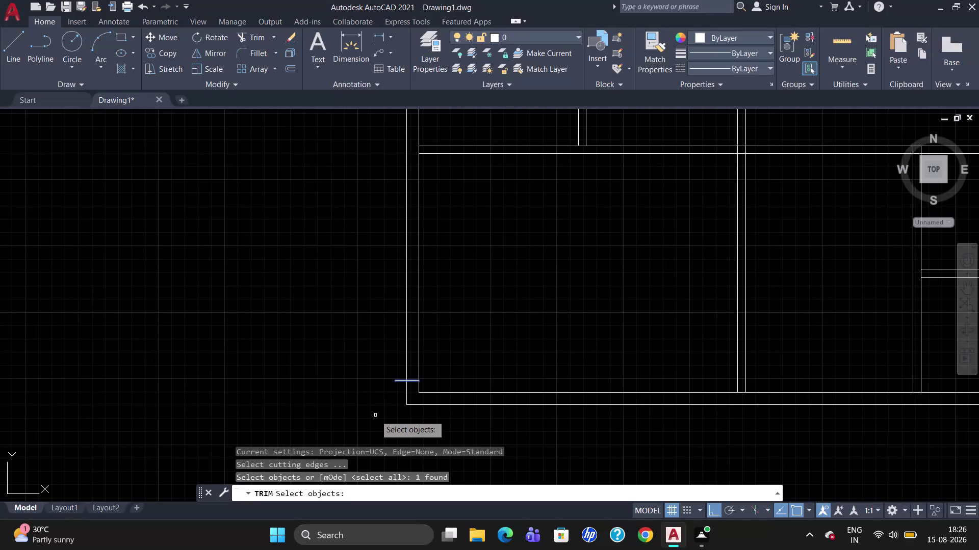
Trim the wall line at the floor plan's bottom-left corner for the window opening.
key(Escape)
text(tr)
key(Return)
key(Return)
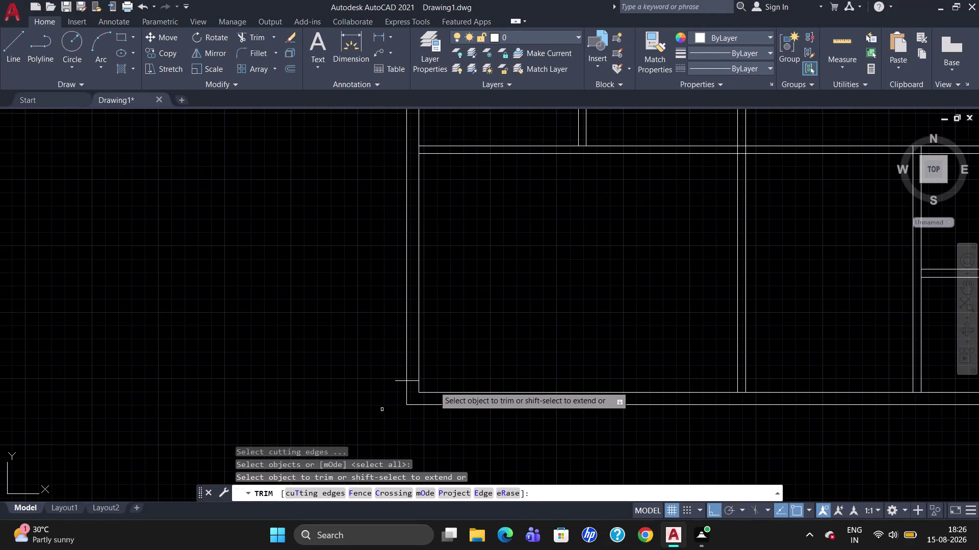
scroll(down, 3)
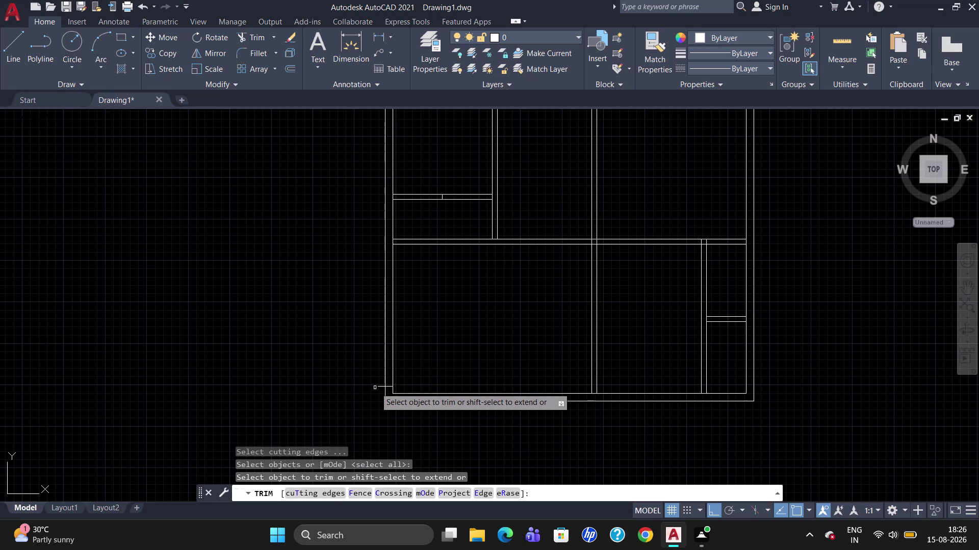
click(377, 387)
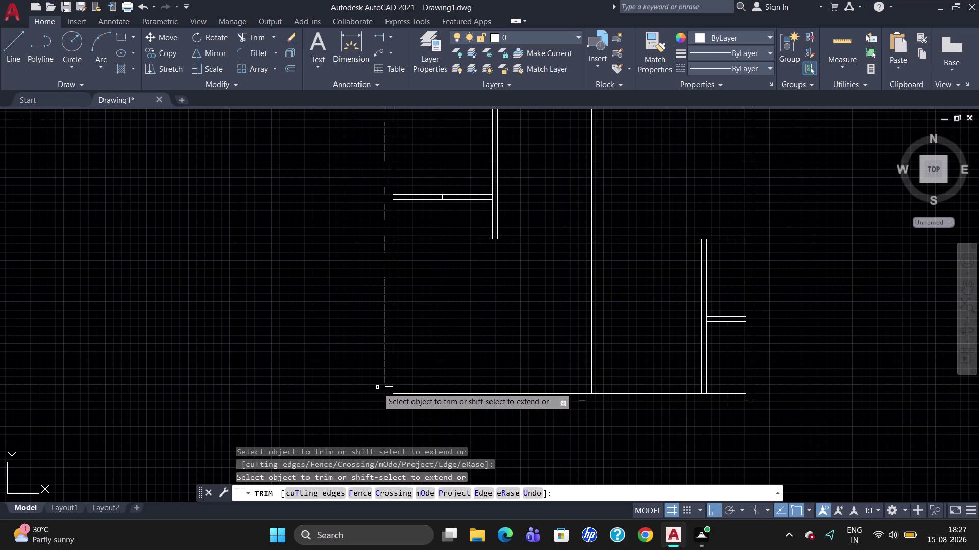
key(Escape)
key(o)
key(Return)
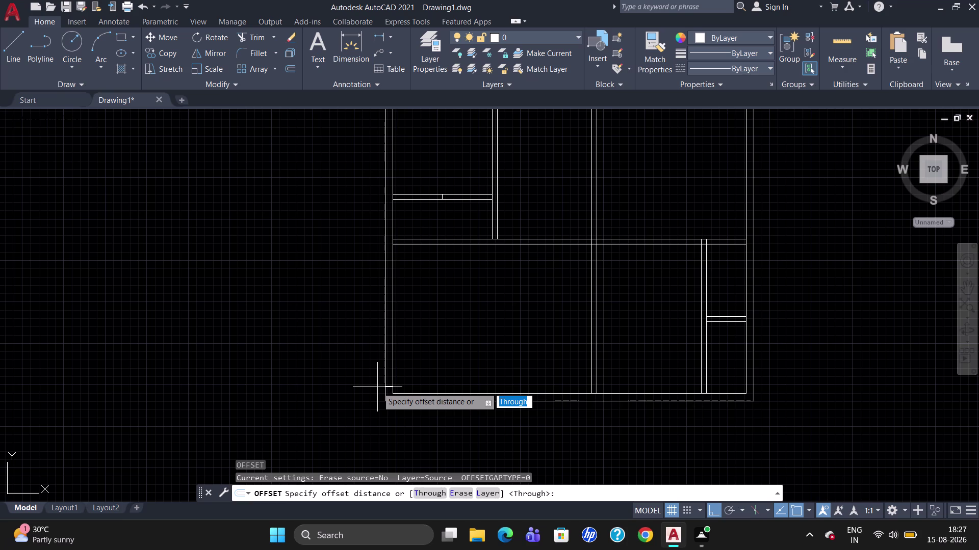
Offset the short bottom-left wall line 3' up the left wall.
text(3')
key(Return)
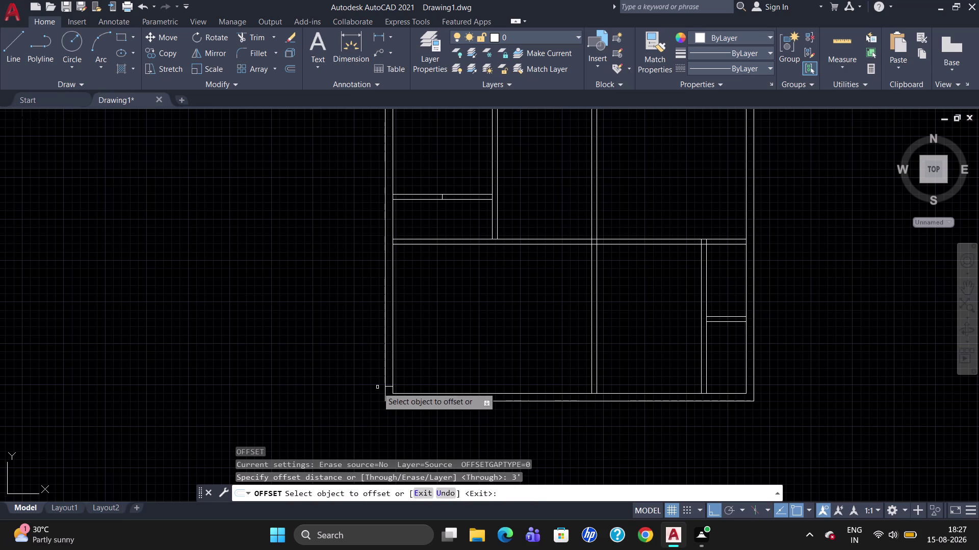
click(390, 386)
click(390, 348)
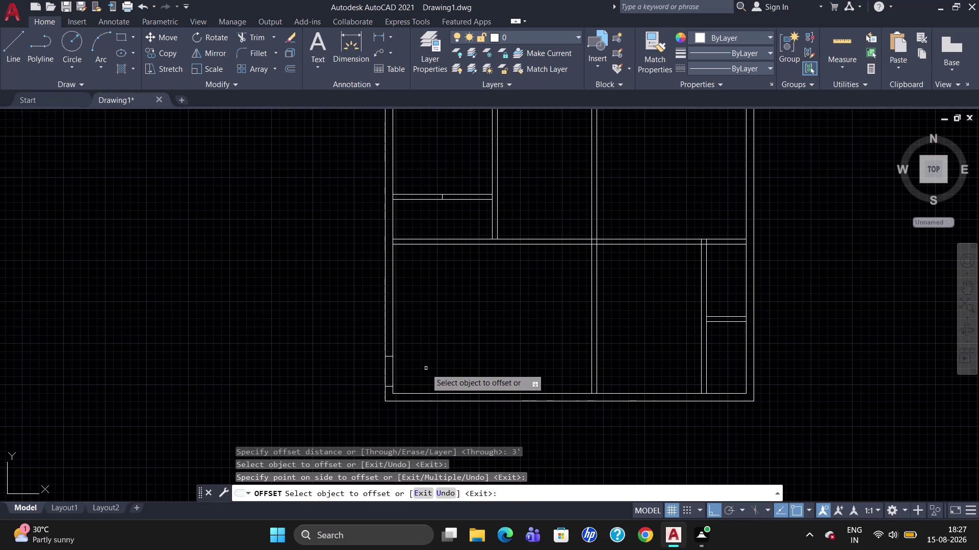
text(tr)
key(Escape)
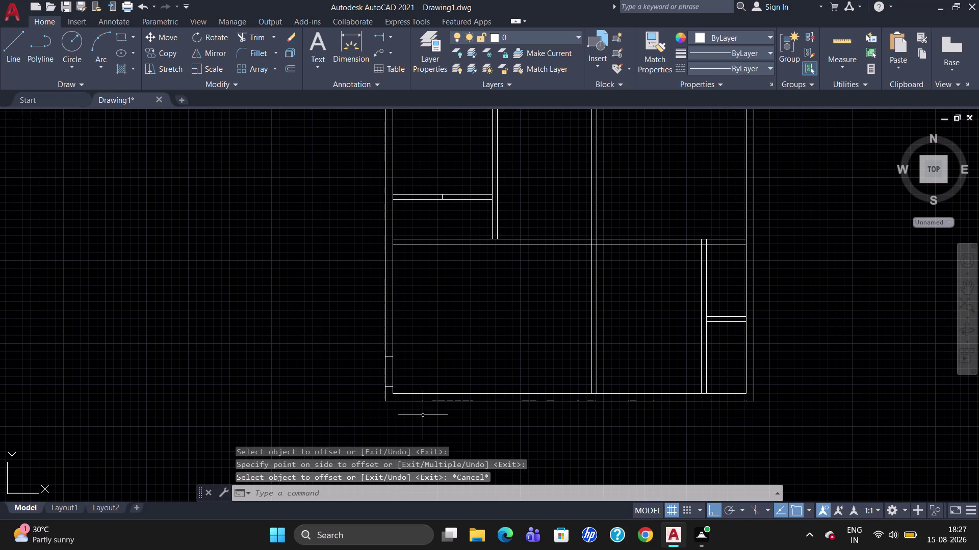
scroll(up, 3)
scroll(down, 3)
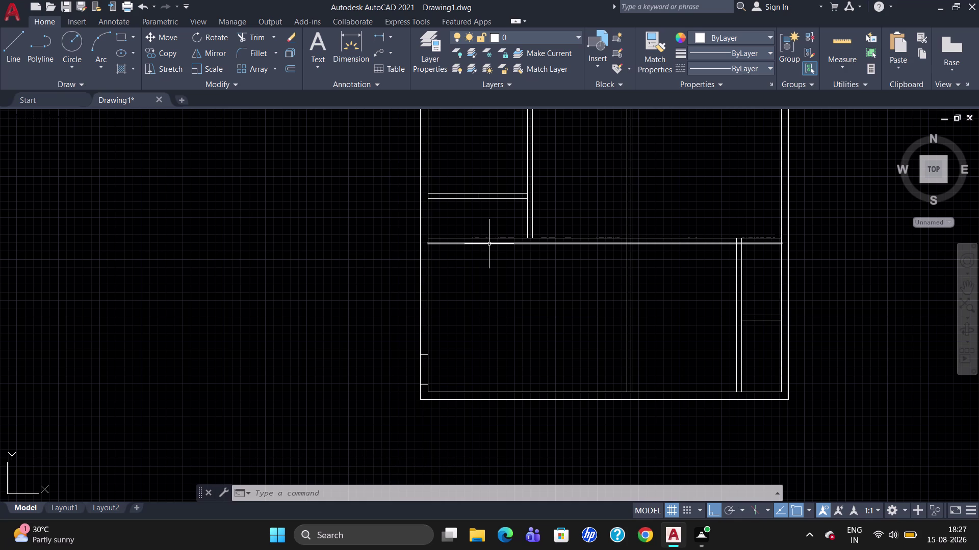
scroll(up, 3)
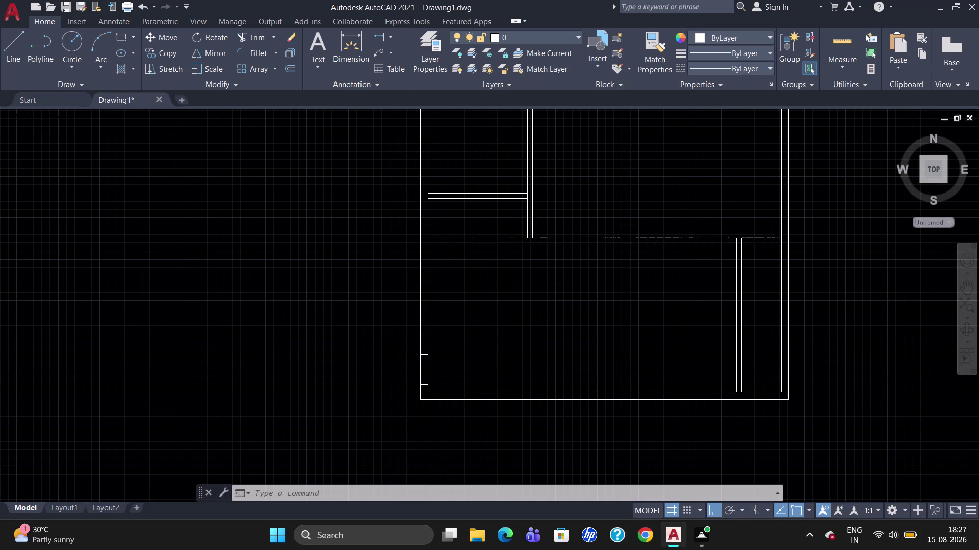
scroll(down, 3)
scroll(up, 3)
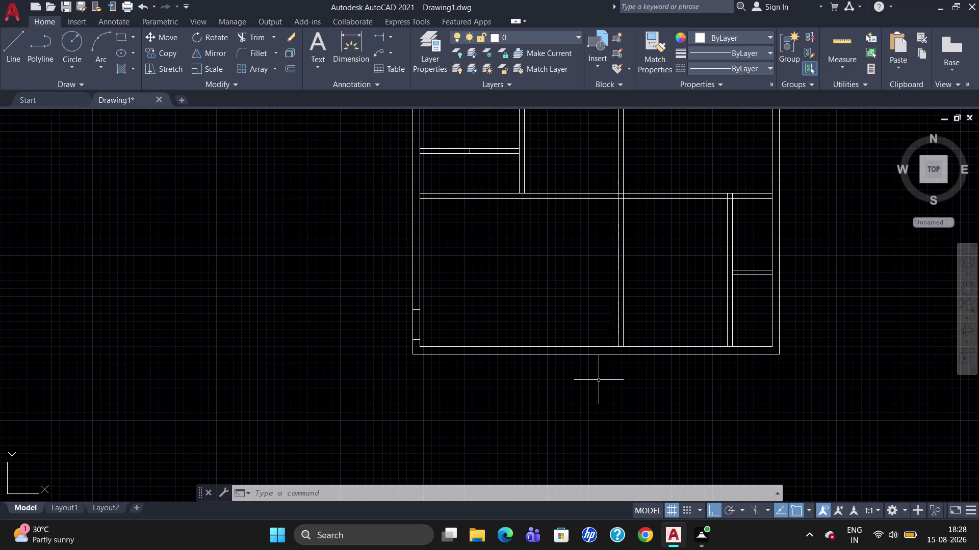
Draw a short line by the bottom wall, tracked 9" from the interior wall corner.
key(l)
key(Return)
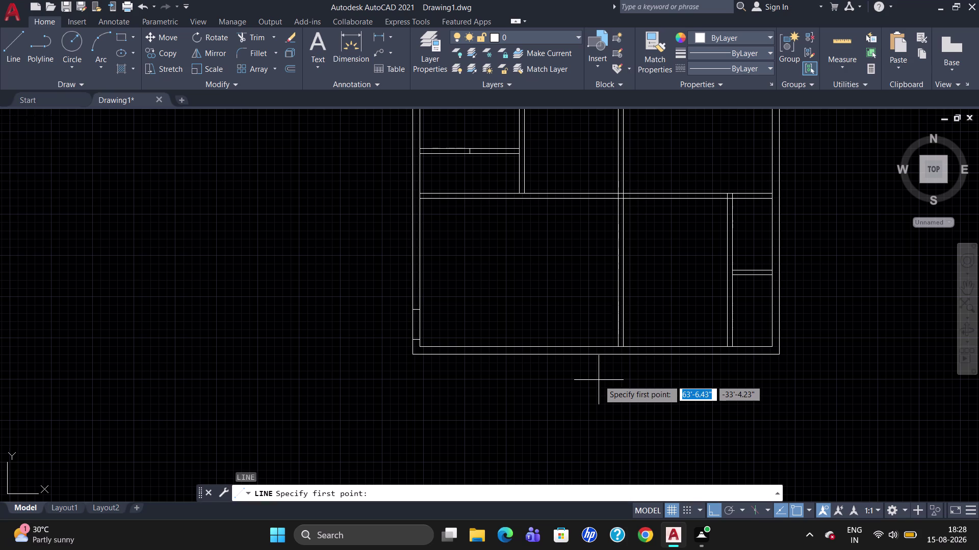
text(t)
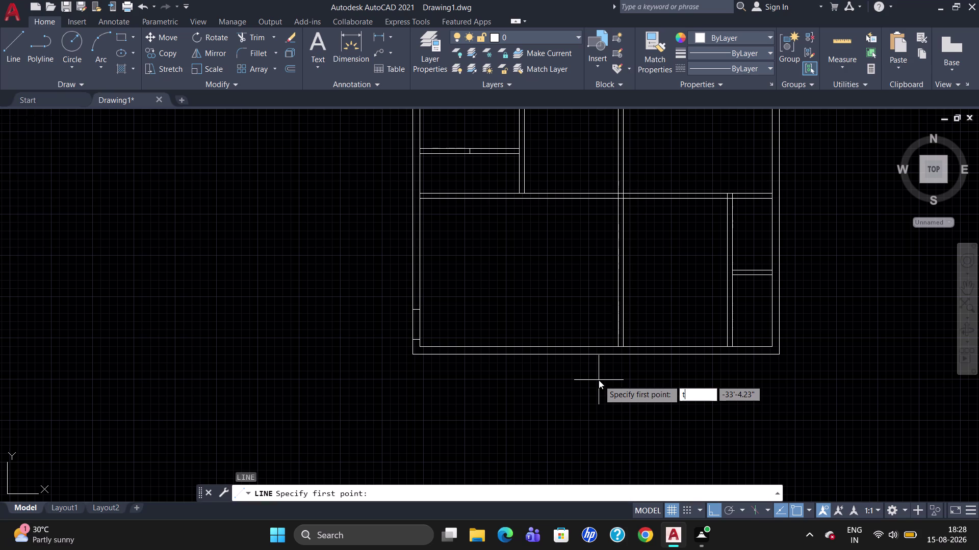
text(k)
key(Return)
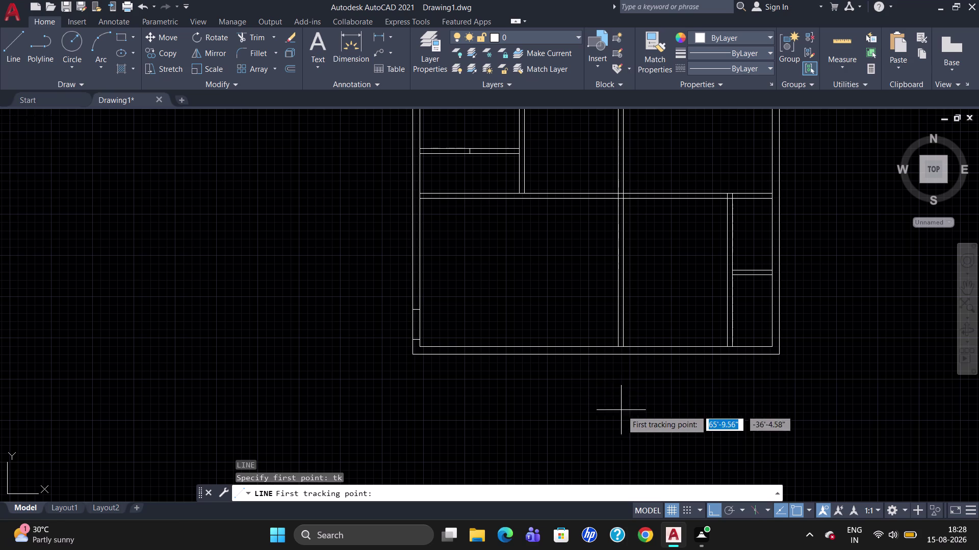
click(616, 351)
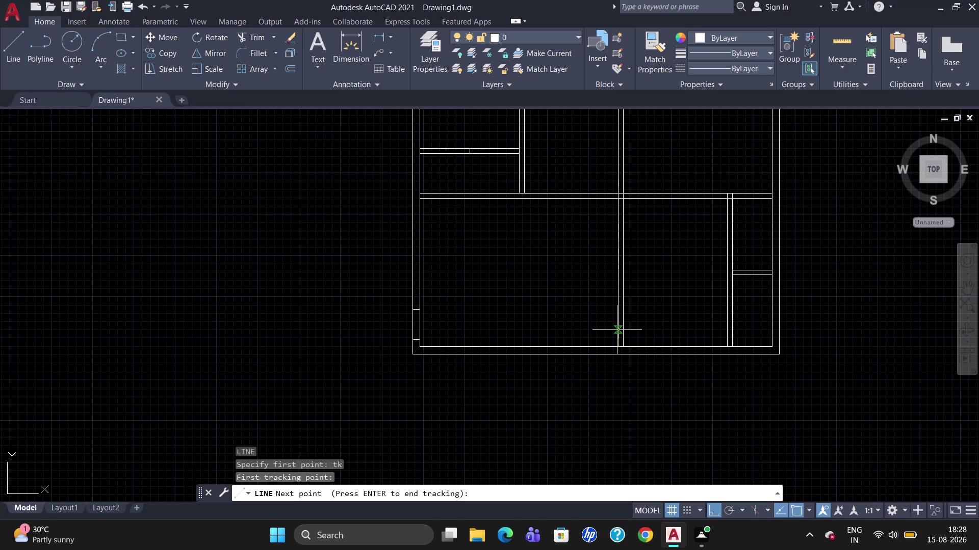
text(9")
key(Return)
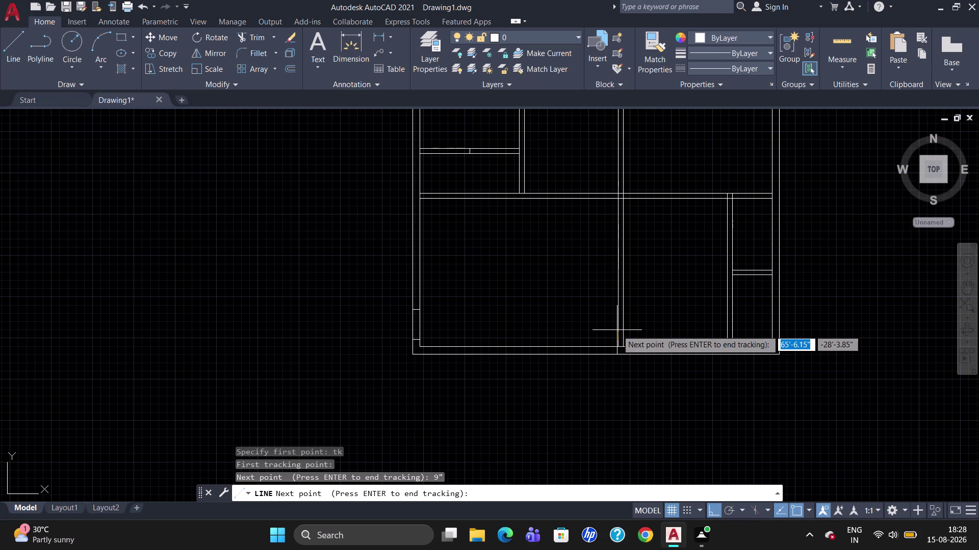
key(Return)
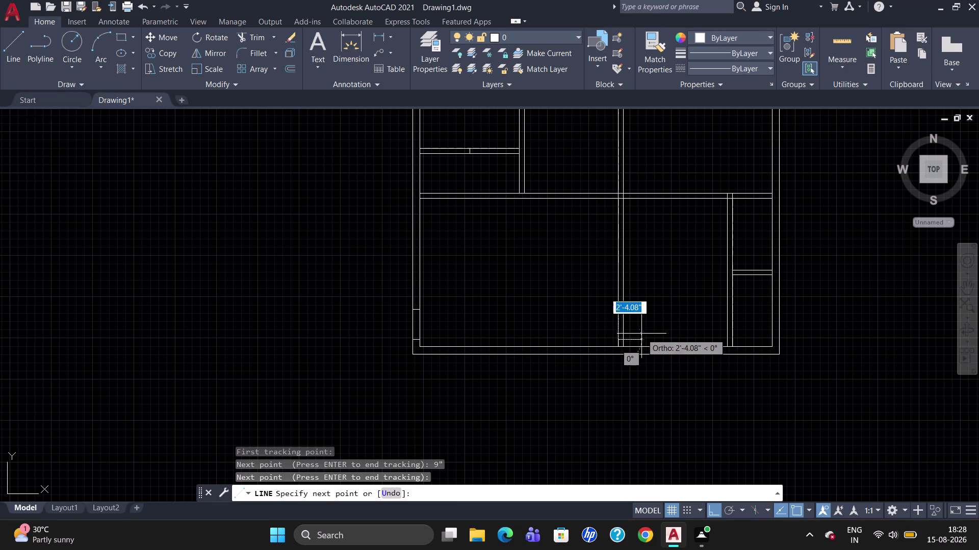
click(641, 333)
key(Escape)
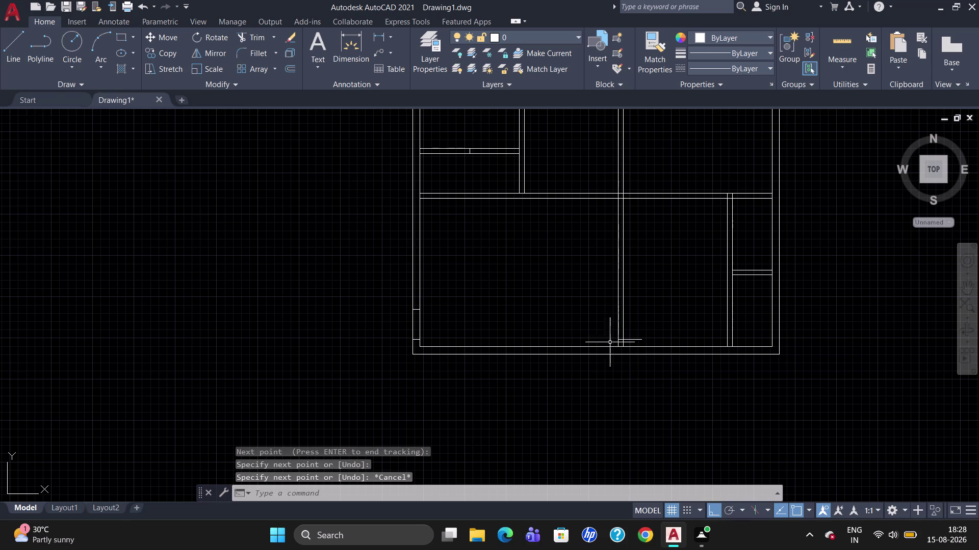
text(tr)
key(Return)
key(Return)
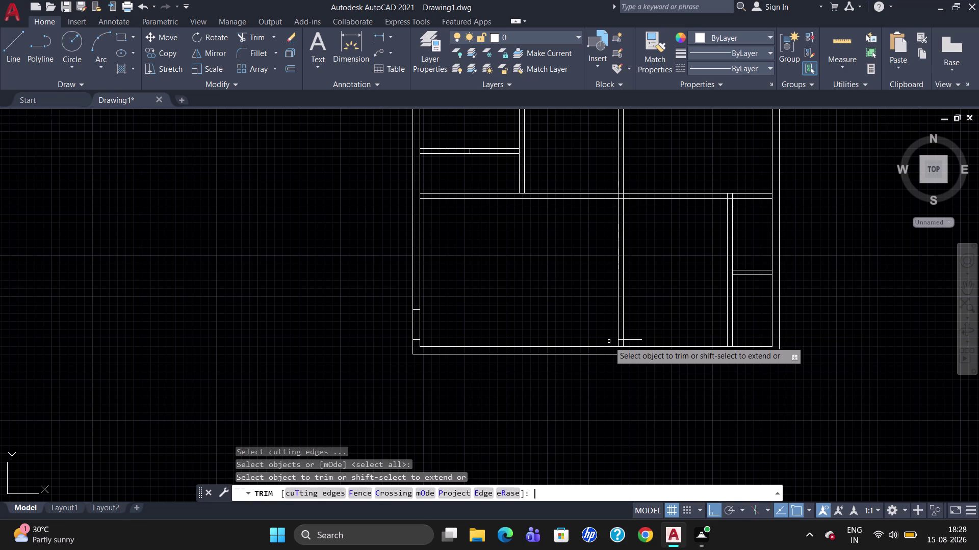
Trim the middle interior wall's end at the bottom-wall opening.
click(632, 340)
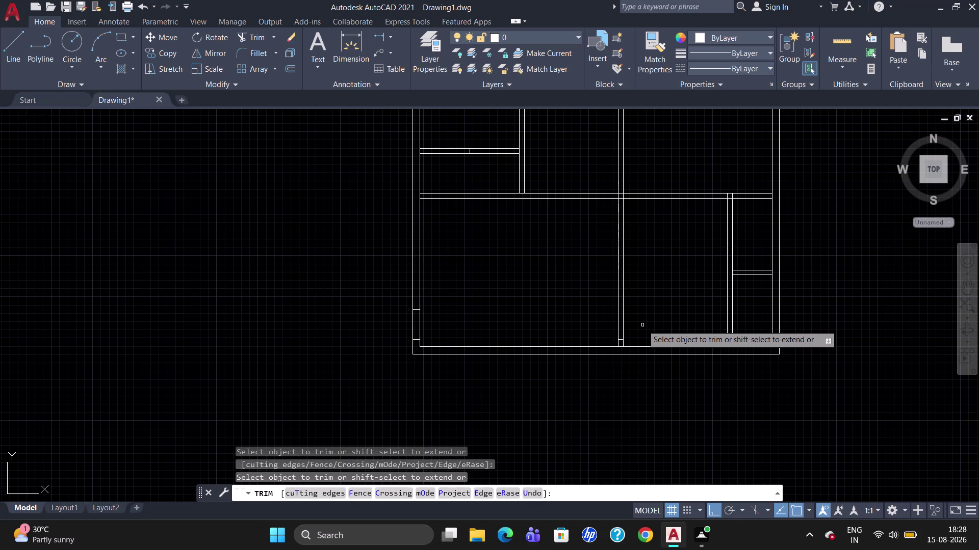
key(Escape)
key(o)
key(Return)
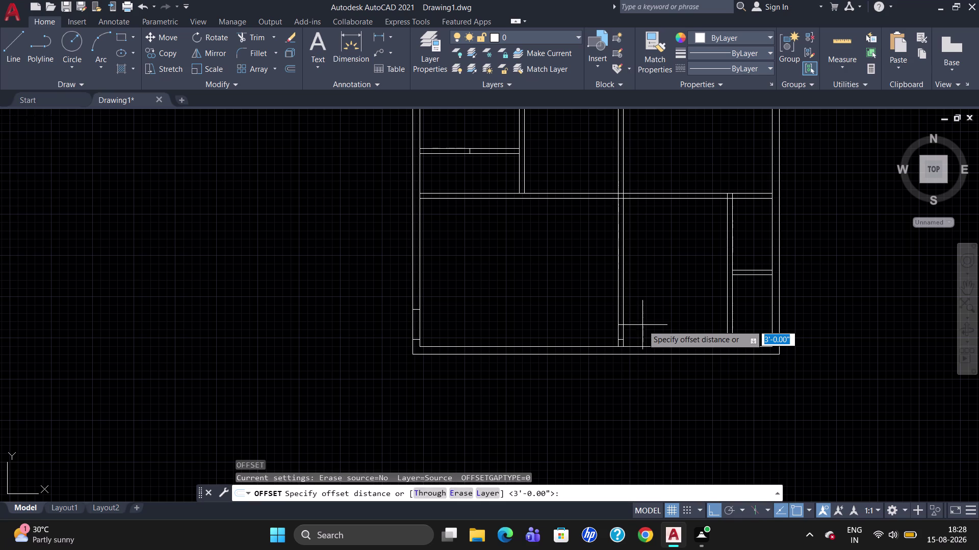
Offset the short line 2' upward and delete the stray leftover line.
key(2)
key(apostrophe)
key(Return)
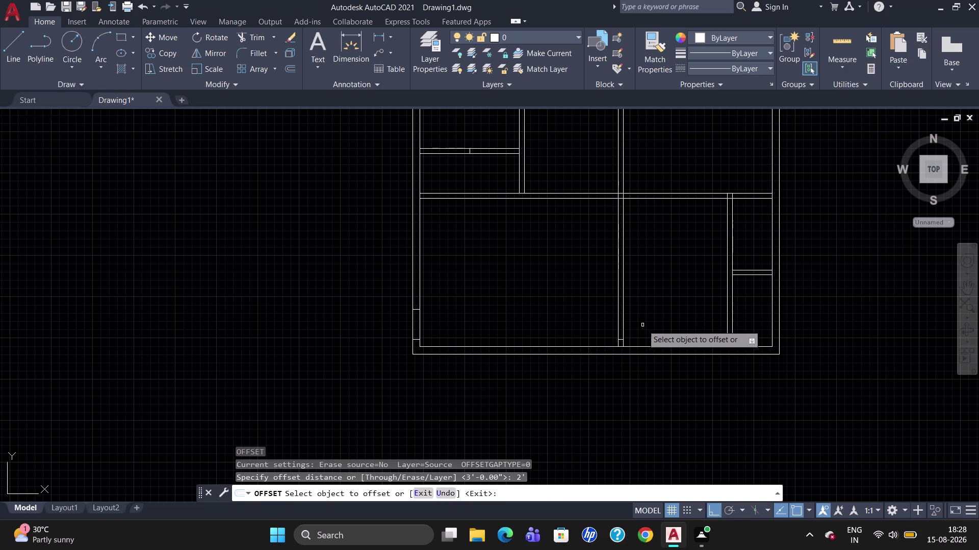
click(621, 340)
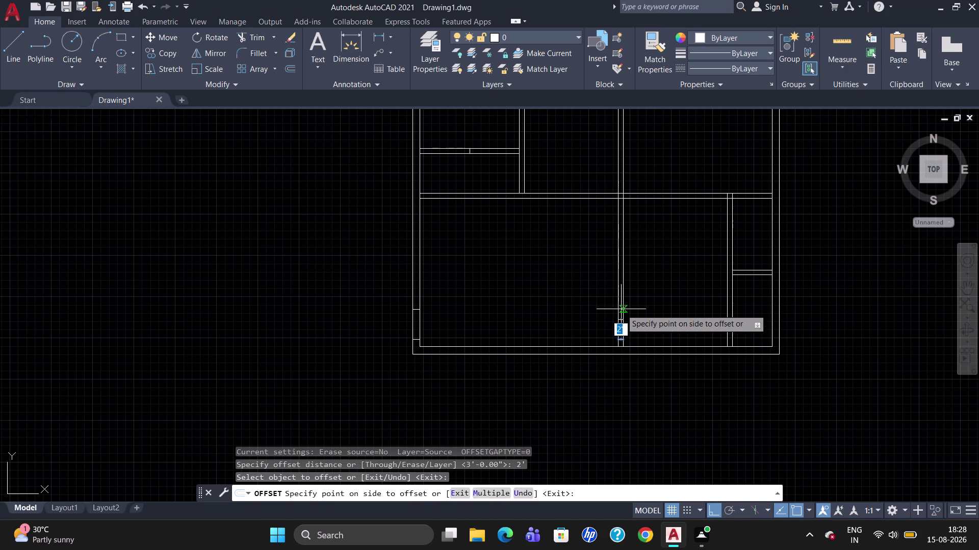
click(621, 309)
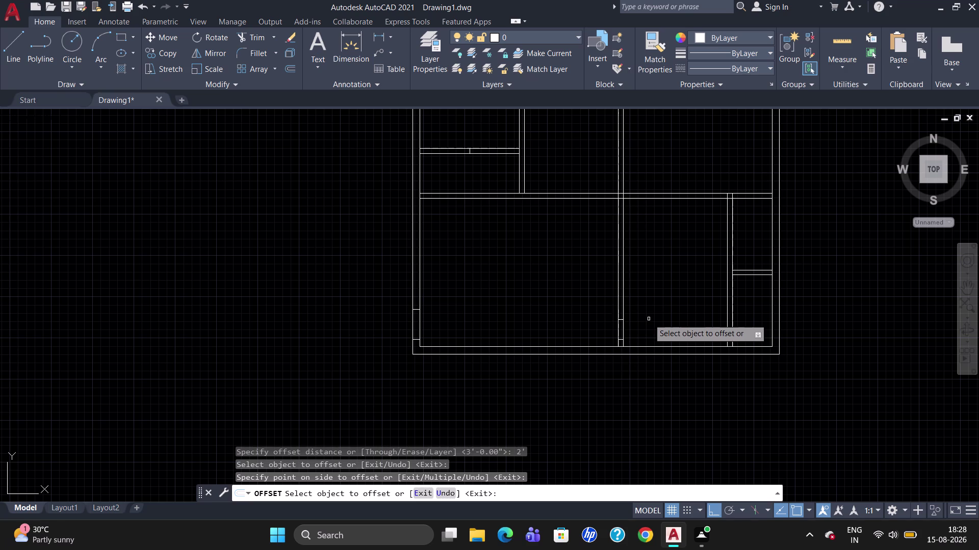
click(621, 320)
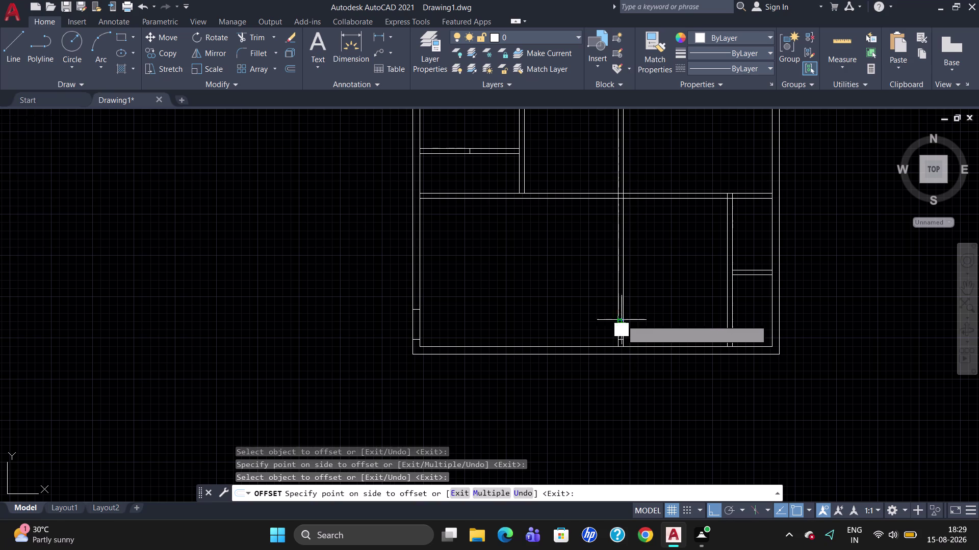
key(Escape)
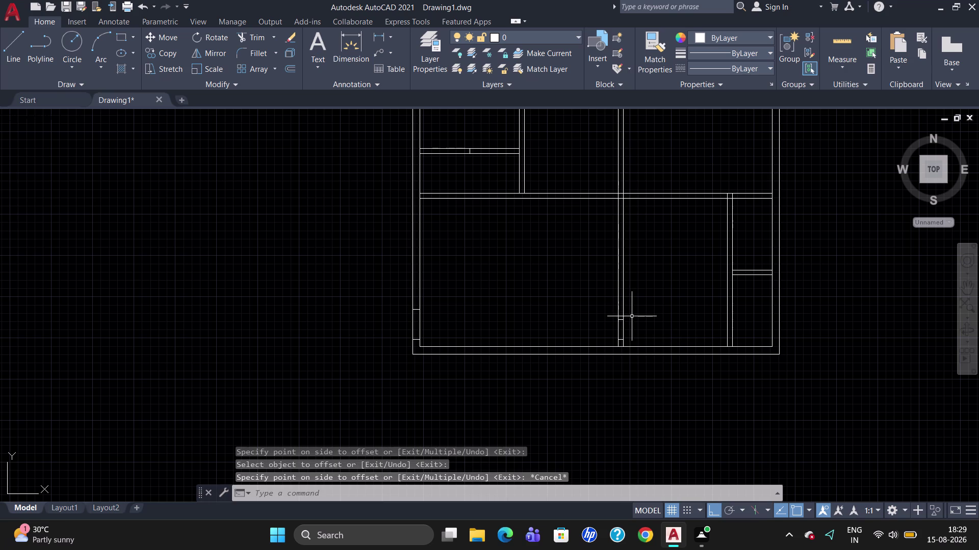
click(619, 320)
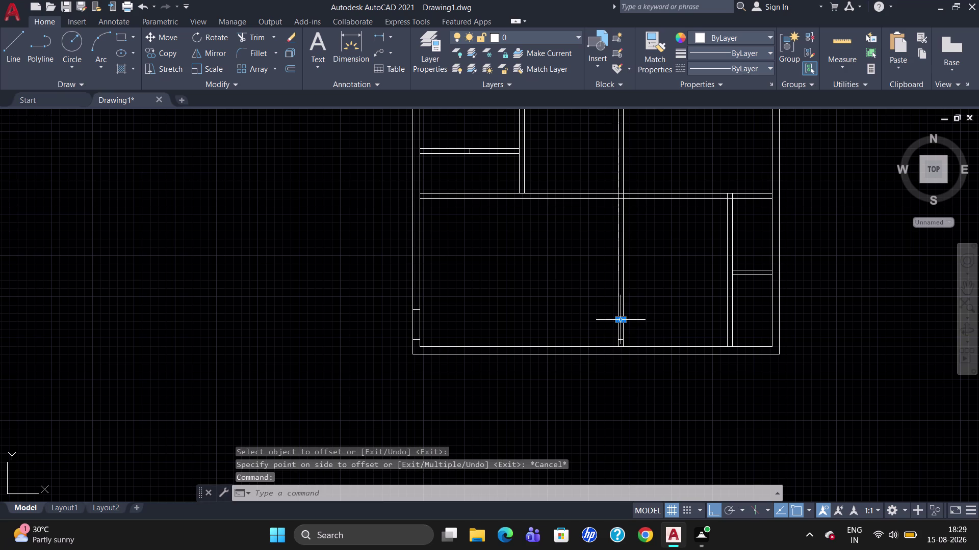
key(Delete)
Offset the short line near the interior wall's bottom end 3' upward.
key(o)
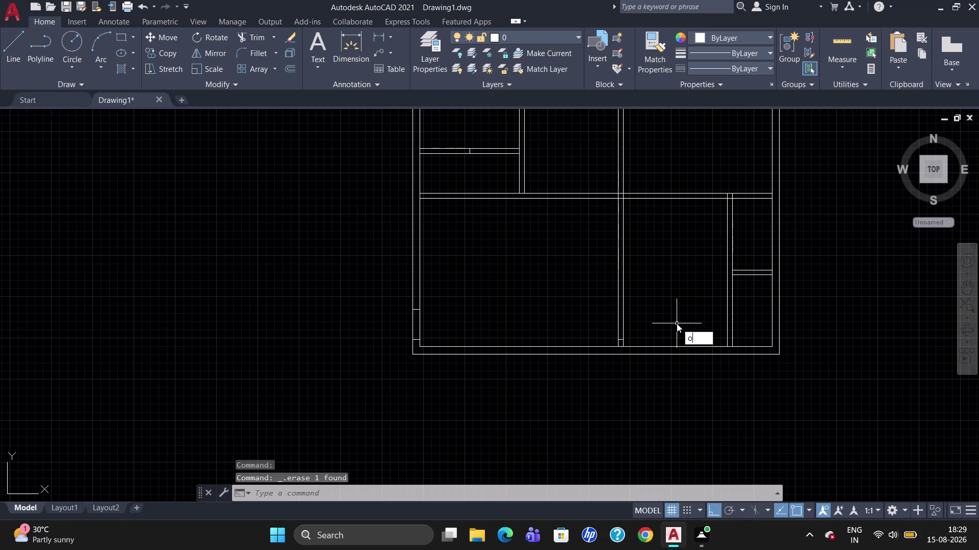
key(Return)
text(3')
key(Return)
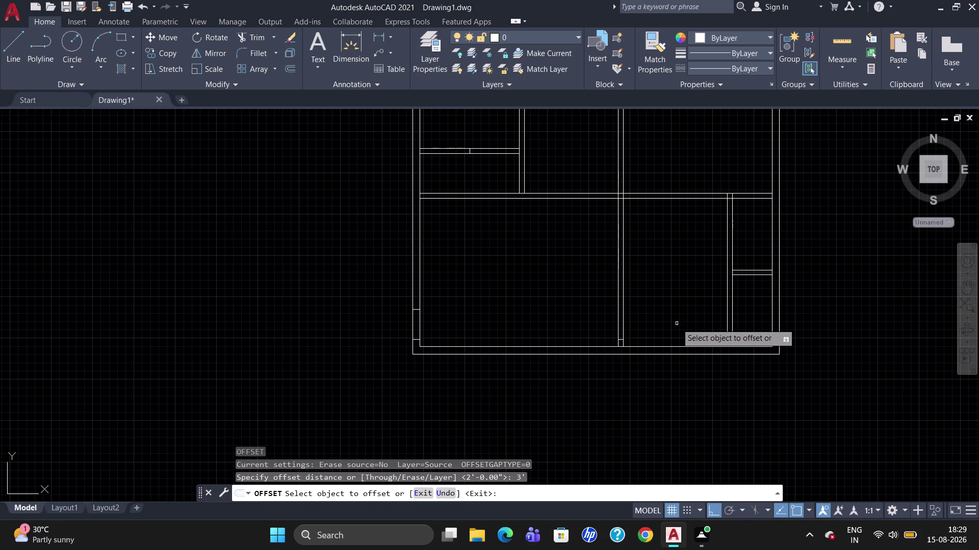
click(620, 339)
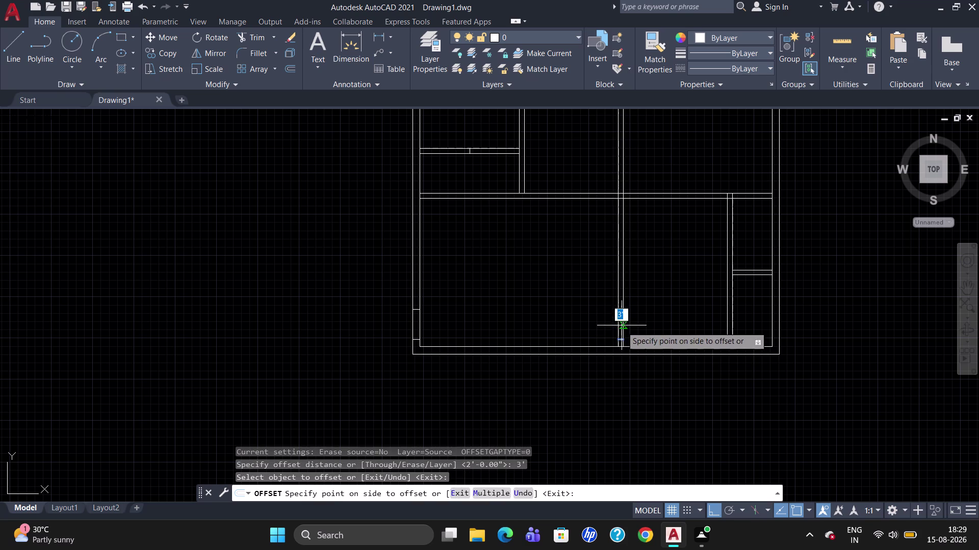
click(621, 318)
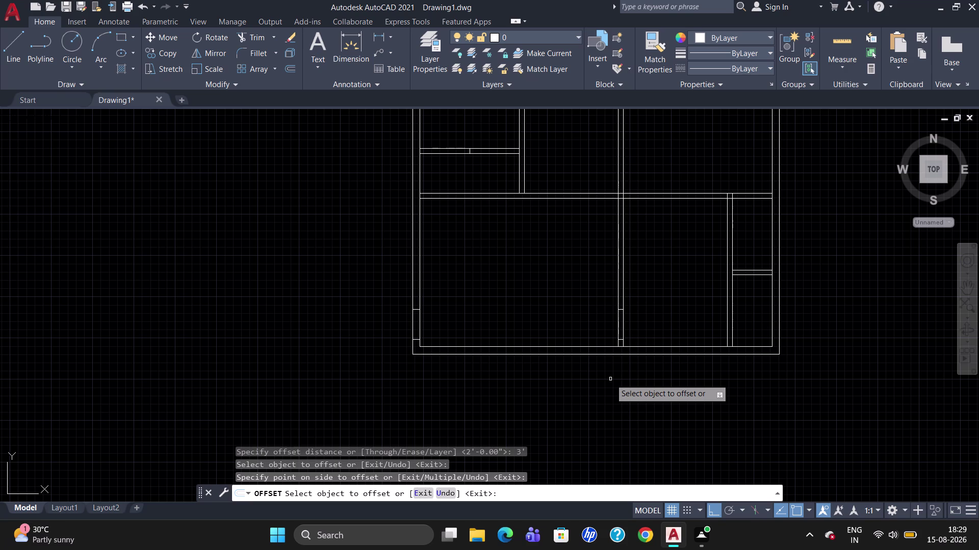
key(Escape)
key(l)
key(Return)
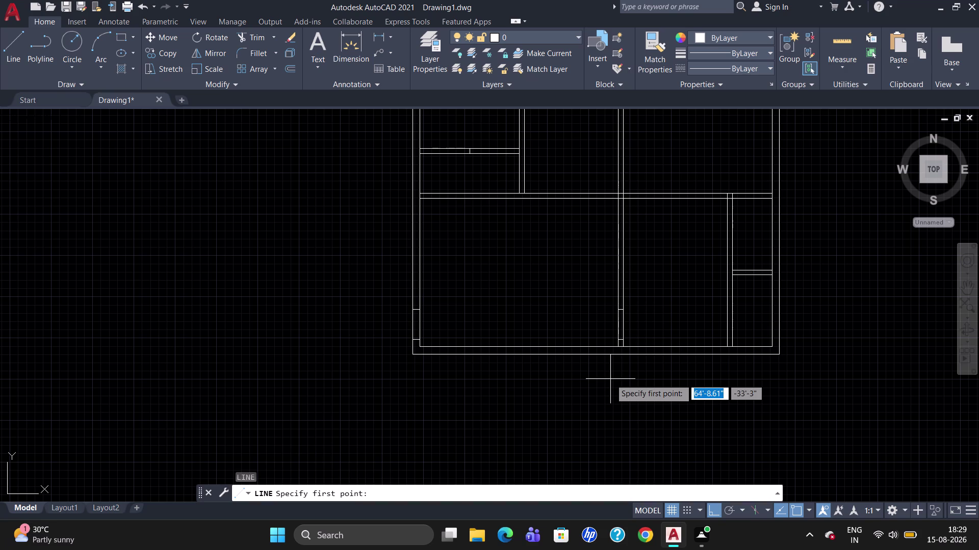
Draw a vertical line down across the bottom wall, tracked 16" from the wall corner.
text(tk)
key(Return)
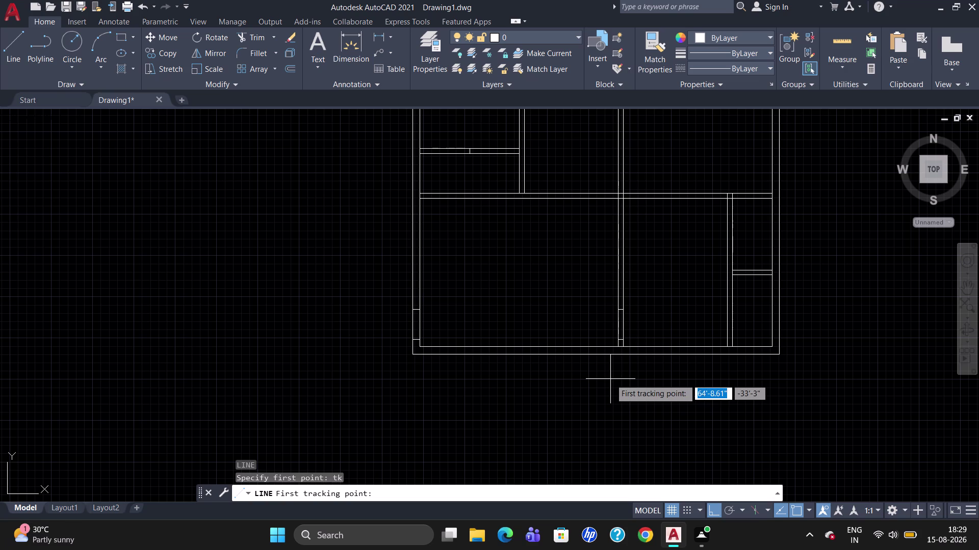
click(616, 347)
text(1)
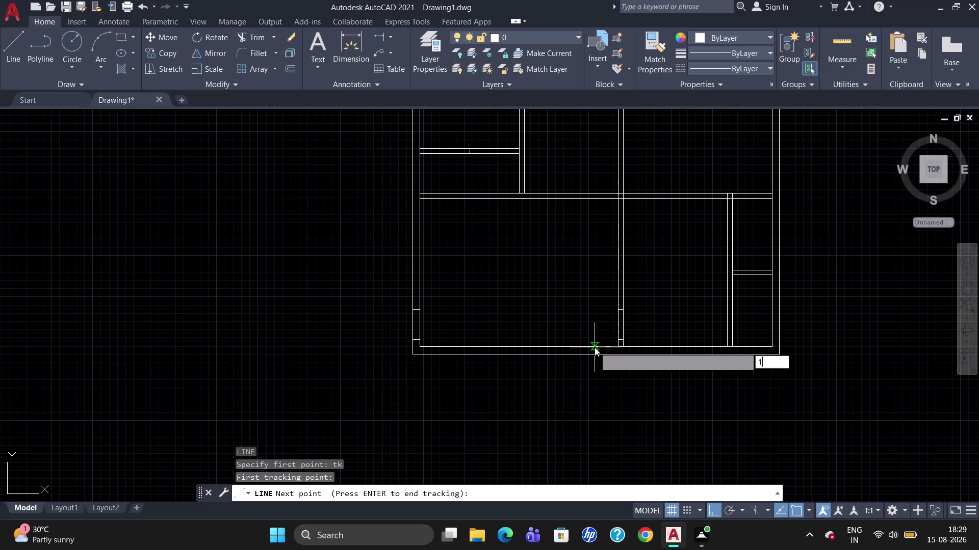
text(6")
key(Return)
key(Return)
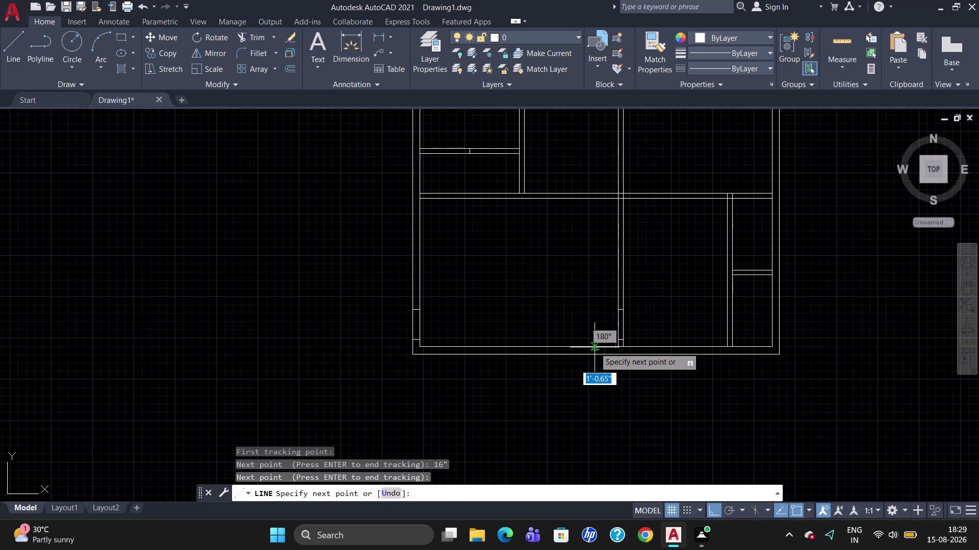
click(601, 370)
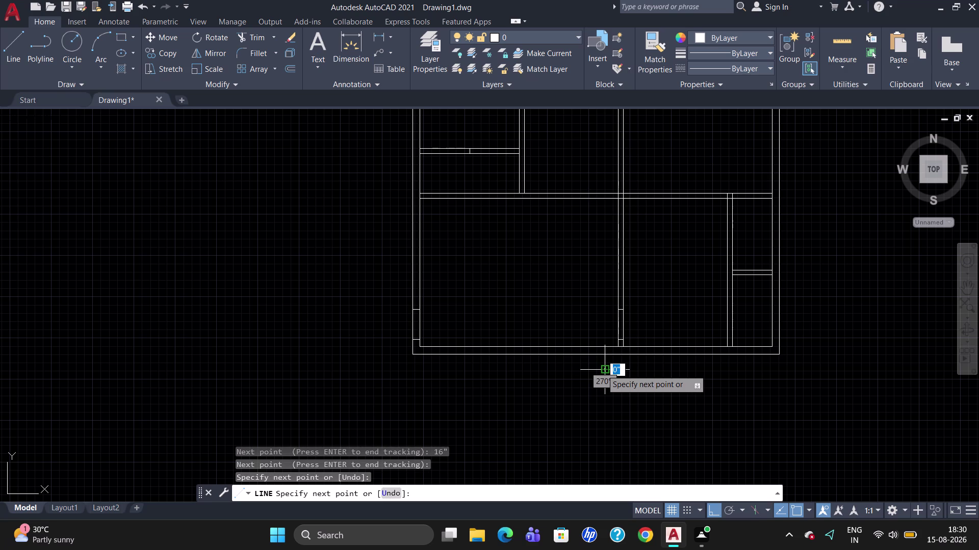
key(Escape)
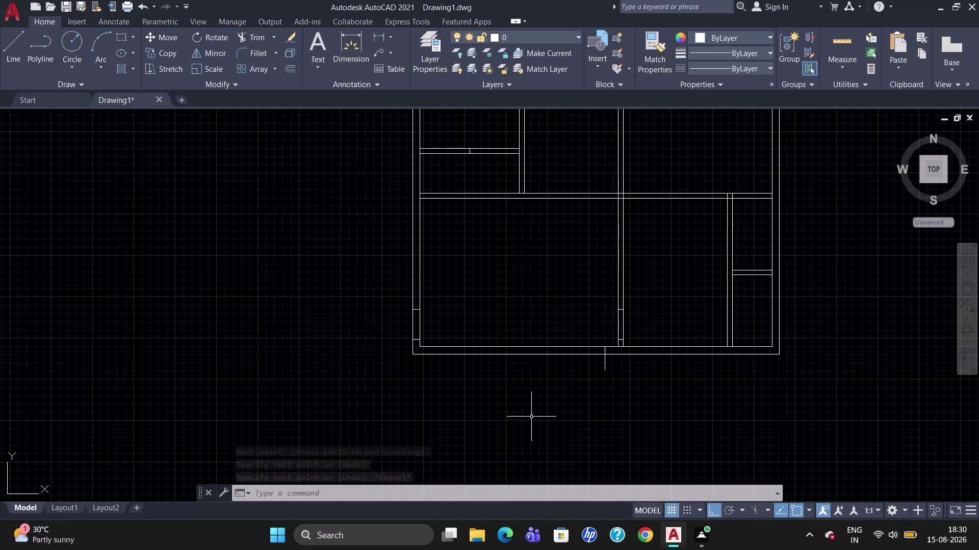
Trim the new line's end that sticks out beyond the bottom wall.
text(tr)
key(Return)
key(Return)
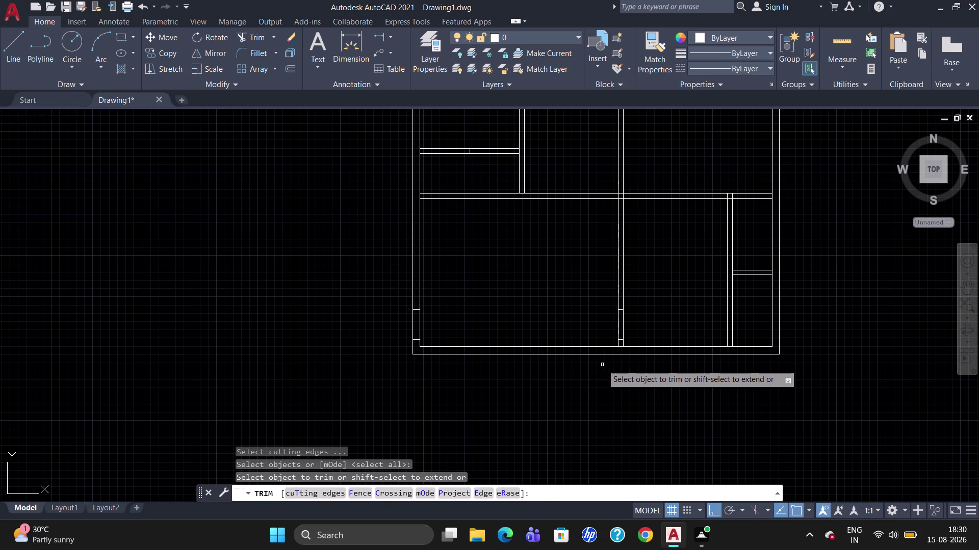
click(605, 365)
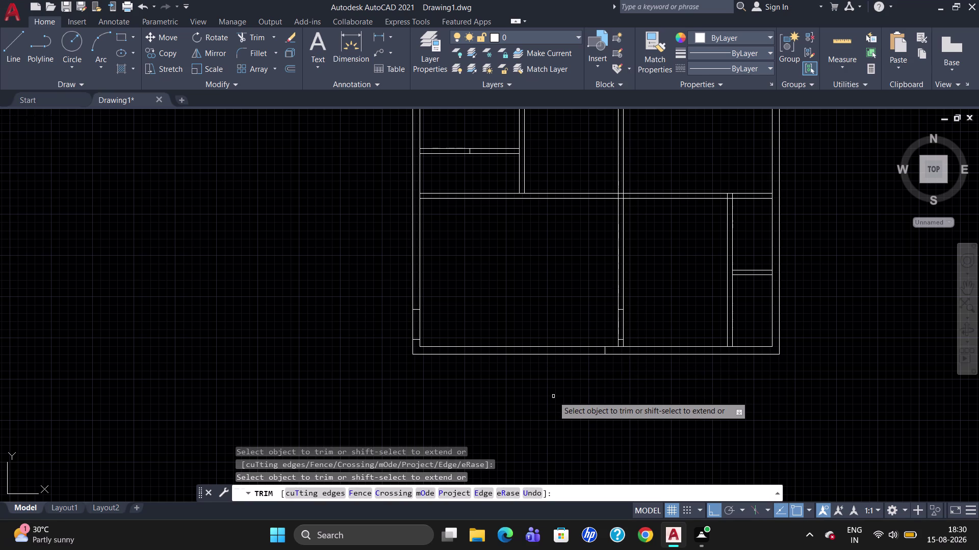
key(Escape)
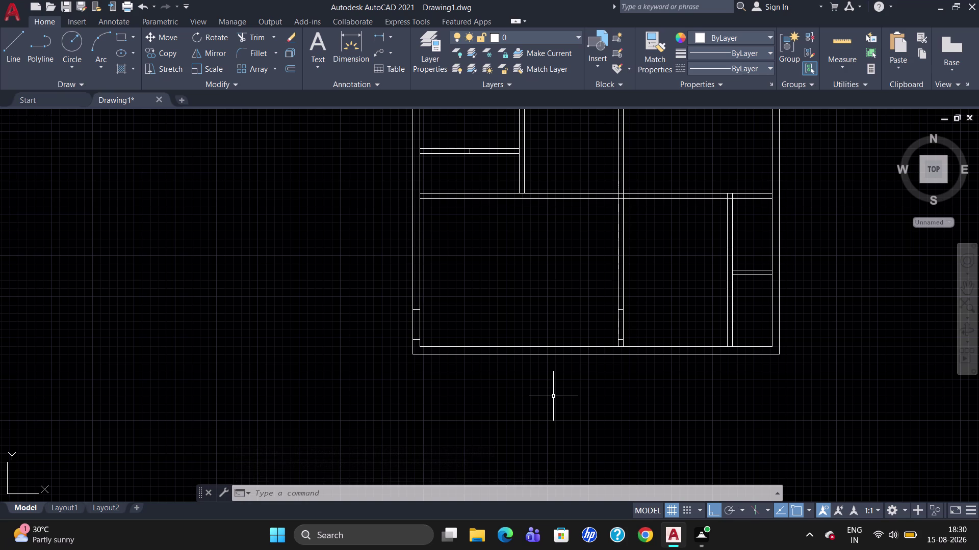
Offset the bottom-wall cross line 6' to the left.
key(o)
key(Return)
text(6)
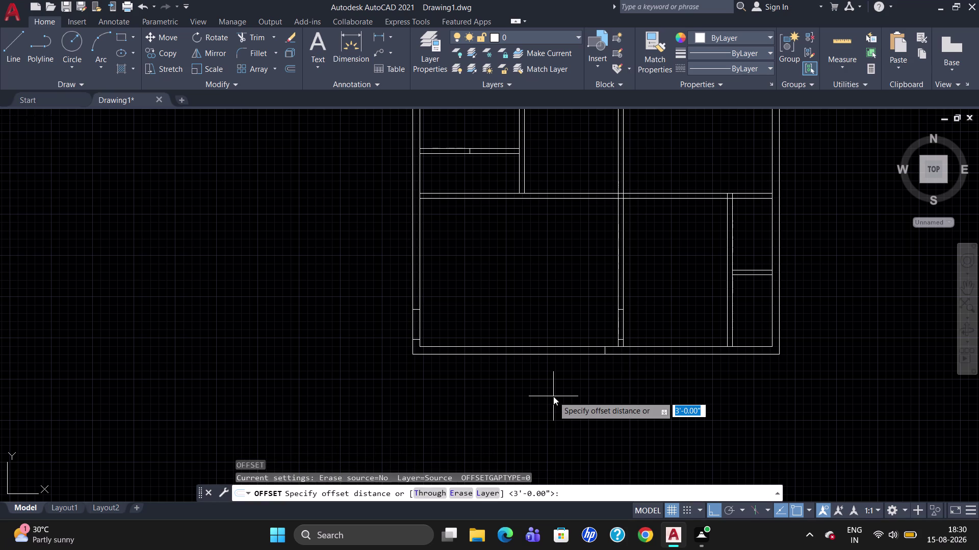
text(')
key(Return)
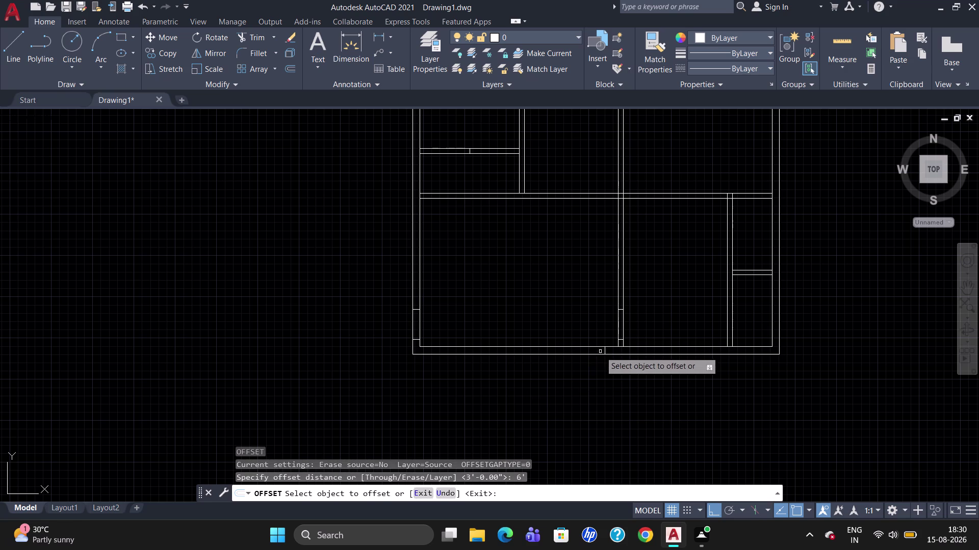
click(605, 351)
click(577, 363)
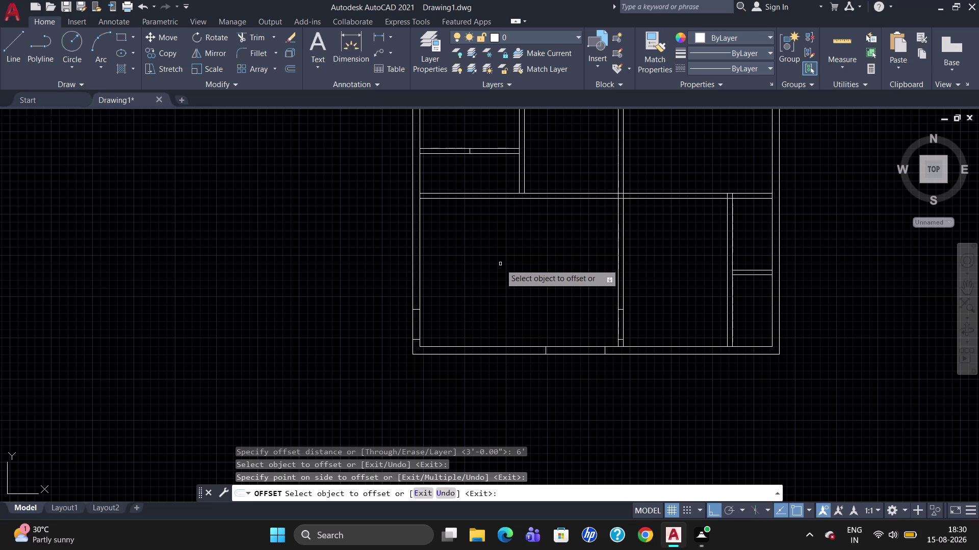
scroll(down, 3)
key(Escape)
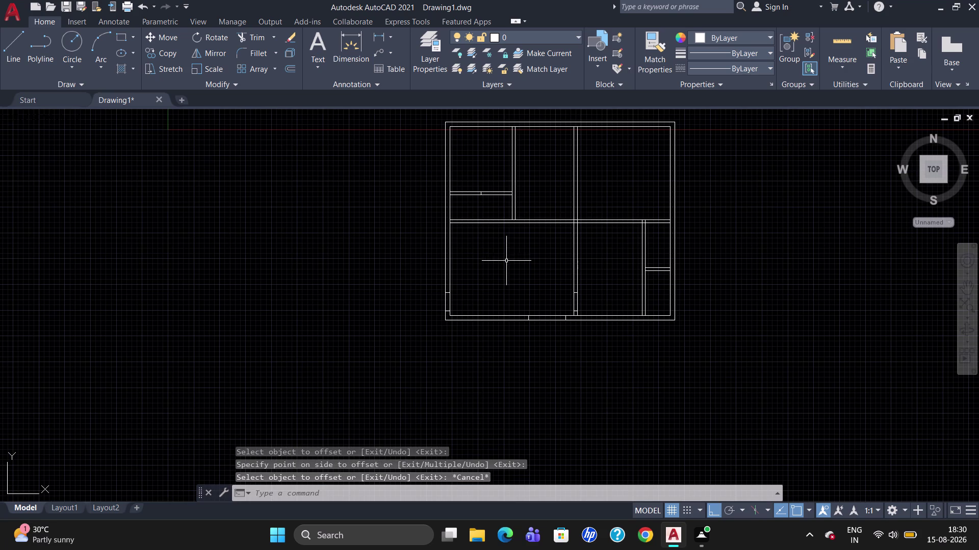
scroll(up, 3)
scroll(down, 3)
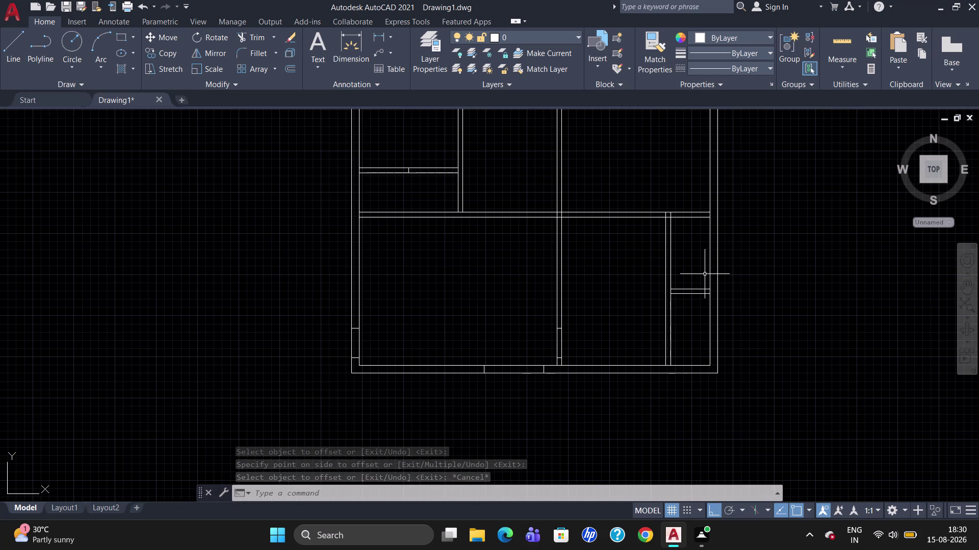
scroll(up, 3)
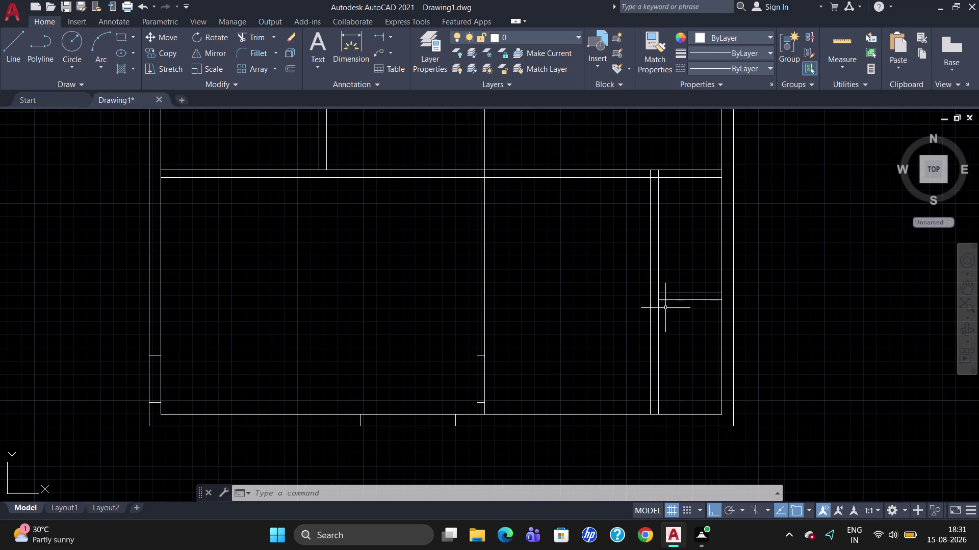
Draw a short line across the right wall, 9" below the small room's corner.
key(l)
key(Return)
text(tk)
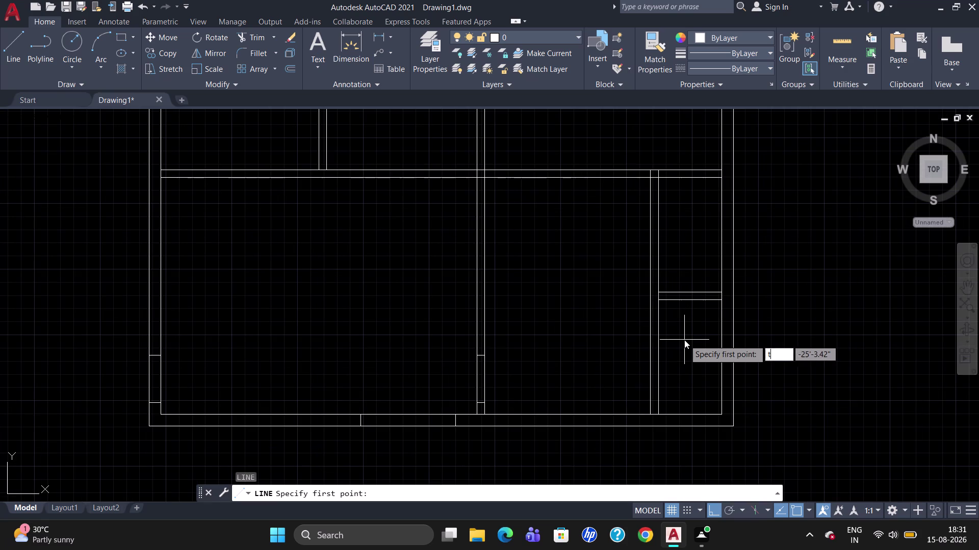
key(Return)
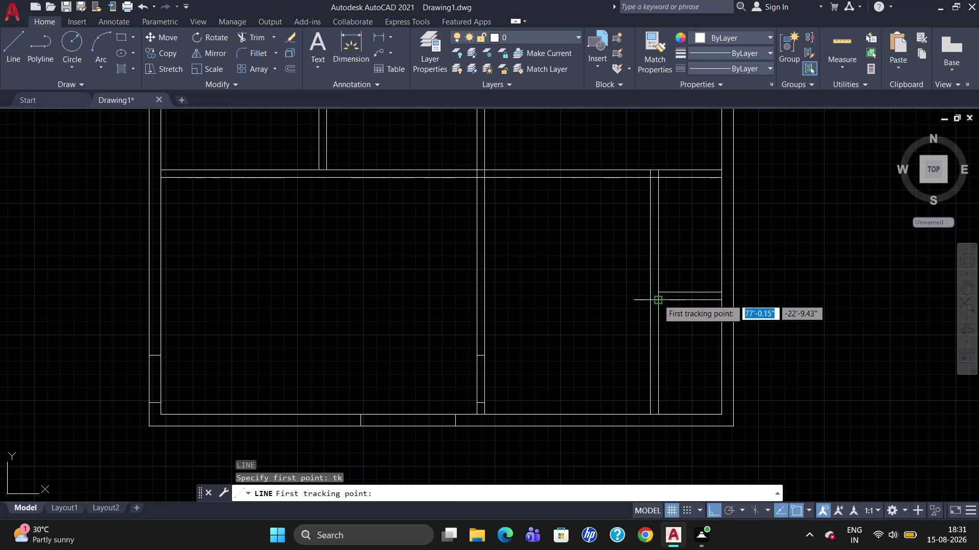
click(658, 300)
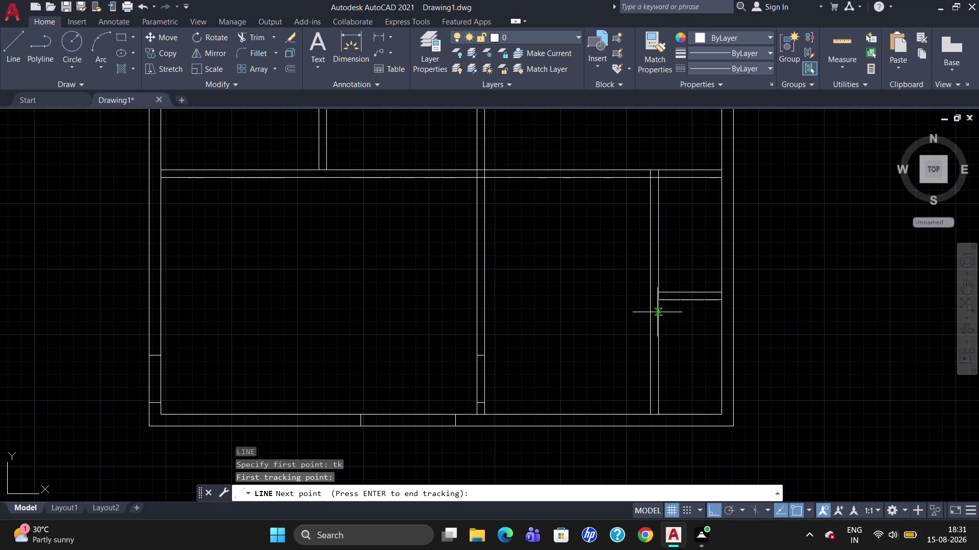
text(9")
key(Return)
key(Return)
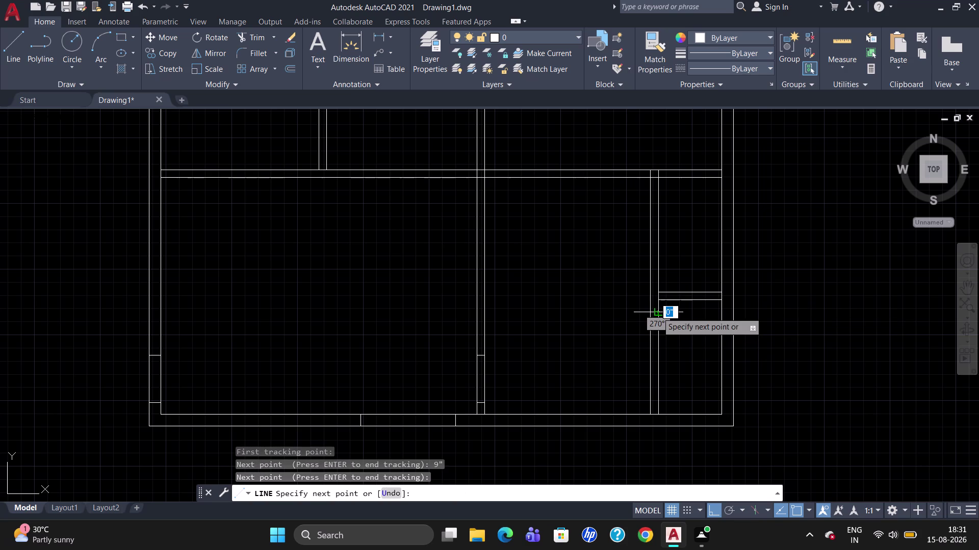
click(646, 313)
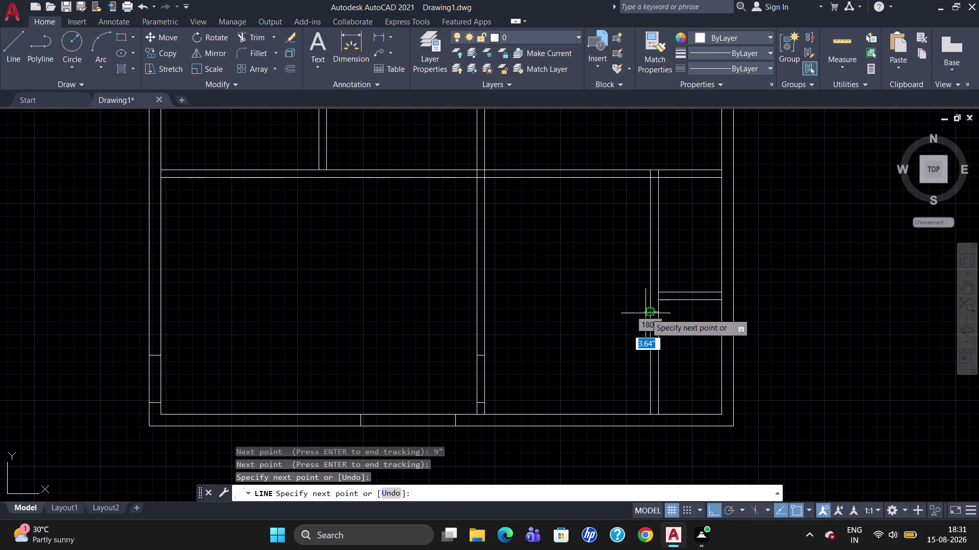
key(Escape)
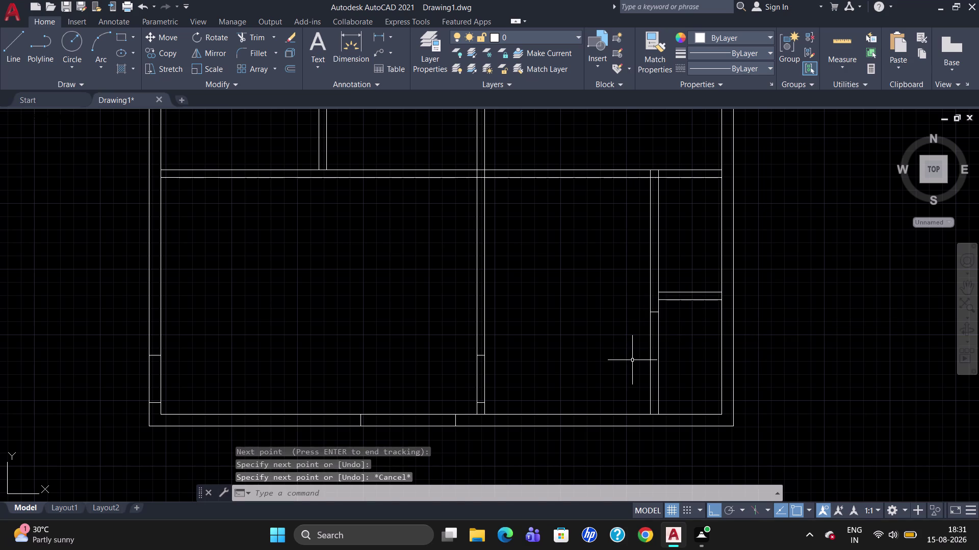
key(o)
key(Return)
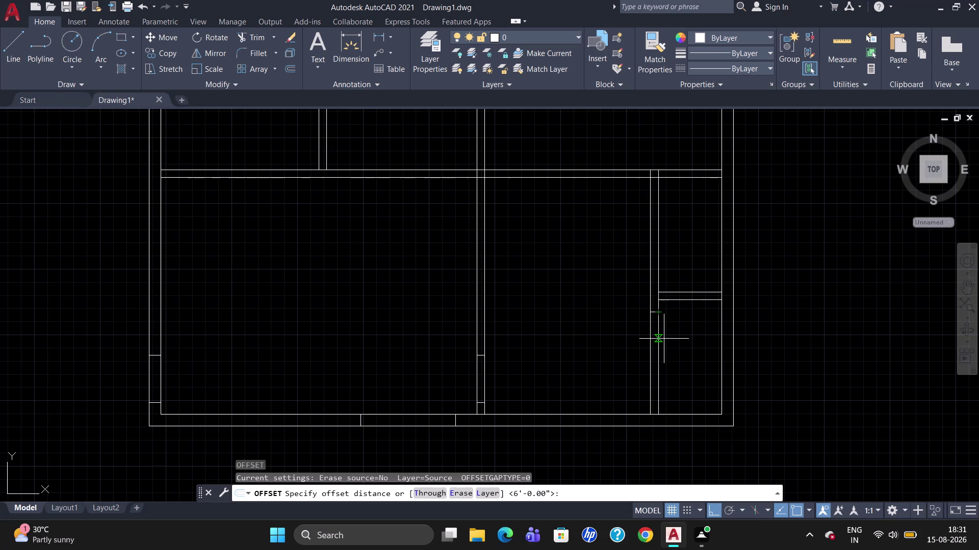
Offset the new right-wall cross line 2'-6" for the opposite window edge.
key(3)
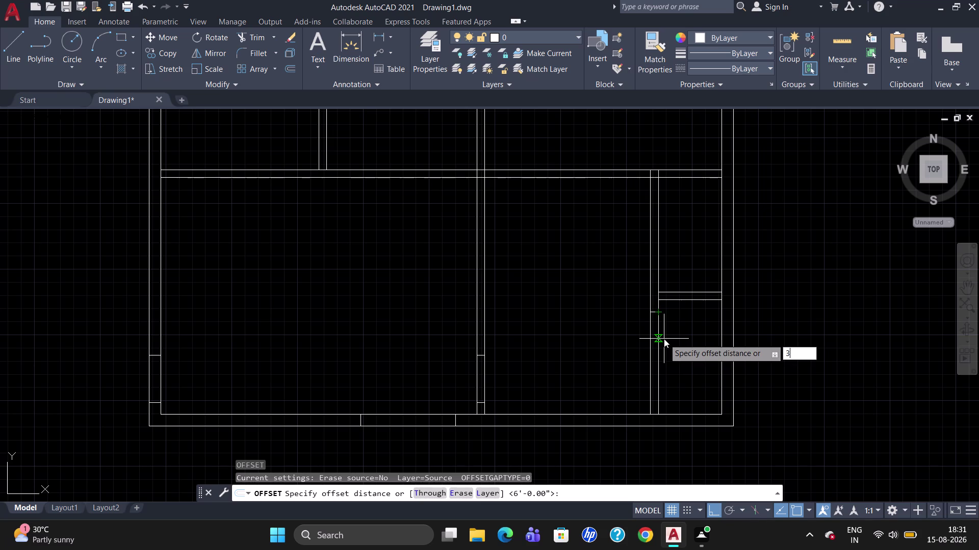
key(BackSpace)
key(2)
key(apostrophe)
text(-6)
key(shift+quotedbl)
key(shift+Return)
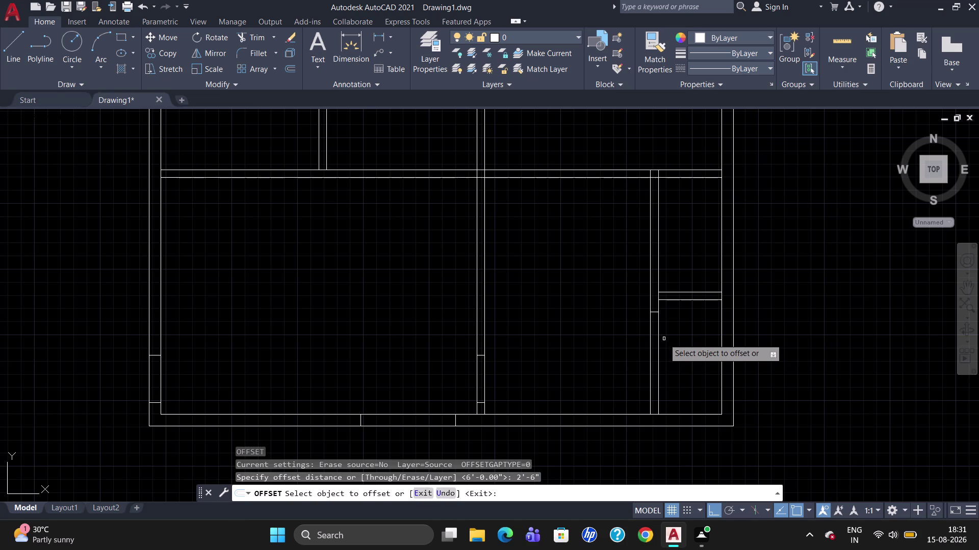
click(654, 311)
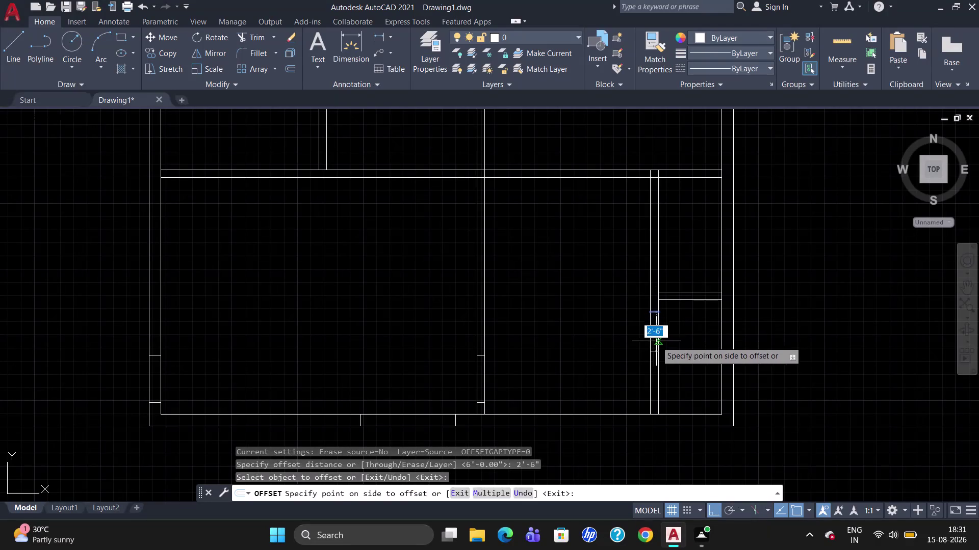
click(656, 342)
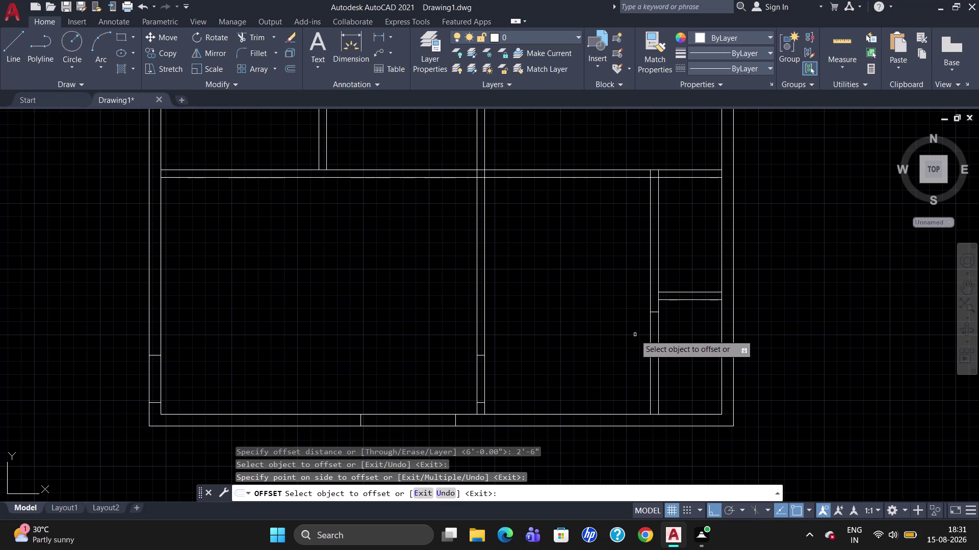
key(Escape)
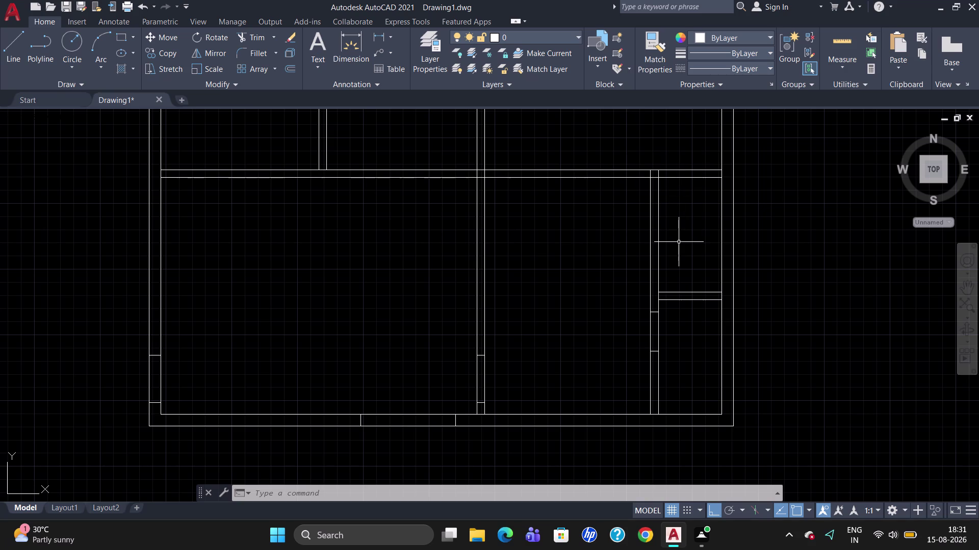
Trim the excess wall lines near the top-right inner corner.
text(tr)
key(Return)
key(Return)
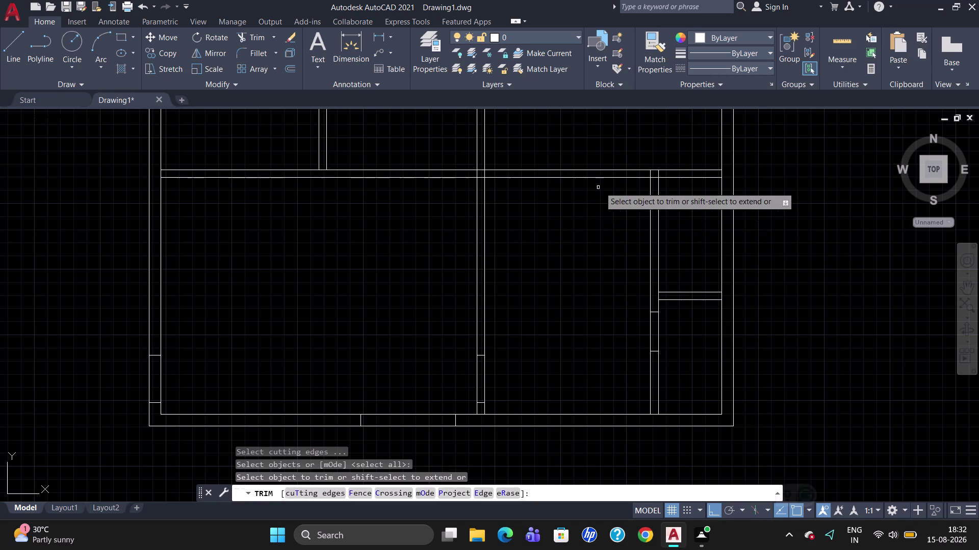
click(652, 174)
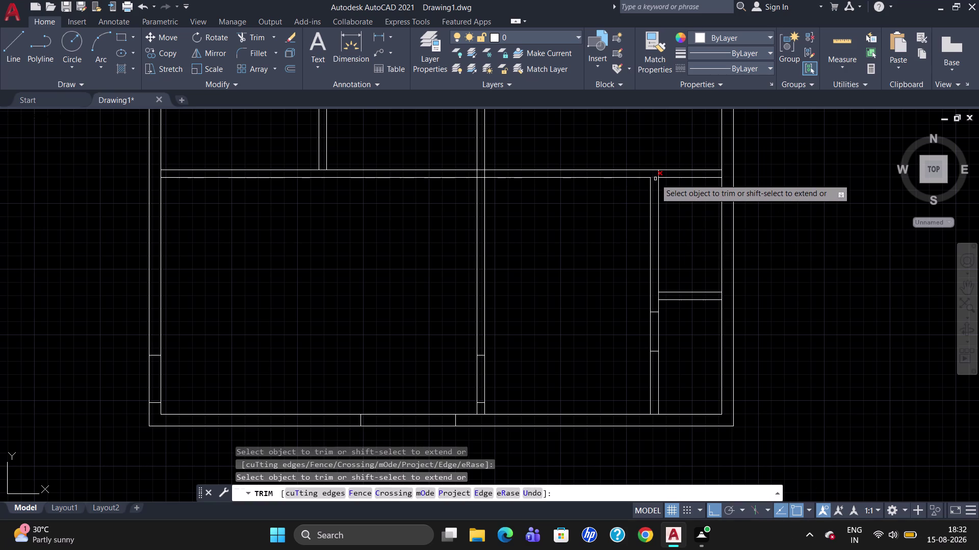
click(655, 179)
click(658, 174)
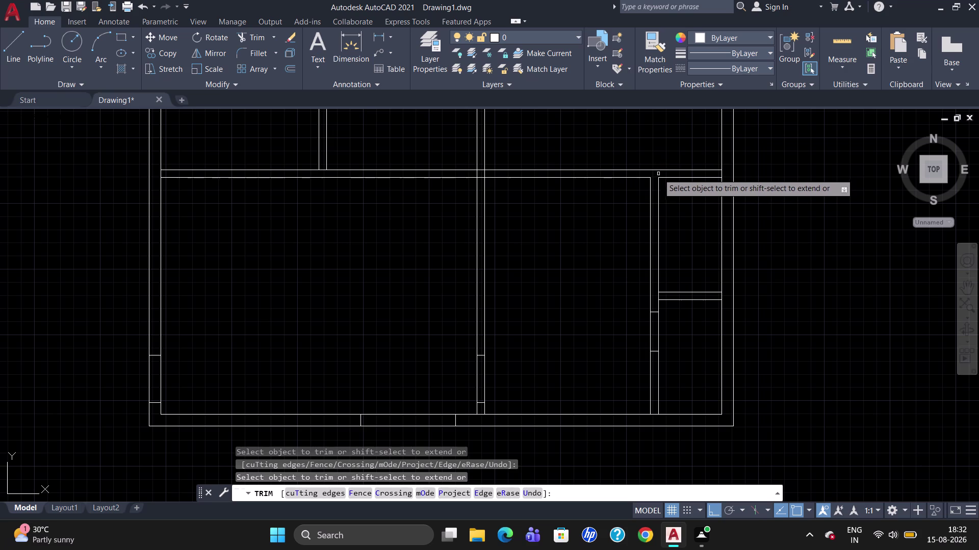
key(Escape)
Draw a short line across the top wall, tracked 9" from the inner corner.
key(l)
key(Return)
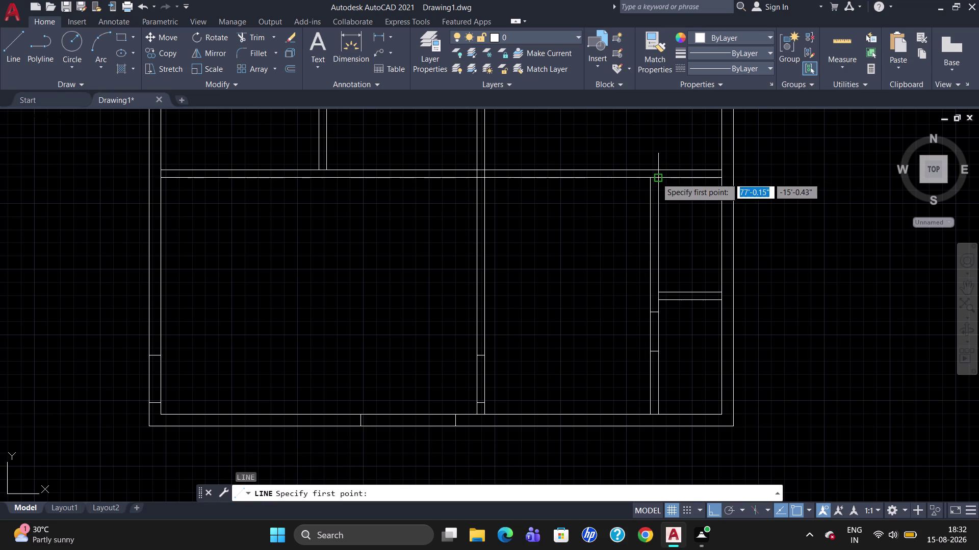
text(tk)
key(Return)
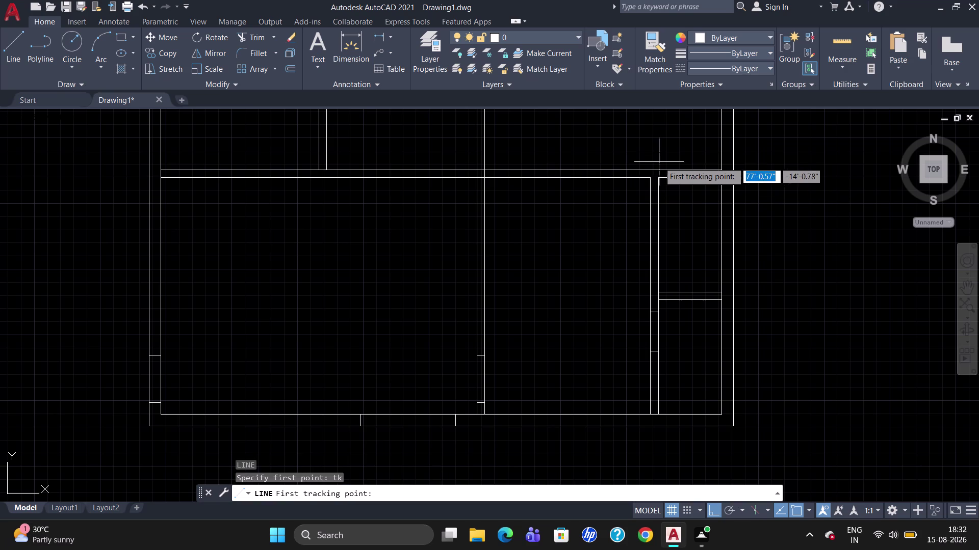
click(660, 180)
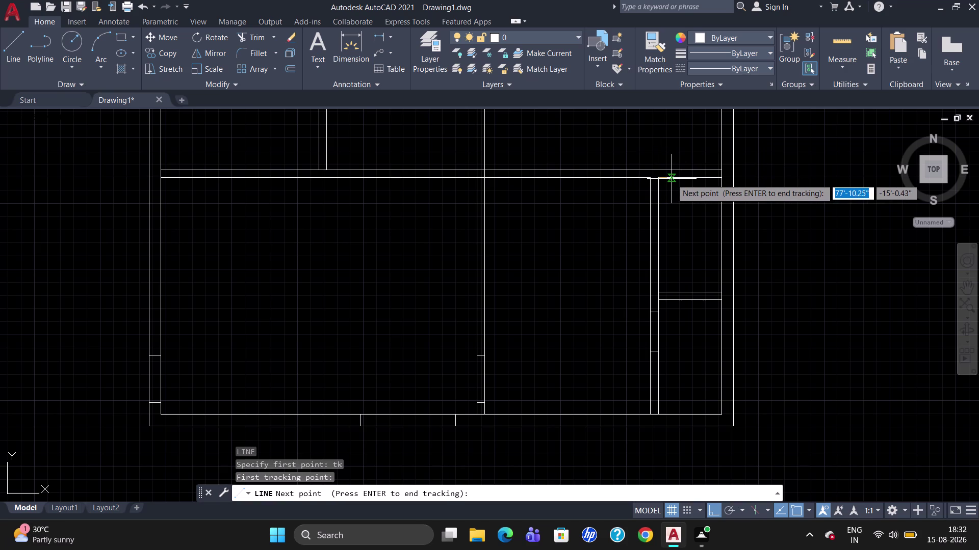
key(9)
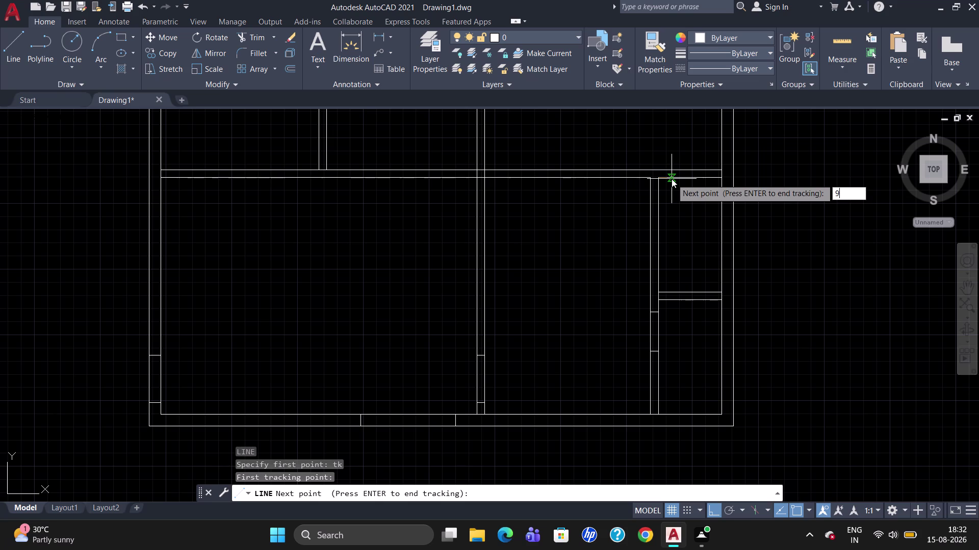
key(shift+quotedbl)
key(shift+Return)
key(Return)
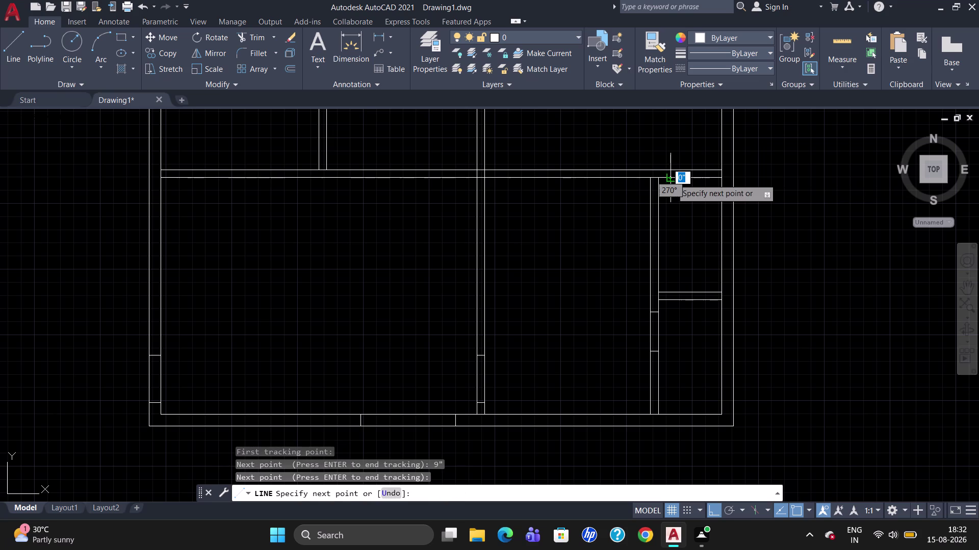
click(672, 166)
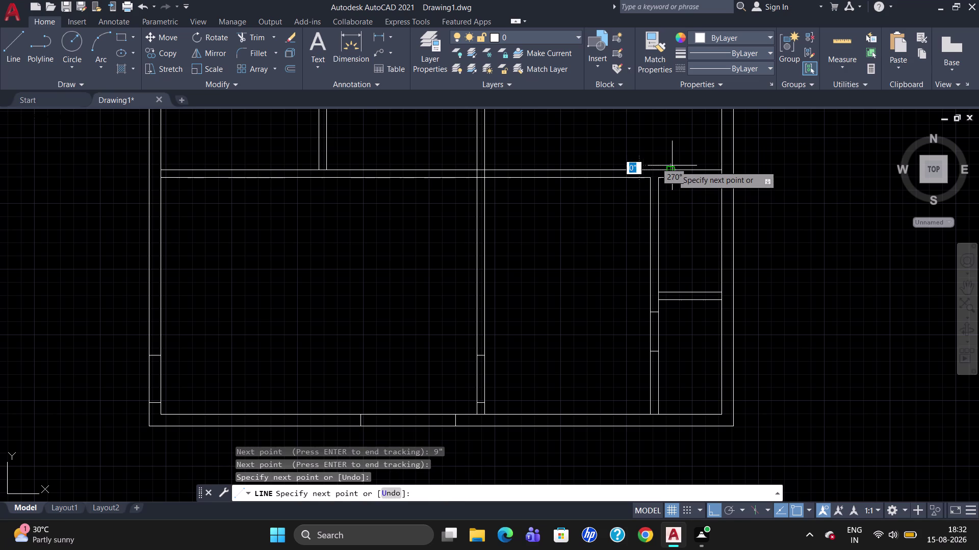
key(Escape)
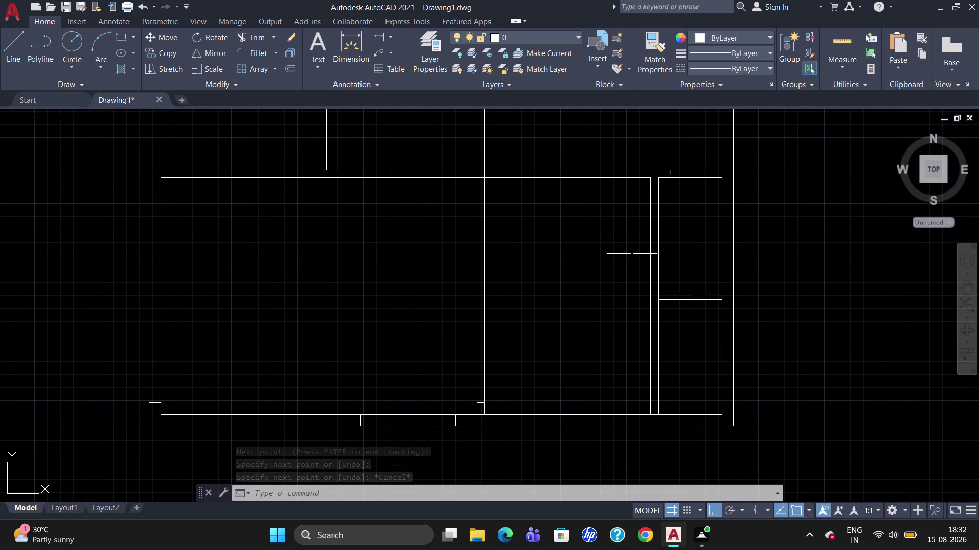
key(o)
key(Return)
Offset the top-wall marker 2'-6" to form the opening's second edge.
key(2)
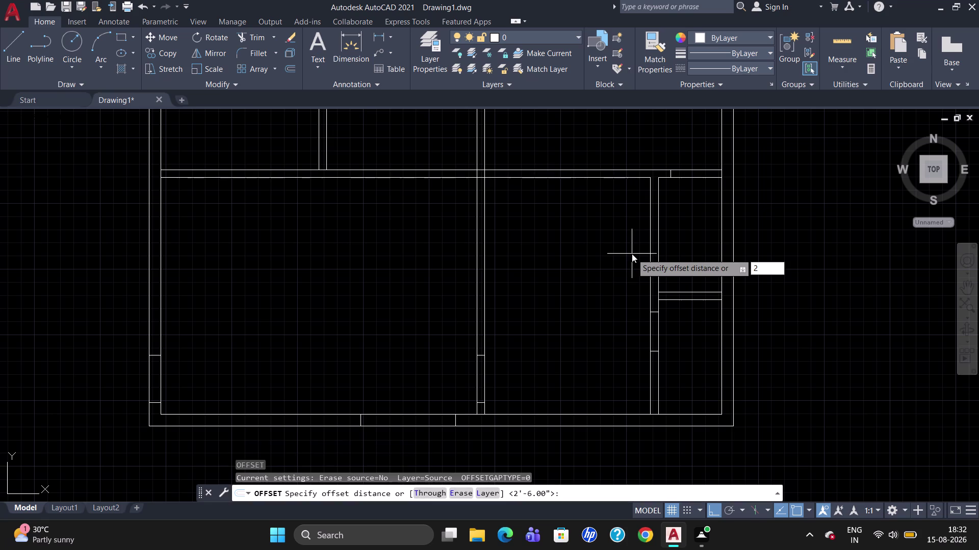
text('-6")
key(Return)
click(671, 174)
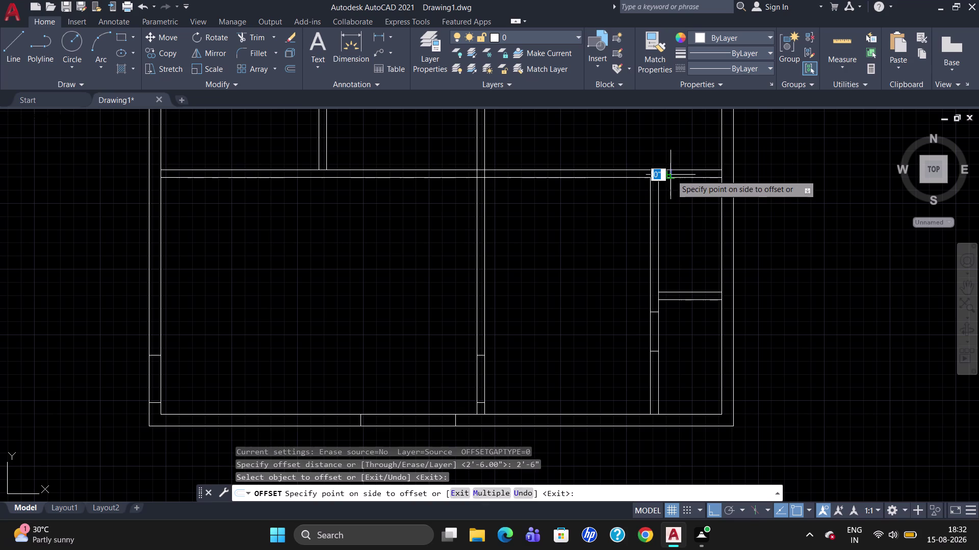
click(692, 175)
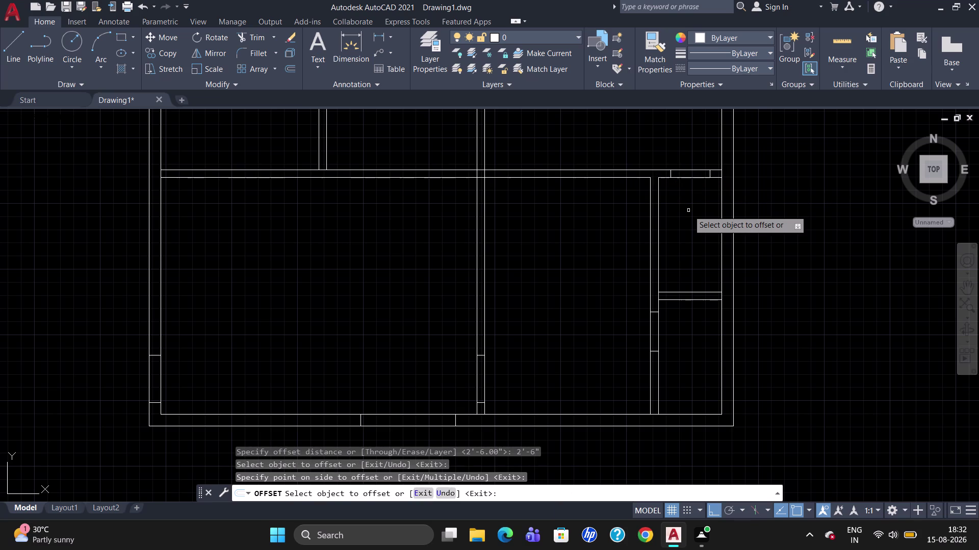
key(Escape)
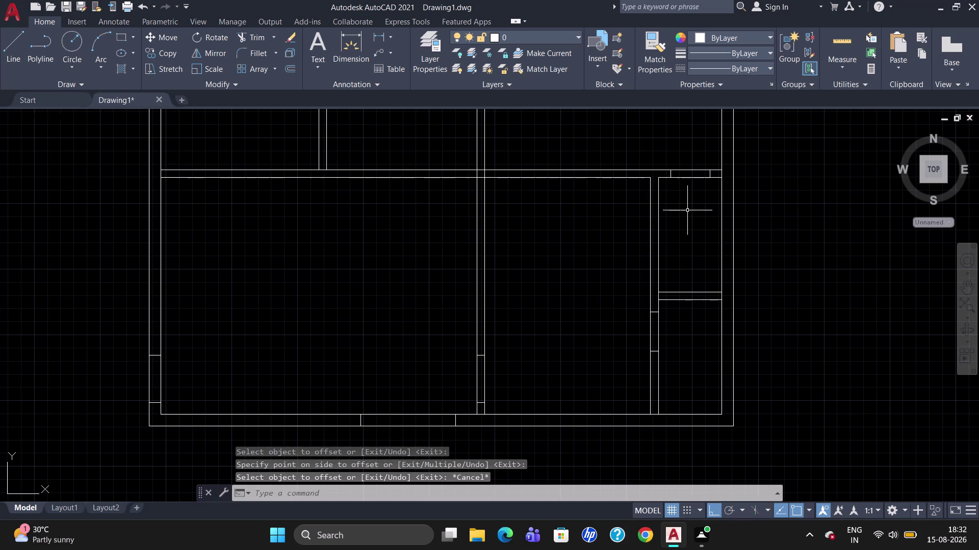
scroll(down, 3)
scroll(up, 3)
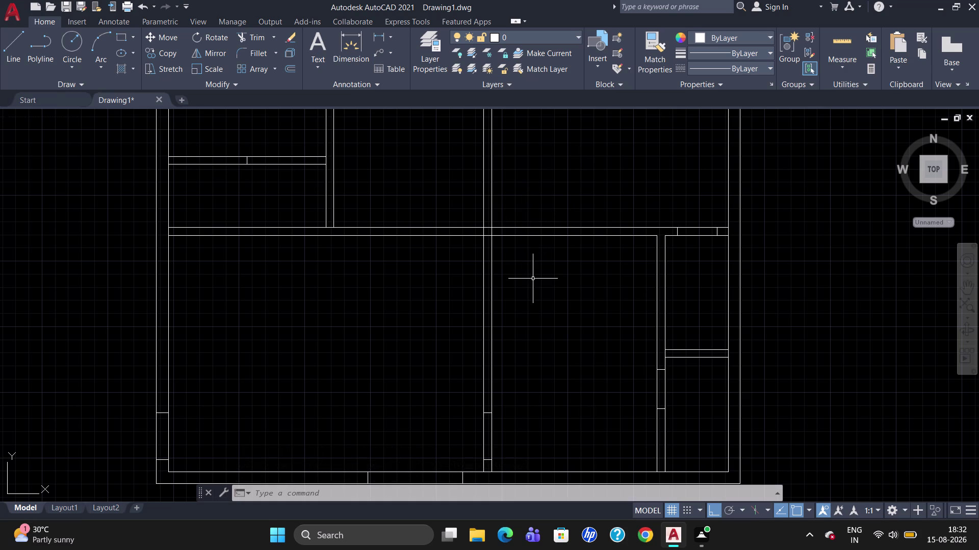
Trim the middle-partition wall lines crossing the top-wall opening.
text(tr)
key(Return)
key(Return)
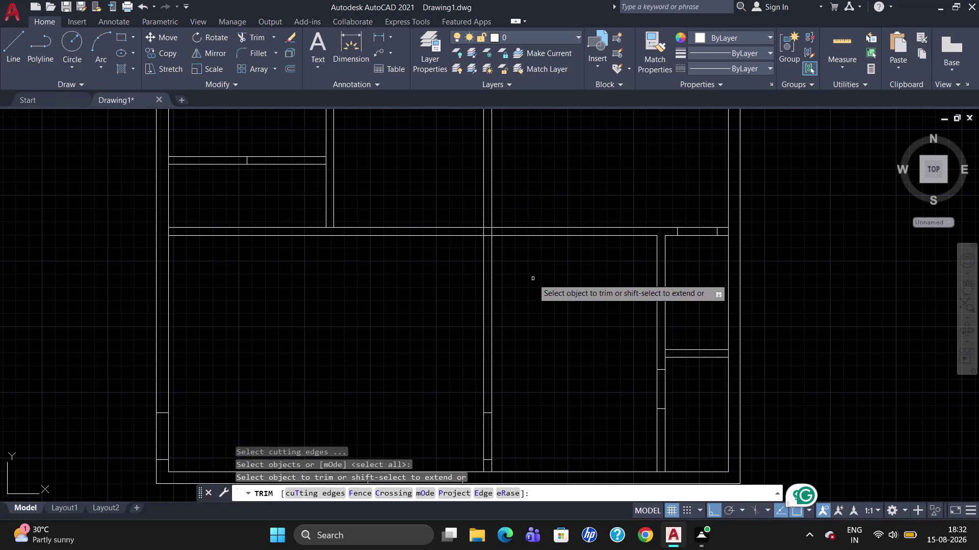
click(488, 237)
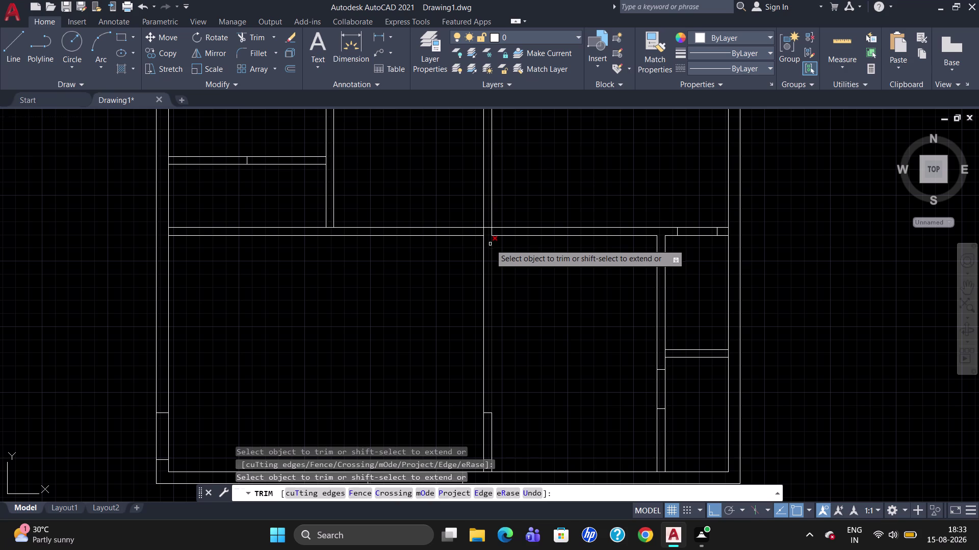
click(578, 294)
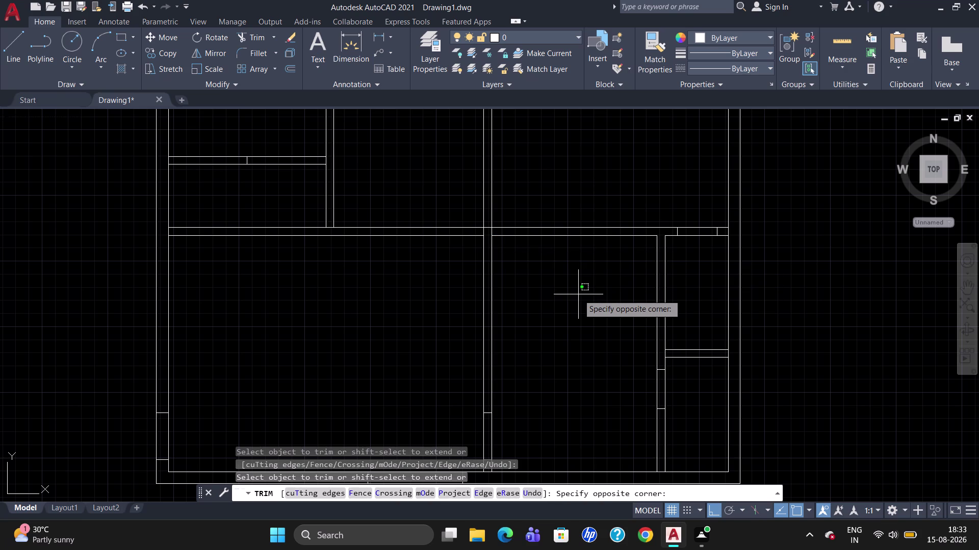
key(Escape)
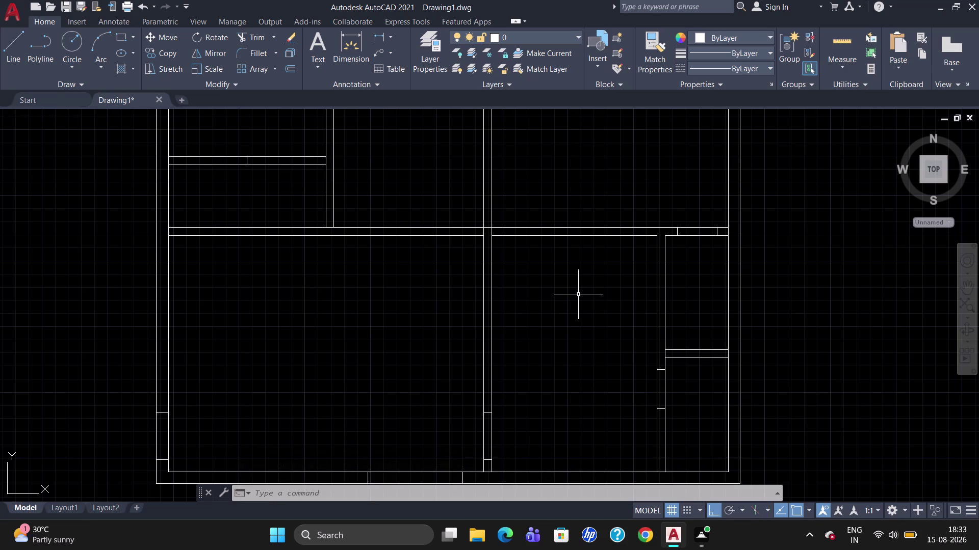
key(l)
key(Return)
Track 9" from the middle-partition junction and draw a marker line across the vertical wall.
text(9")
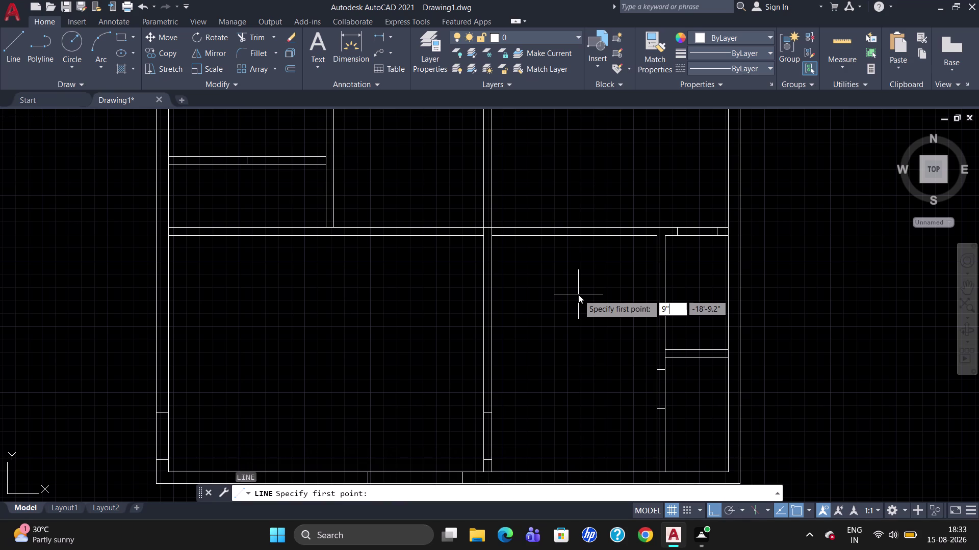
key(Escape)
key(l)
key(Return)
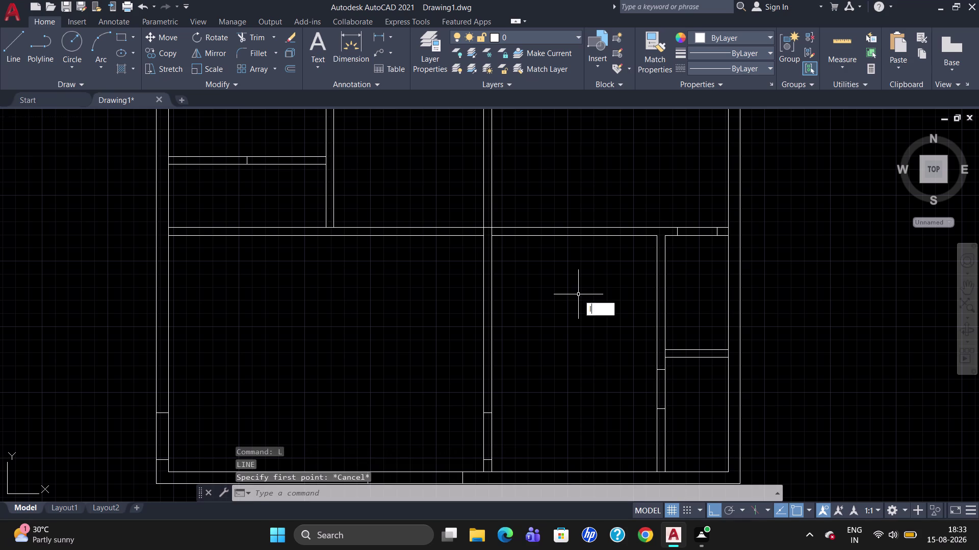
text(tk)
key(Return)
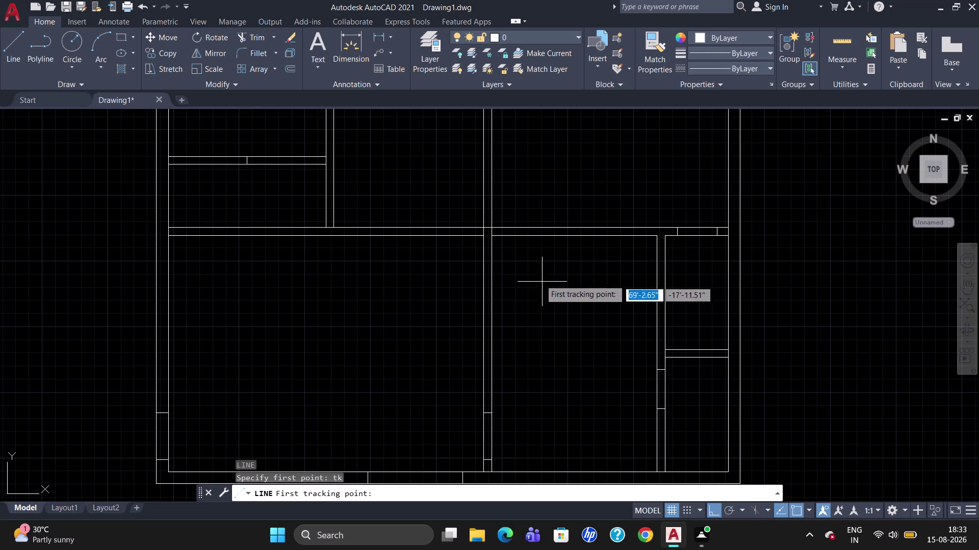
click(494, 226)
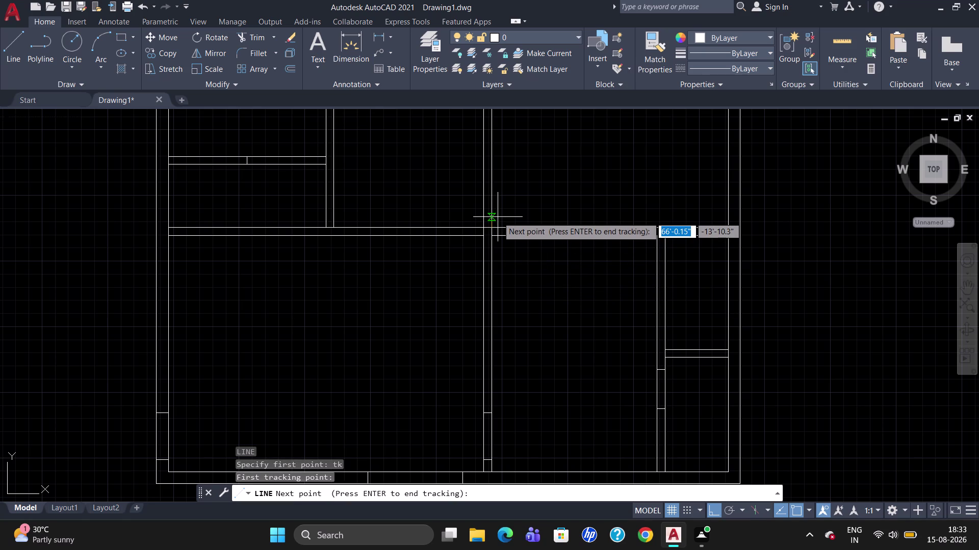
text(9")
key(Return)
key(Return)
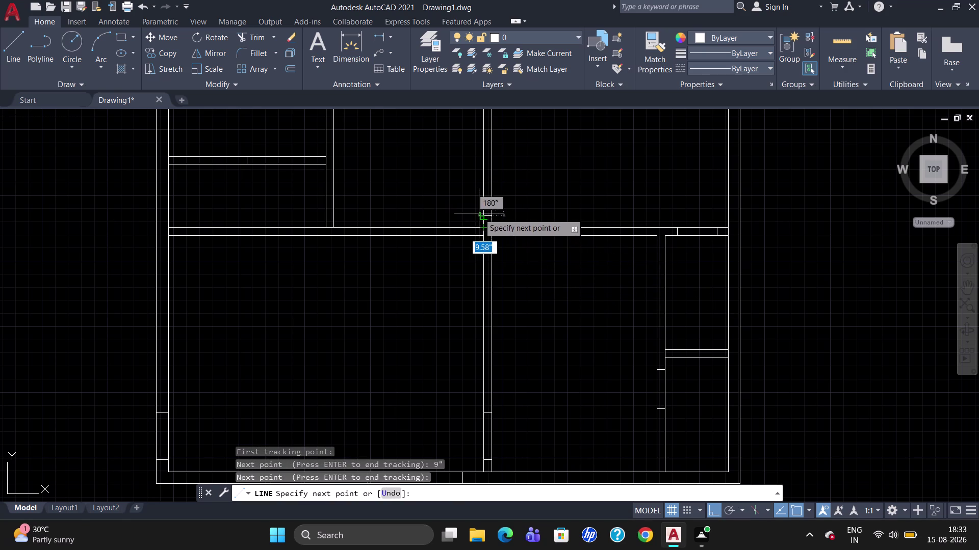
click(479, 214)
key(Escape)
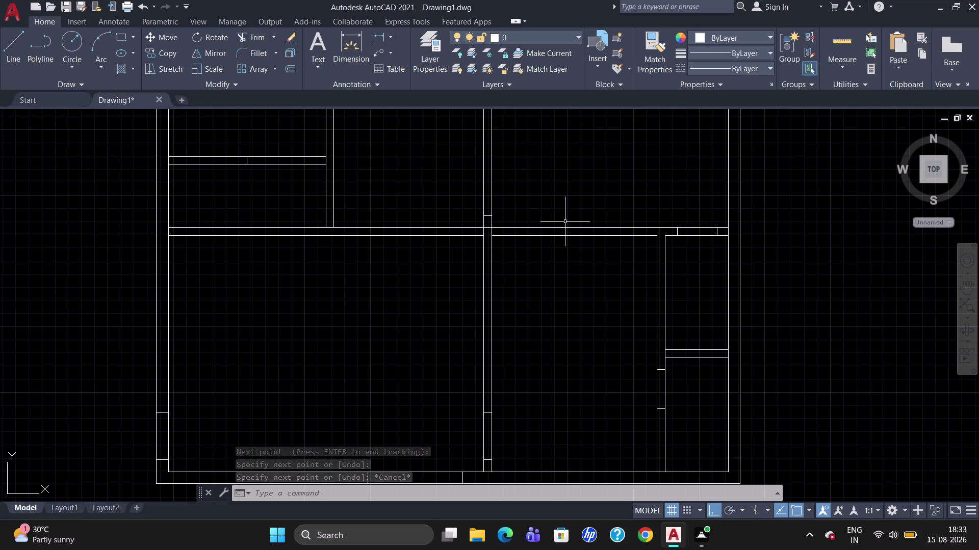
Offset the vertical-wall marker 3' along the wall.
key(o)
key(Return)
text(3')
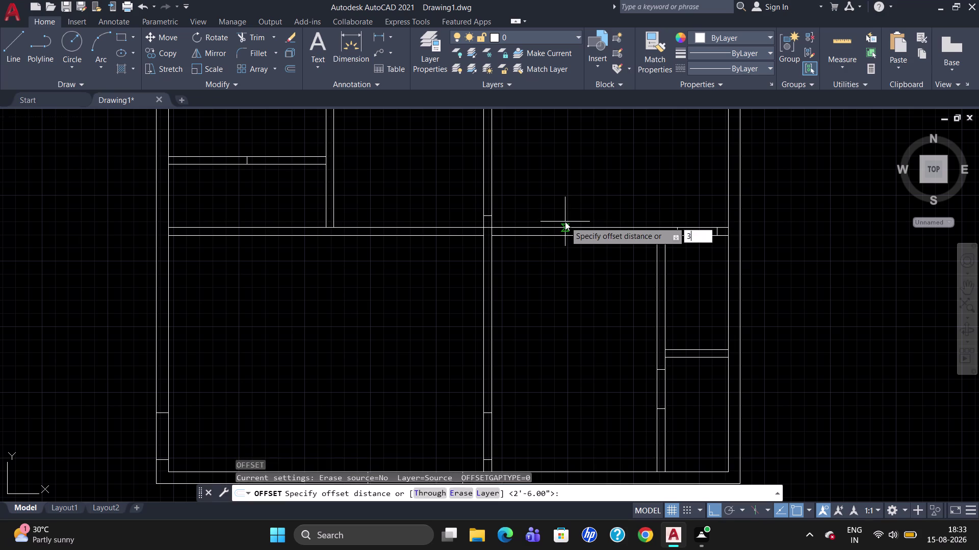
key(Return)
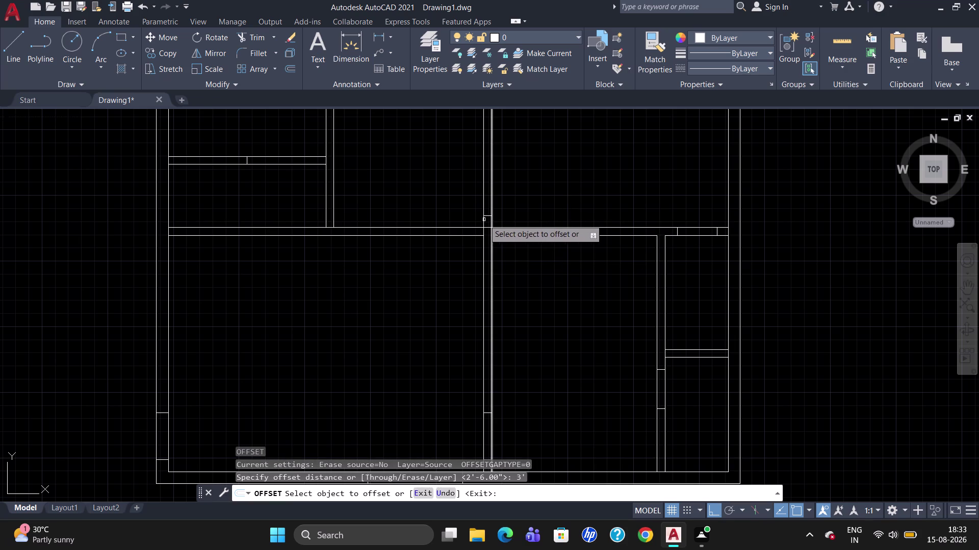
click(489, 215)
click(487, 181)
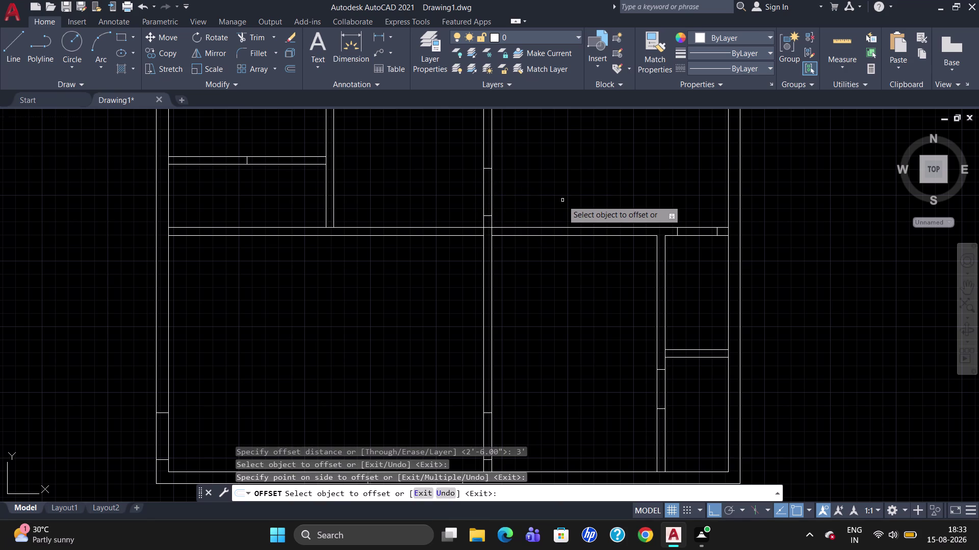
key(Escape)
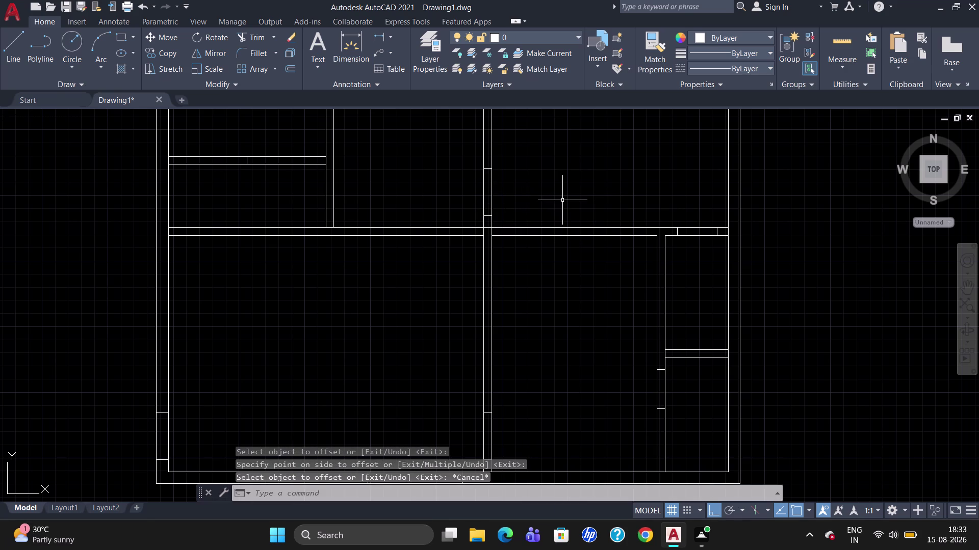
Trim the vertical wall lines between the two markers.
text(tr)
key(Return)
key(Return)
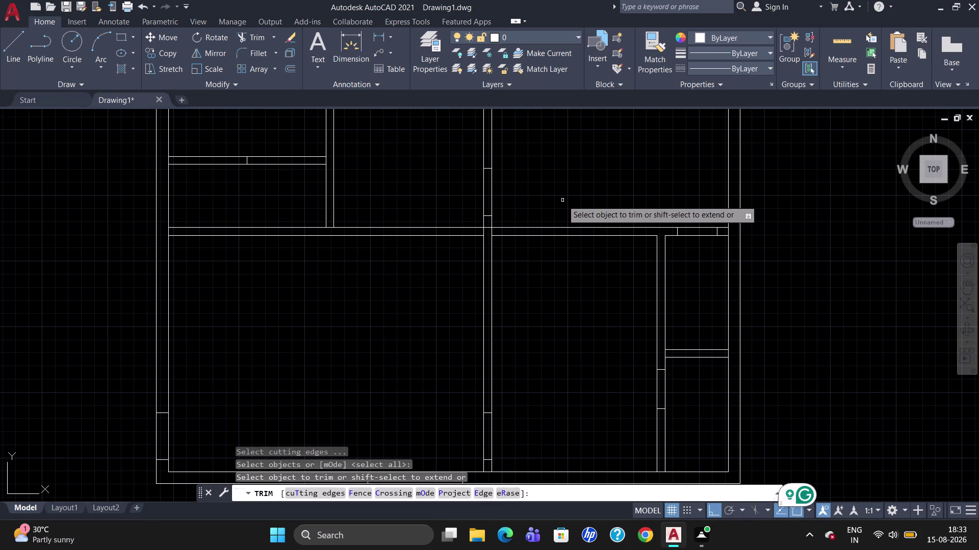
click(487, 227)
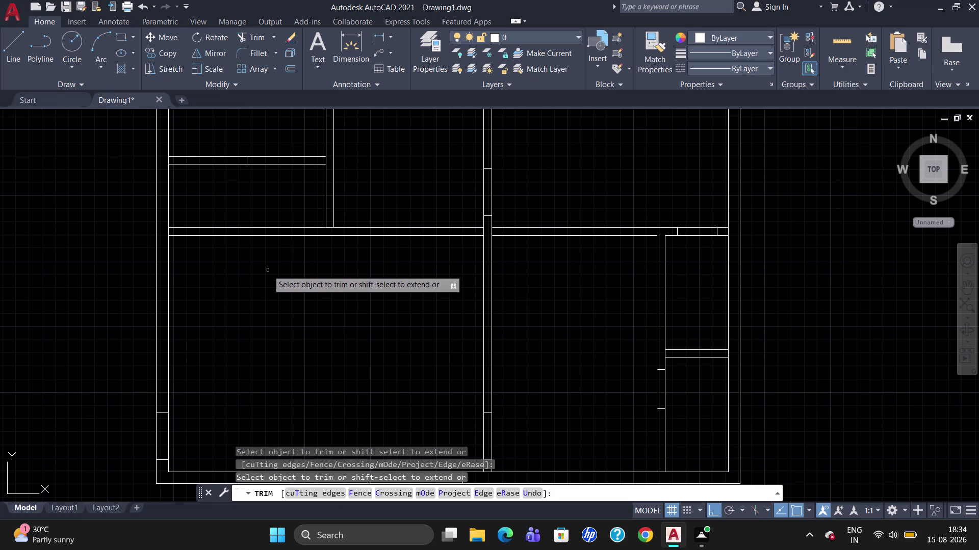
key(Escape)
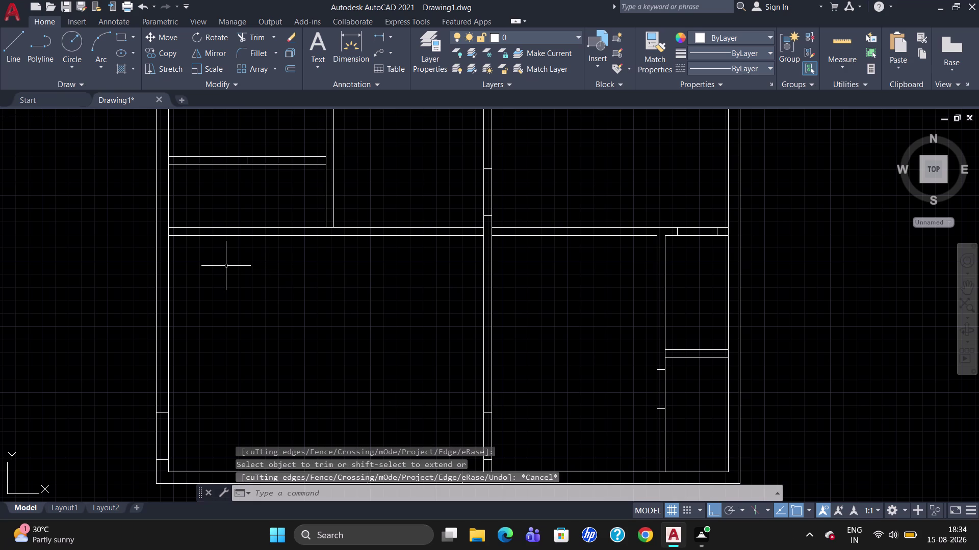
key(l)
key(Return)
text(tl)
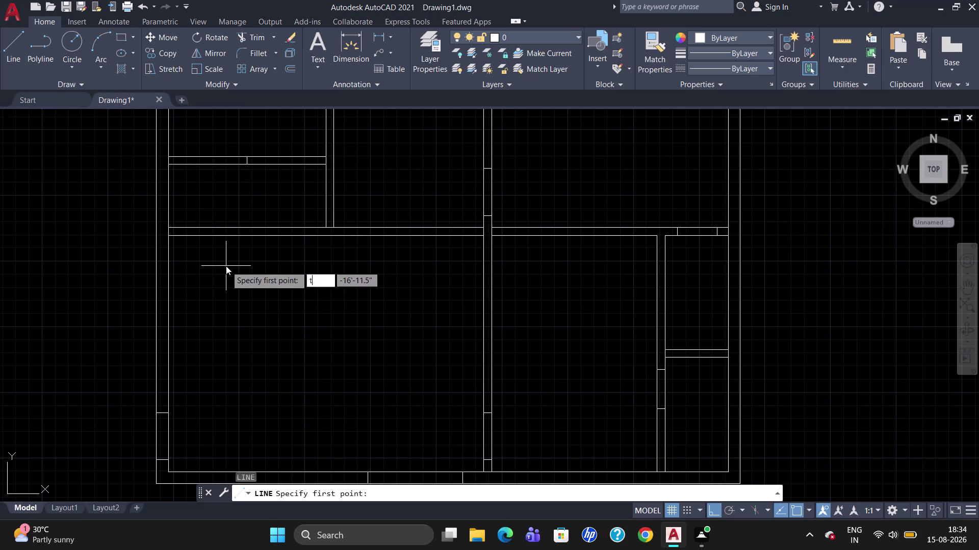
key(Return)
key(BackSpace)
key(BackSpace)
text(tk)
key(Return)
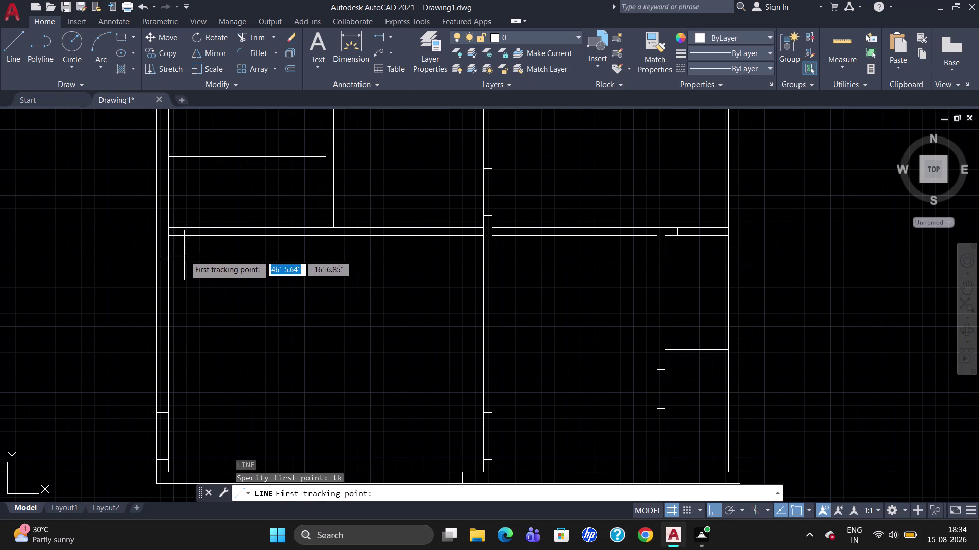
click(171, 240)
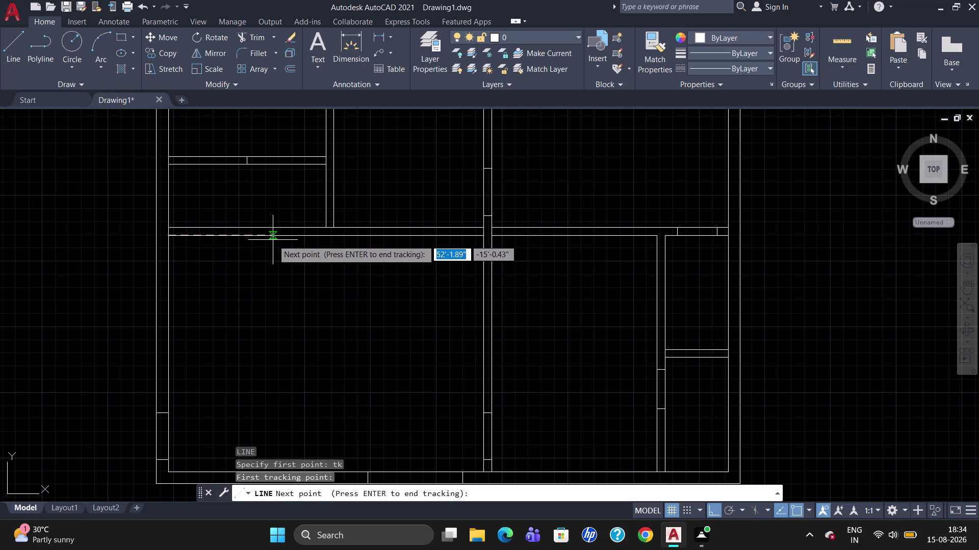
key(1)
key(0)
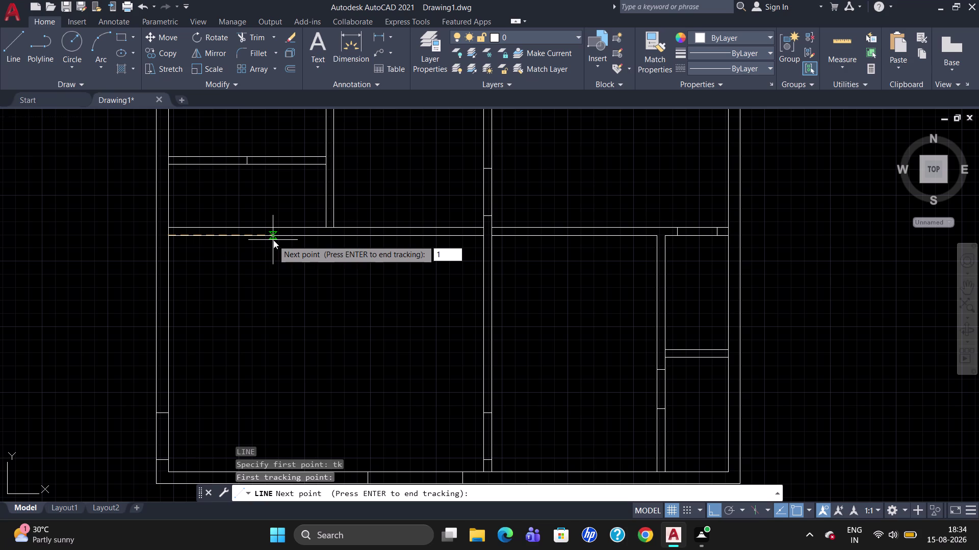
key(apostrophe)
key(Return)
key(Return)
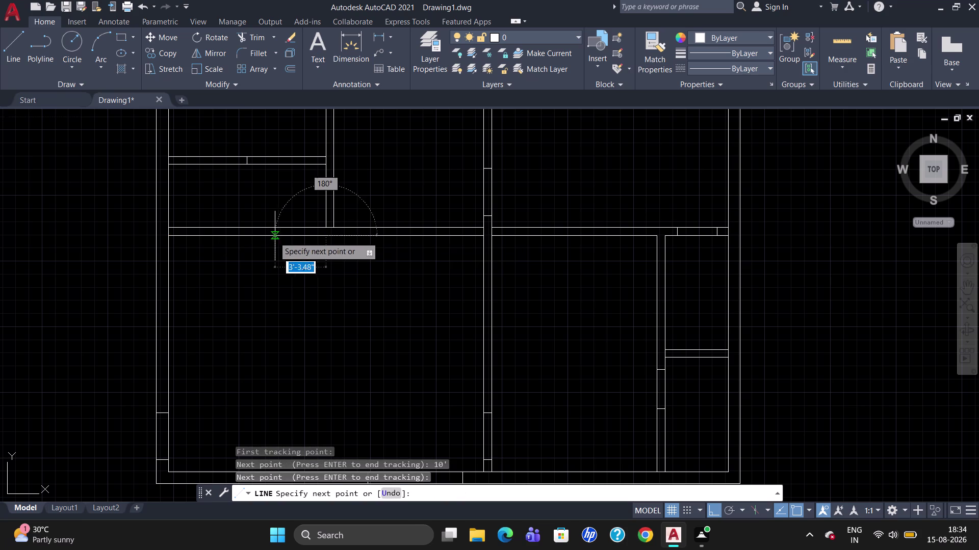
click(295, 187)
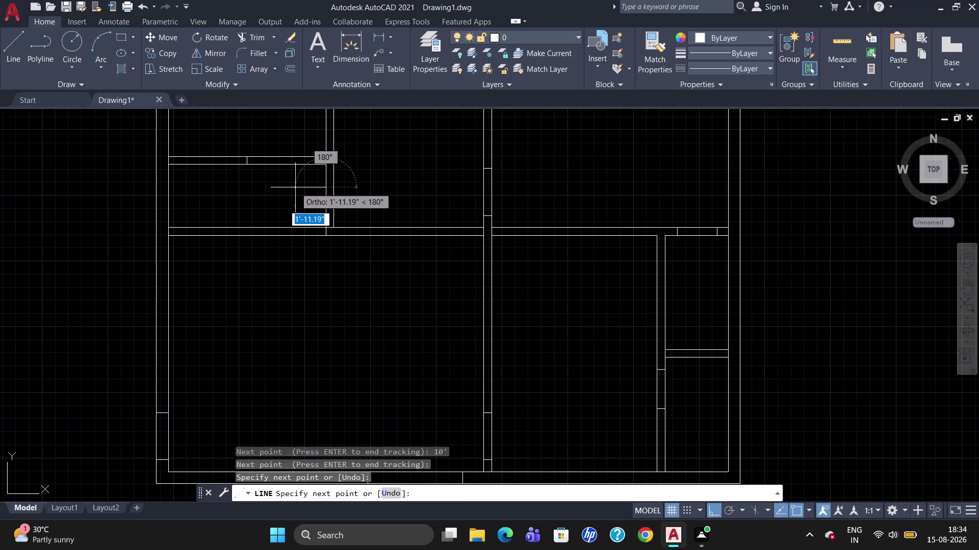
key(Escape)
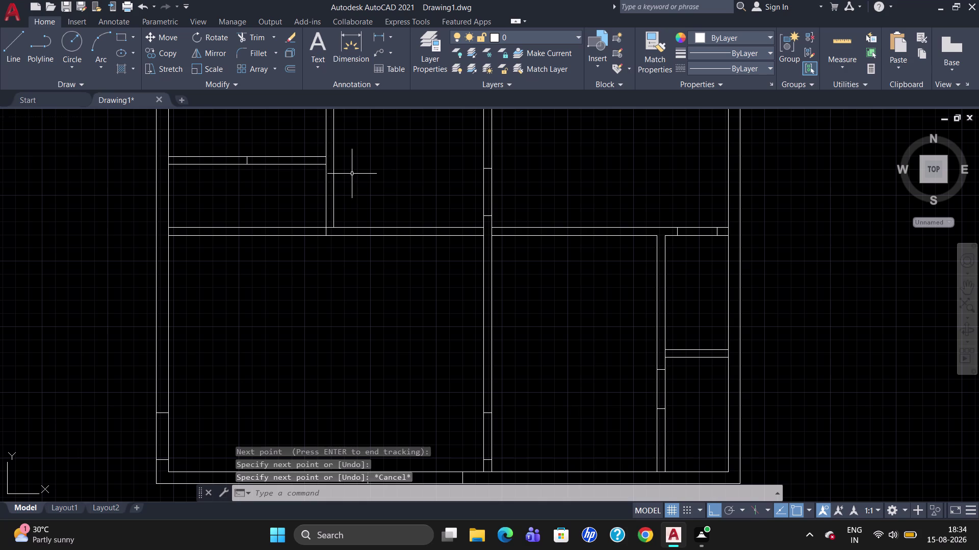
text(t)
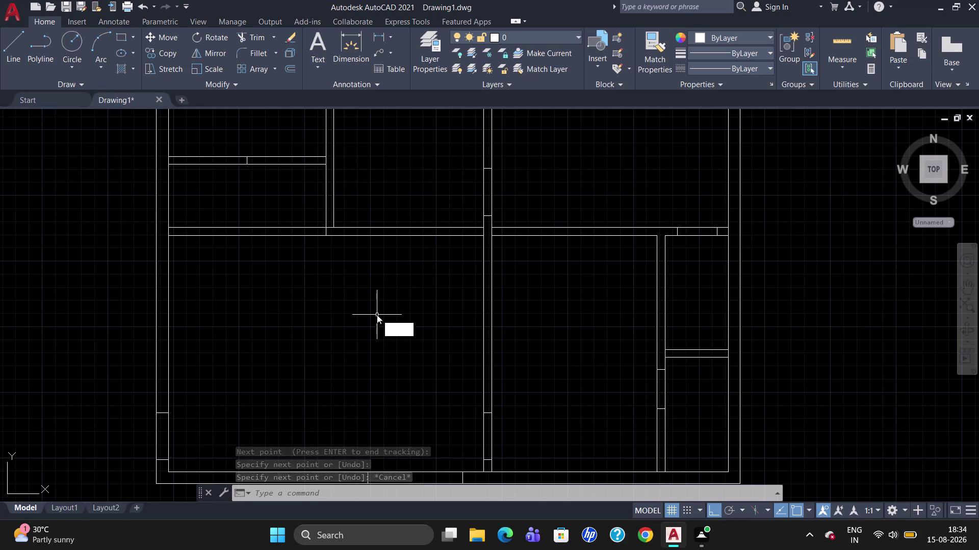
Trim the wall lines at the opening between the two rooms.
text(r)
key(Return)
key(Return)
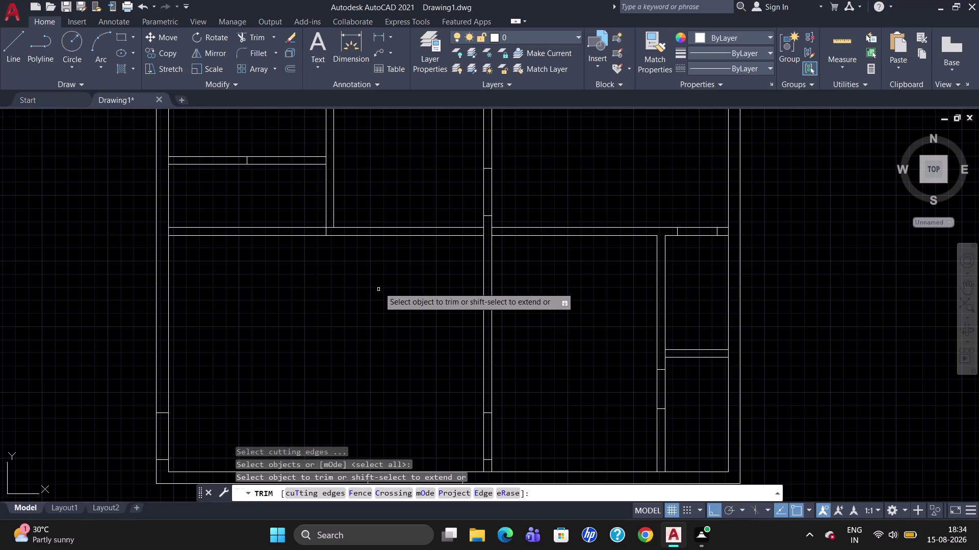
click(387, 234)
click(388, 236)
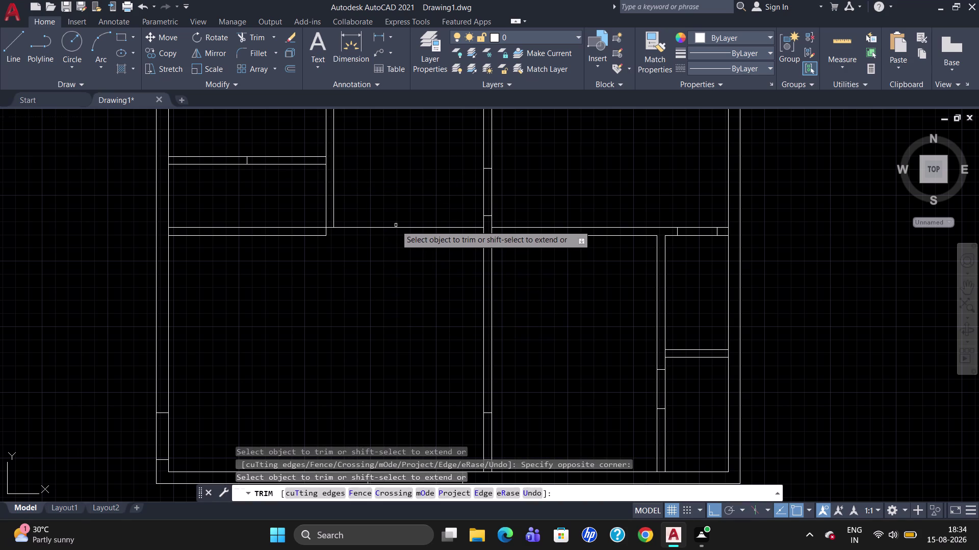
click(396, 226)
click(394, 227)
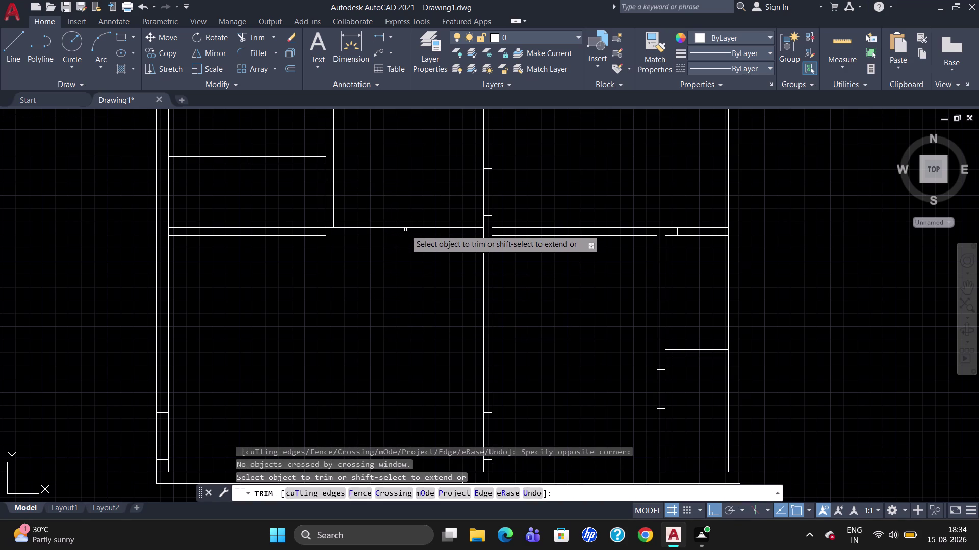
click(406, 229)
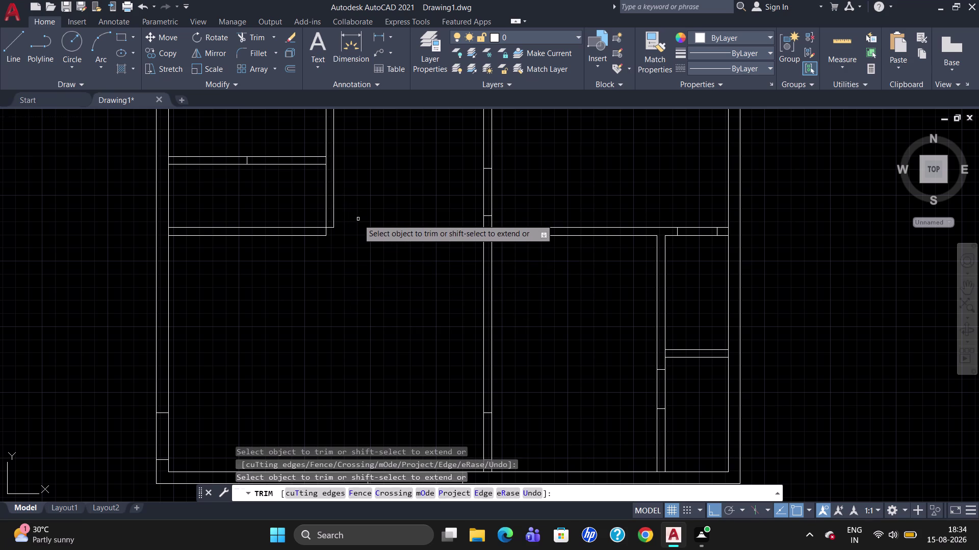
key(Escape)
Trim the inner partition line and leftover stub lines at the left corner.
text(tr)
key(Return)
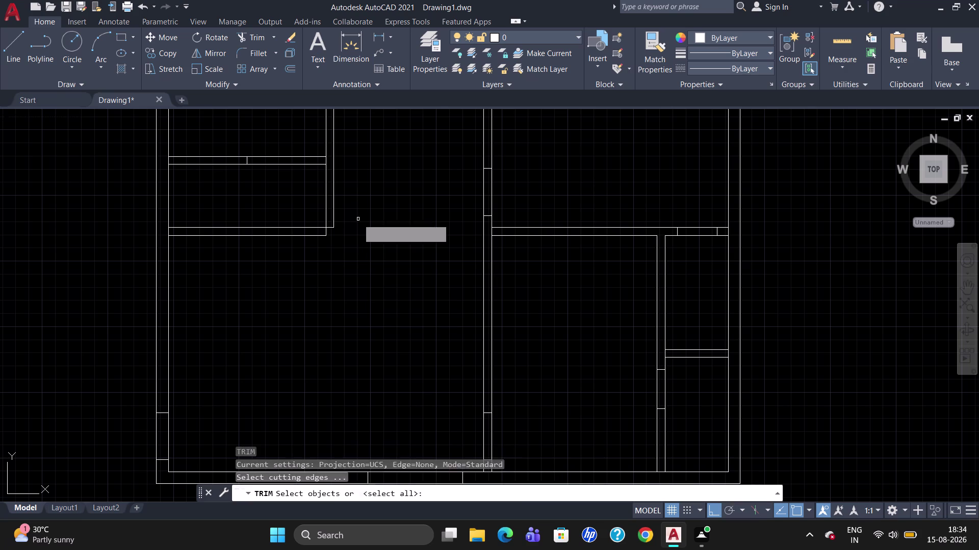
key(Return)
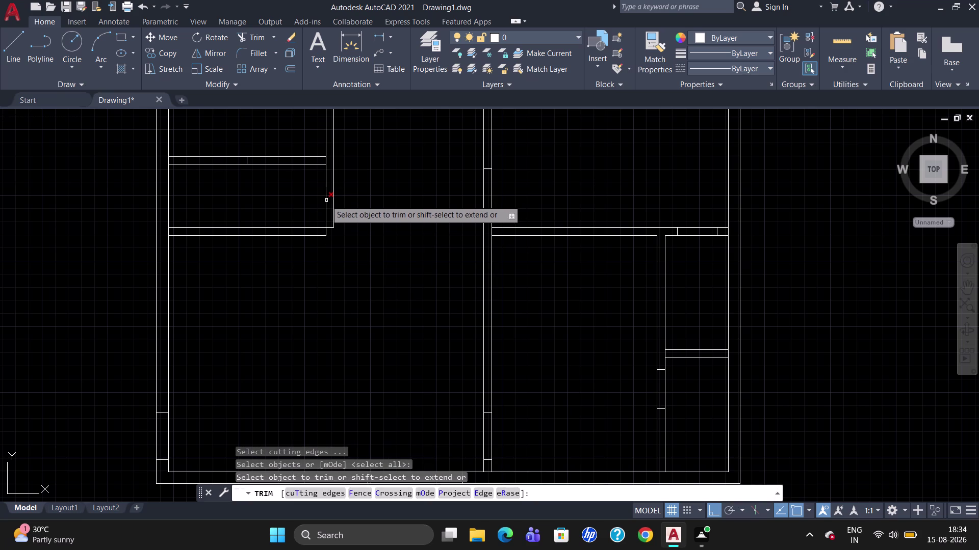
click(325, 201)
click(325, 197)
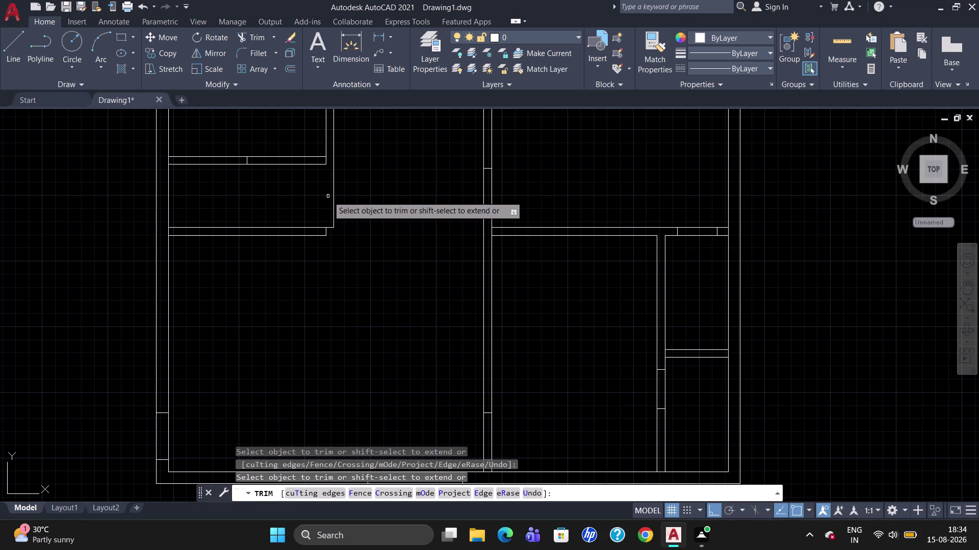
scroll(down, 3)
scroll(up, 3)
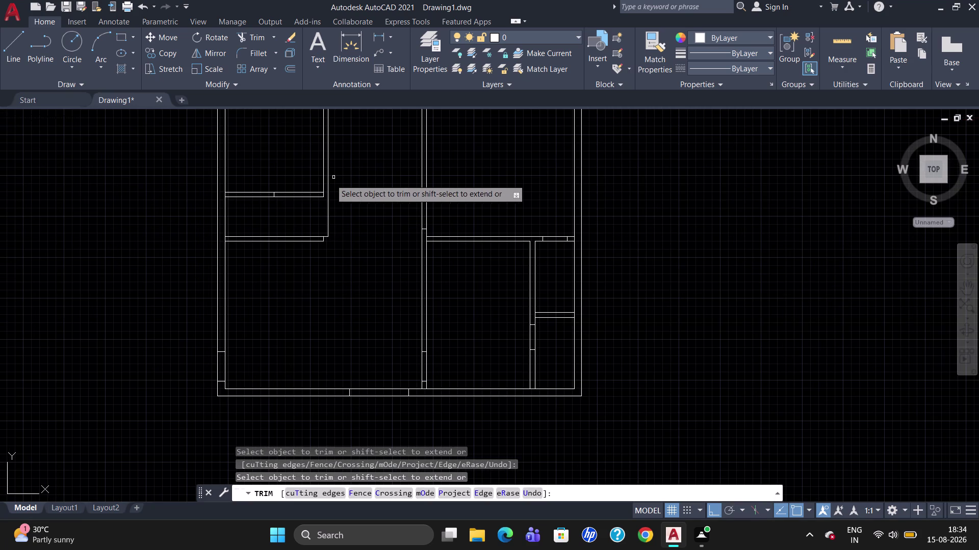
click(294, 197)
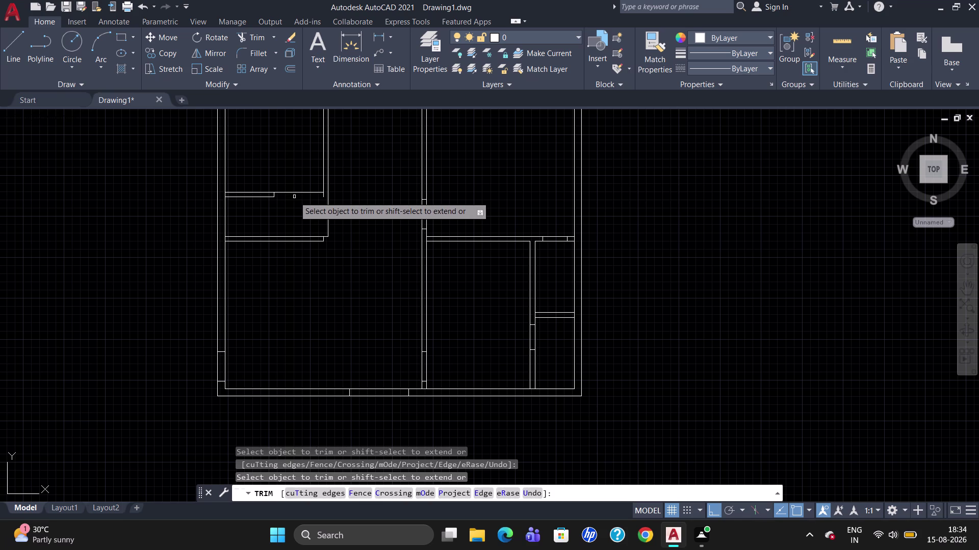
click(297, 194)
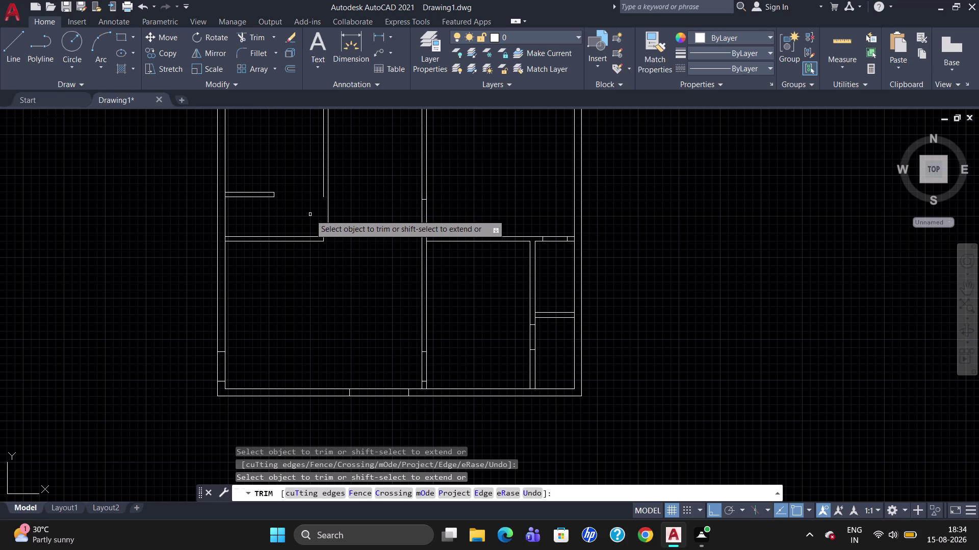
key(Escape)
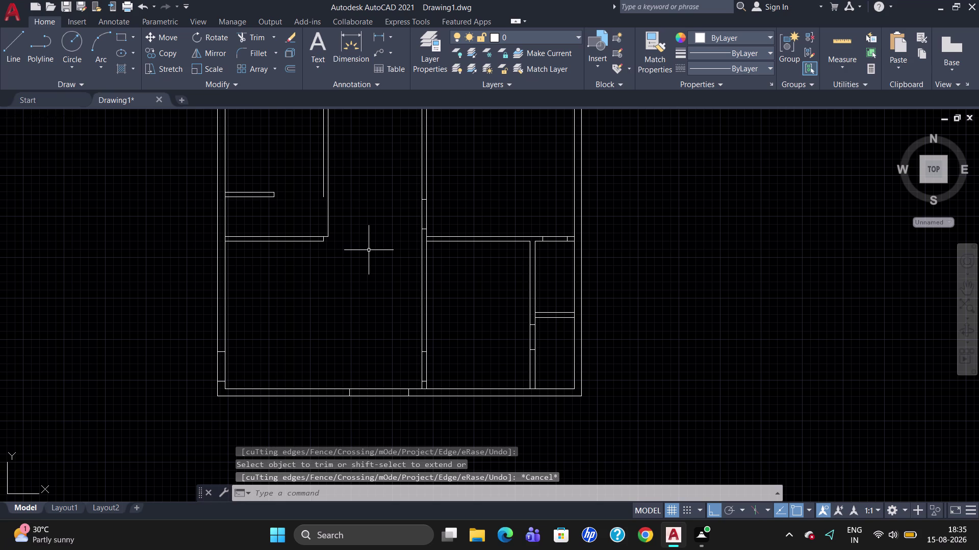
Draw an 8" line near the wall stub, then erase it.
key(l)
key(Return)
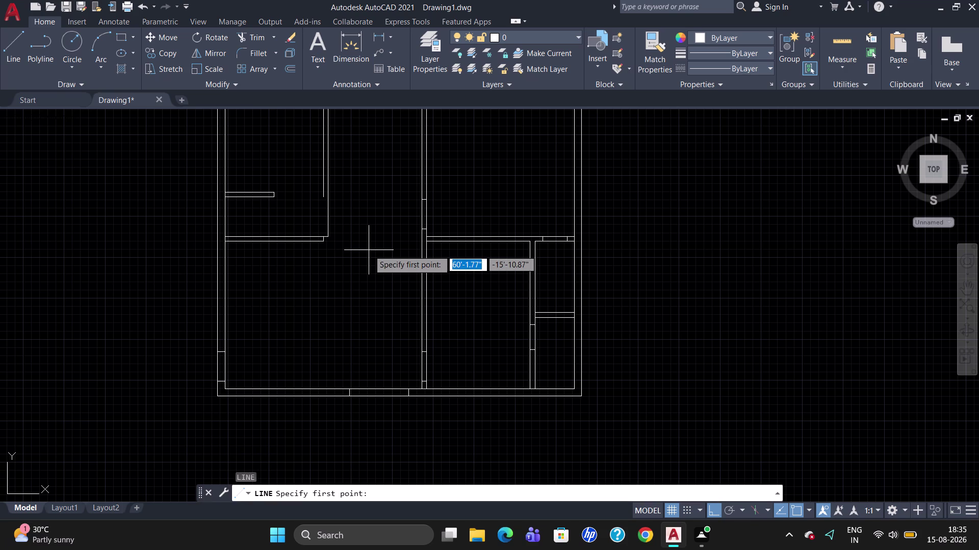
scroll(up, 3)
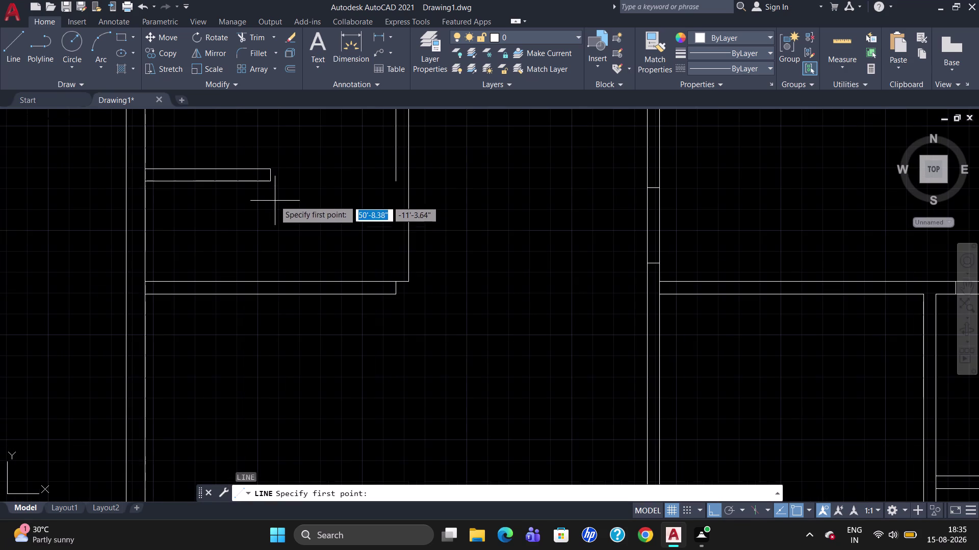
click(271, 183)
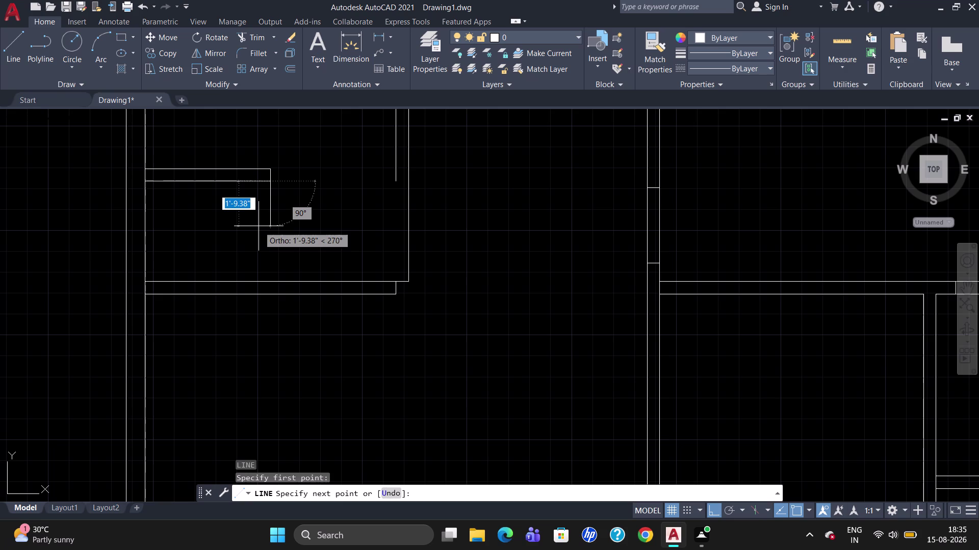
text(19)
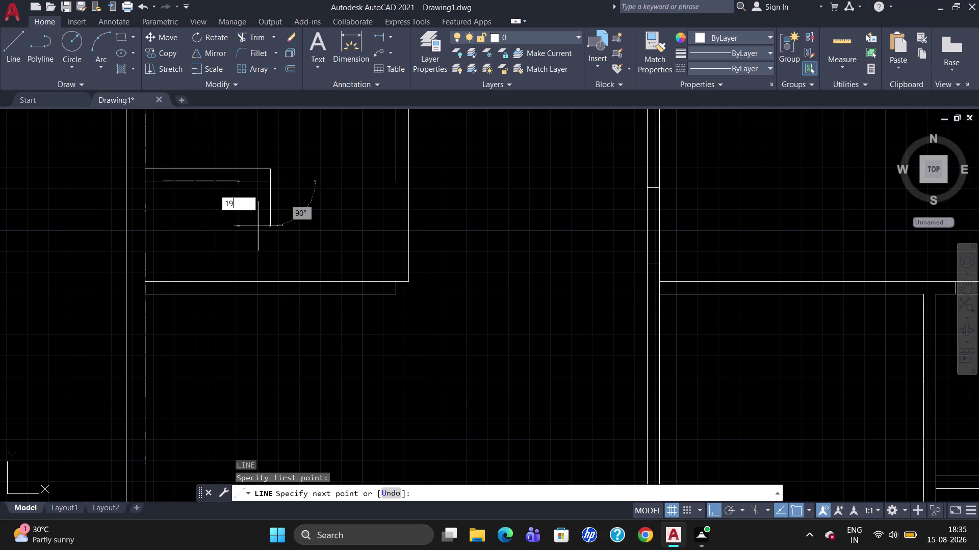
key(BackSpace)
text(8")
key(Return)
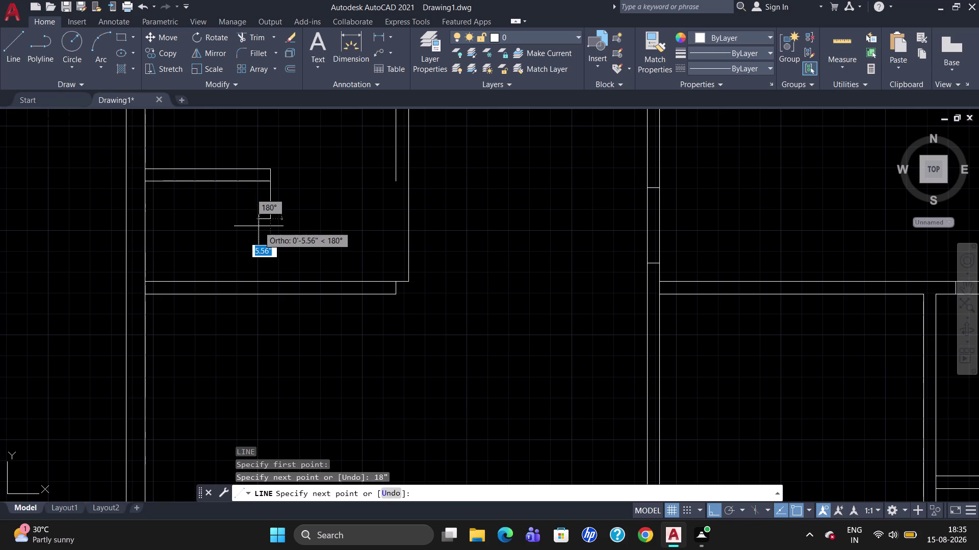
click(284, 226)
key(Escape)
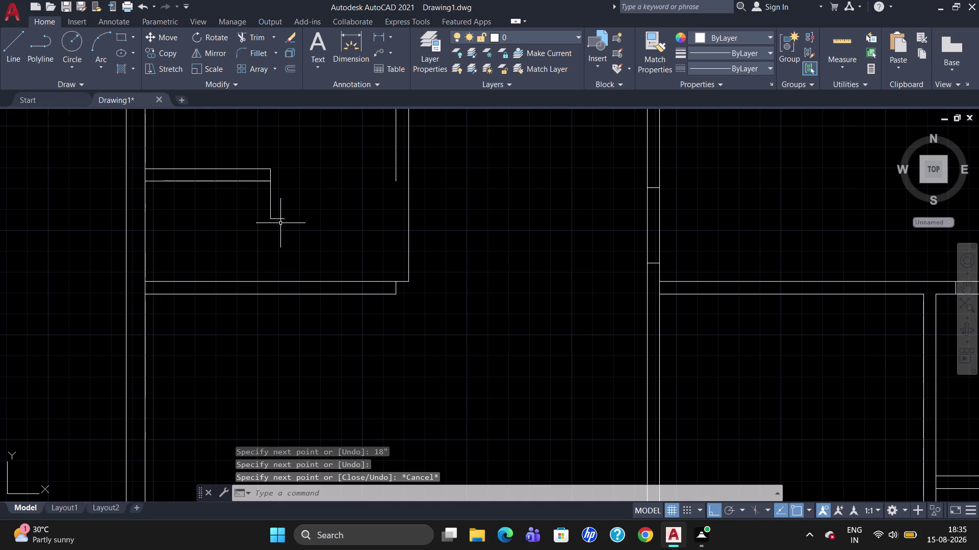
click(278, 218)
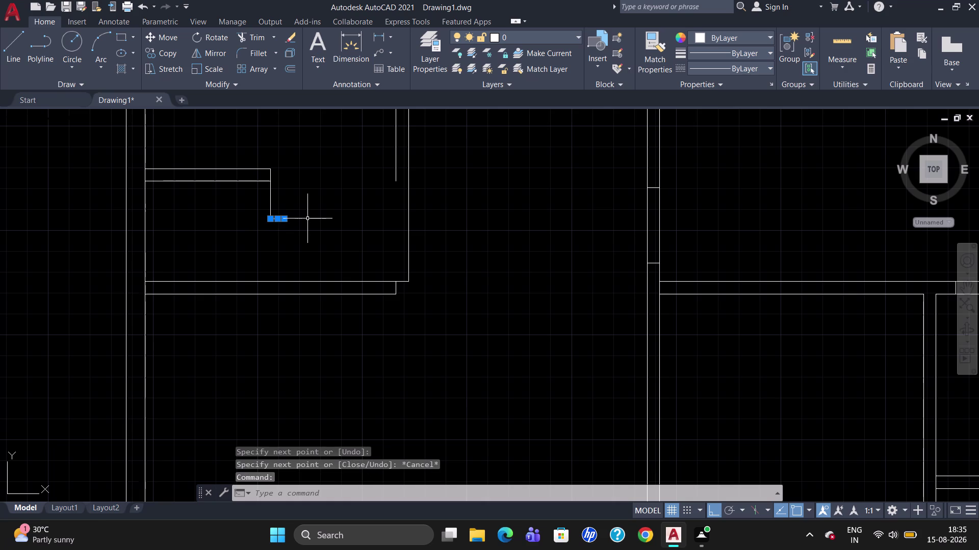
key(Delete)
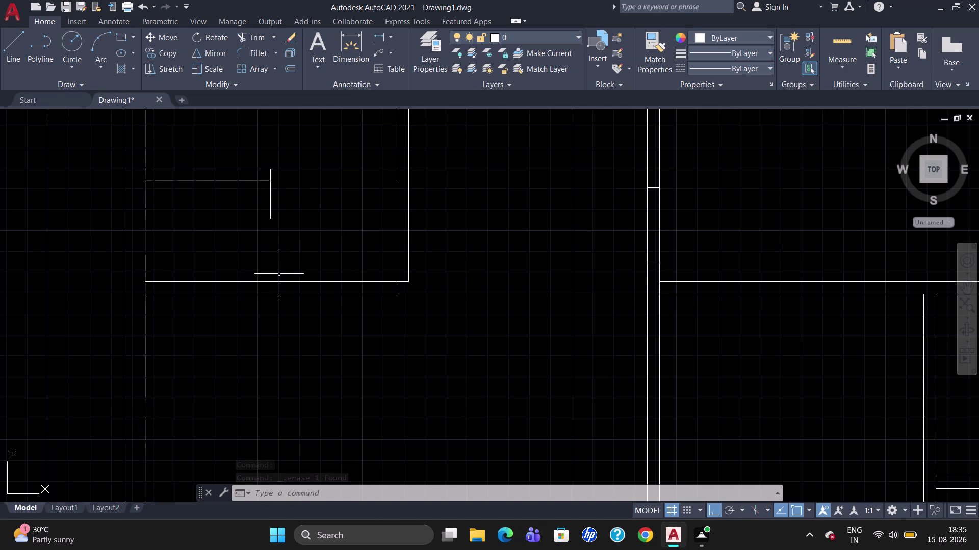
Draw a 2'-6" vertical line from the wall stub end, then erase it.
key(l)
key(Return)
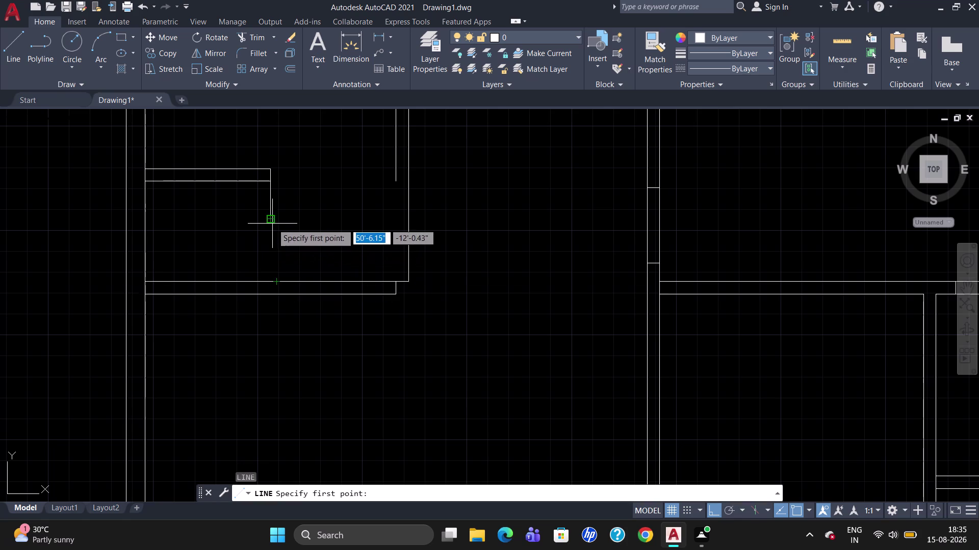
click(273, 280)
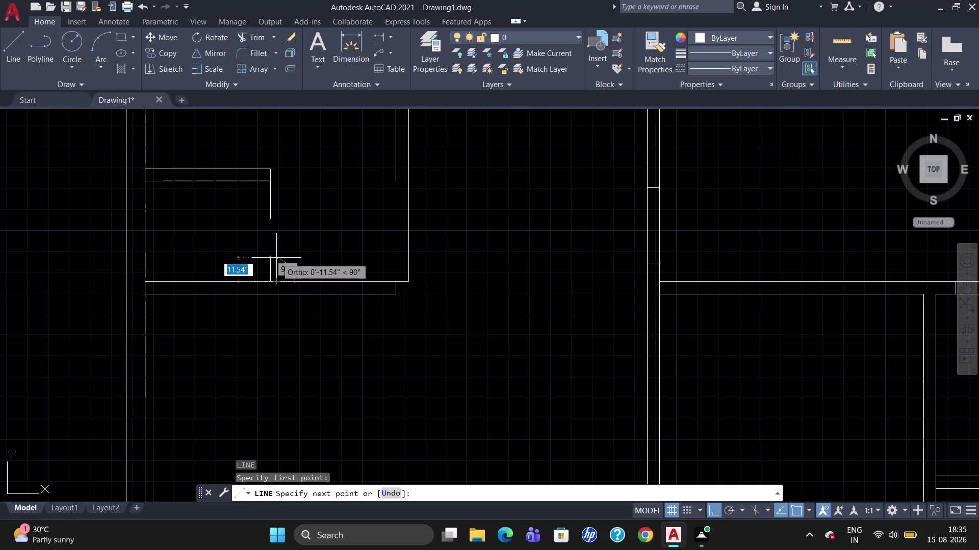
key(3)
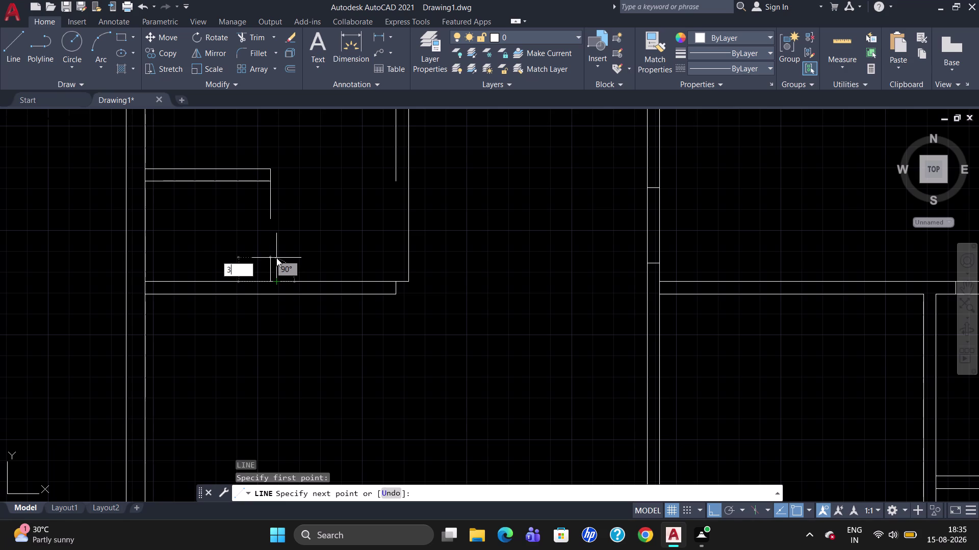
key(BackSpace)
text(2')
key(equal)
key(BackSpace)
text(-6)
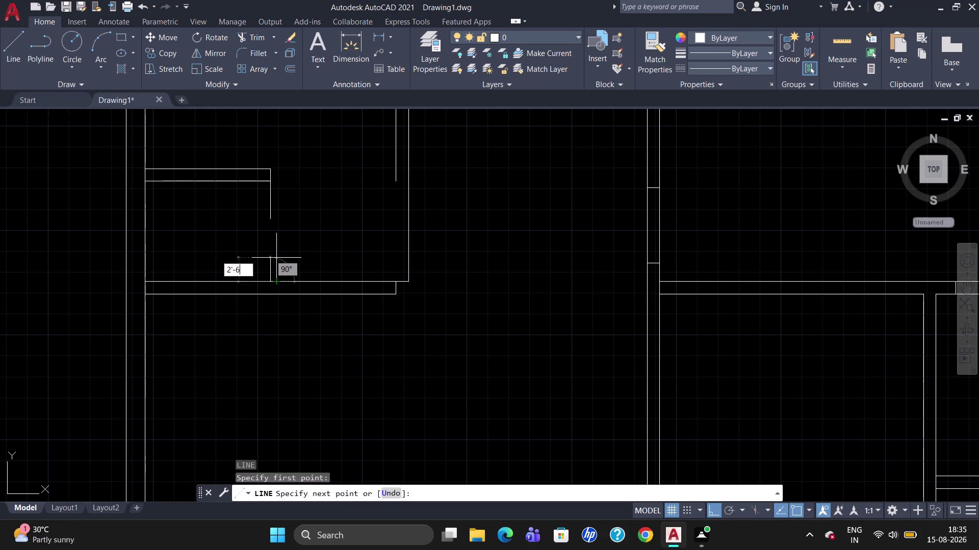
key(shift+quotedbl)
key(Return)
click(277, 259)
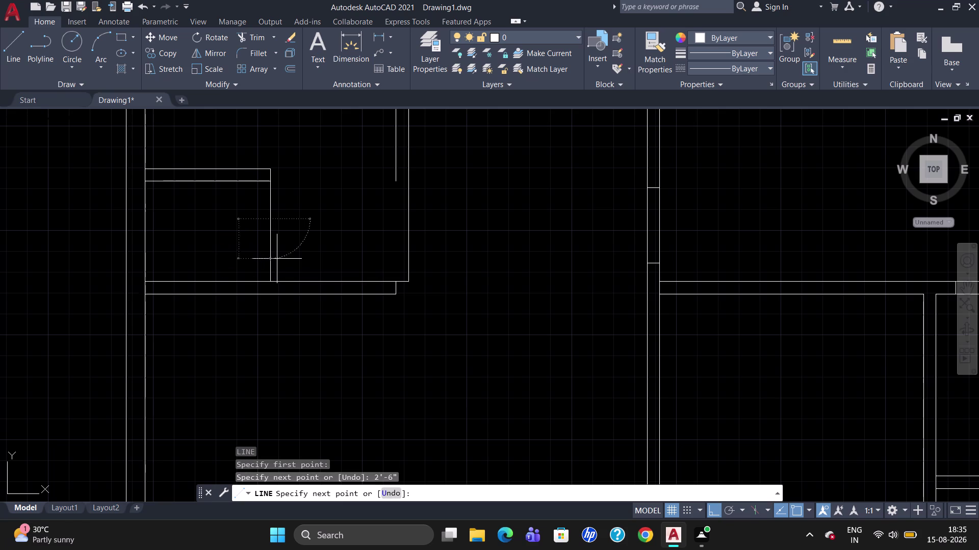
key(Escape)
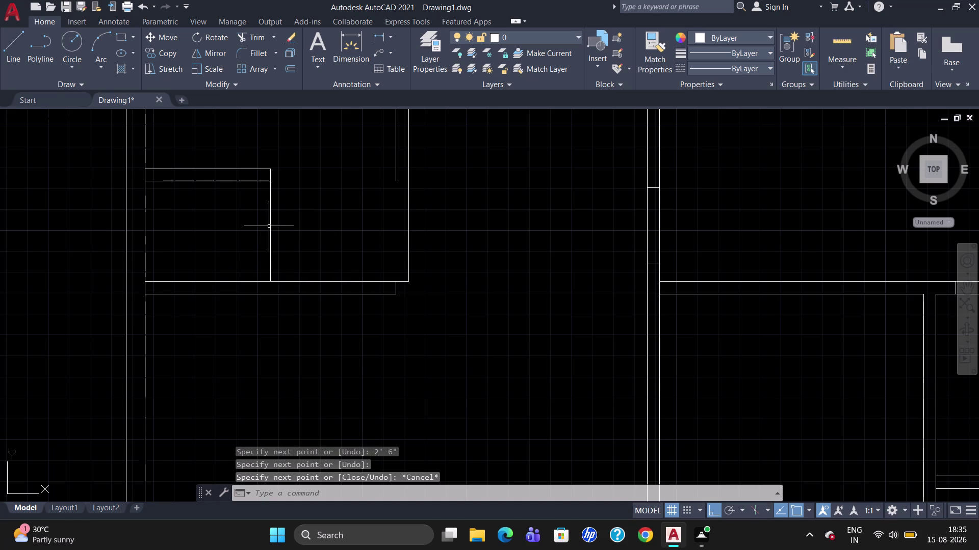
click(271, 225)
key(Delete)
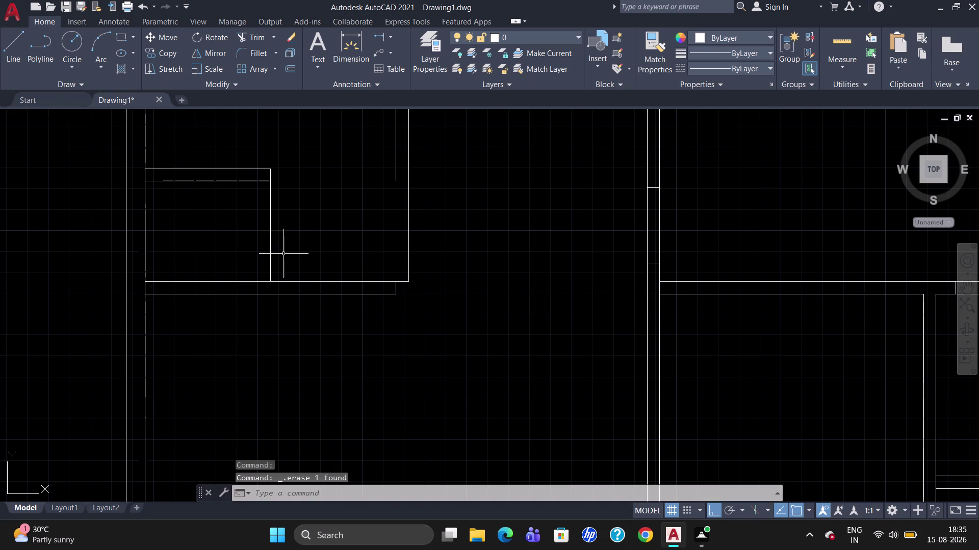
Erase the two leftover stray vertical lines at the wall opening.
click(270, 253)
key(Delete)
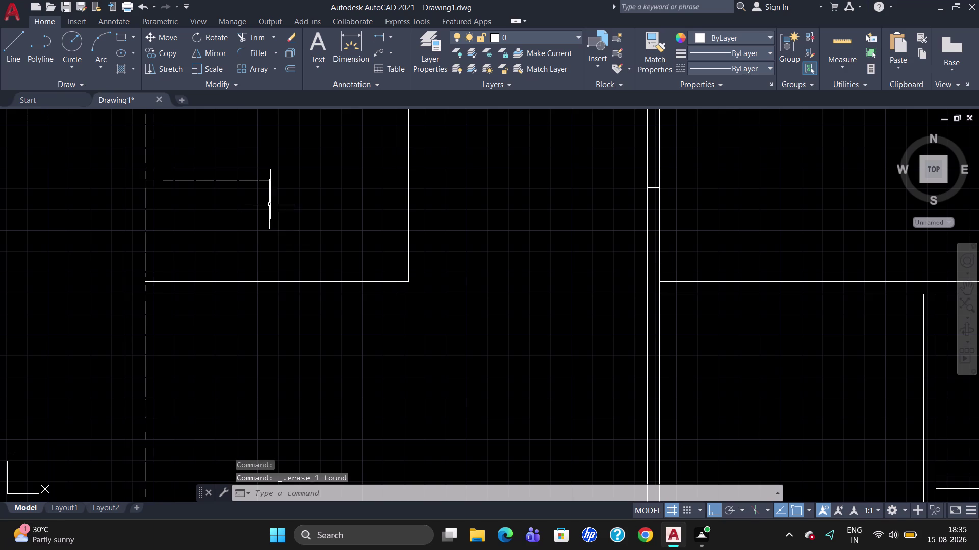
click(271, 202)
key(Delete)
key(l)
key(Return)
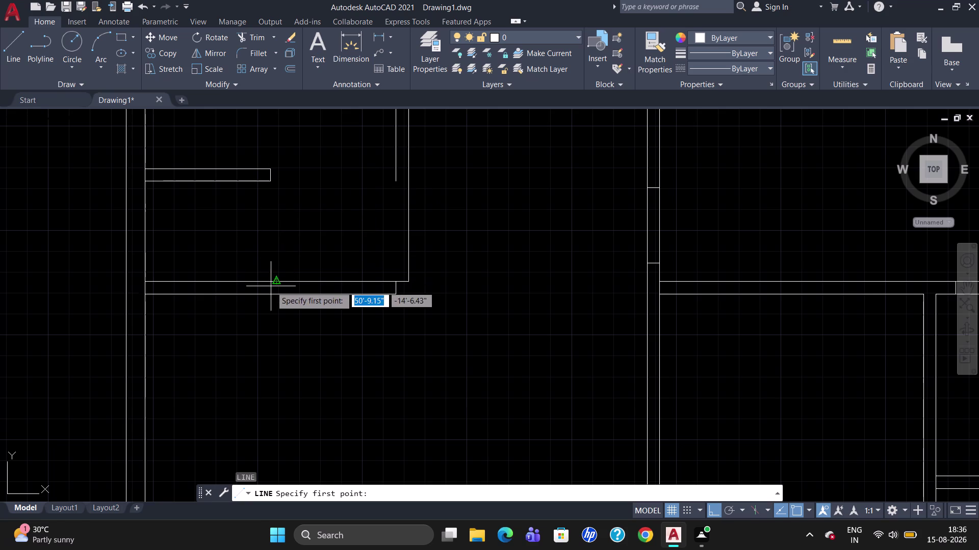
Draw a 2'-6" vertical line up from the lower wall's inner face below the small room.
scroll(up, 3)
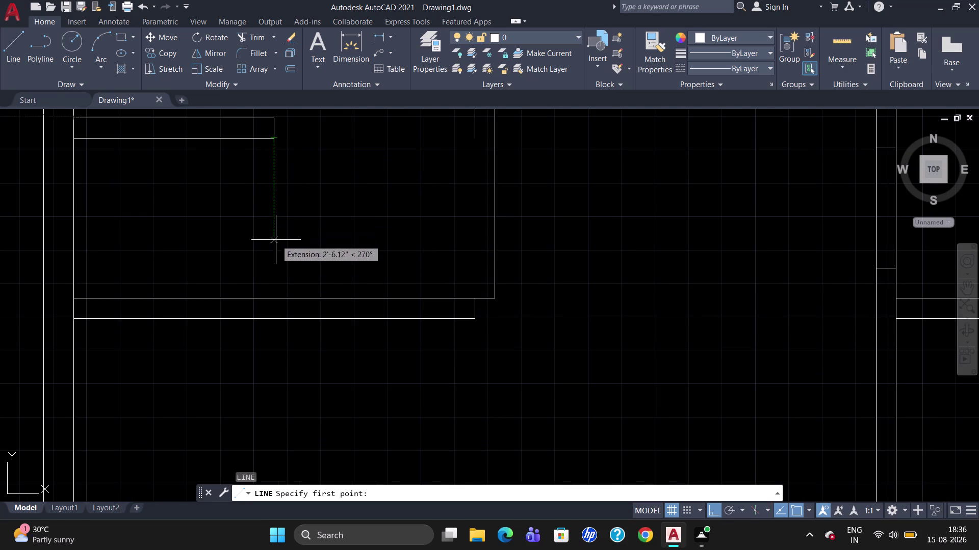
click(277, 295)
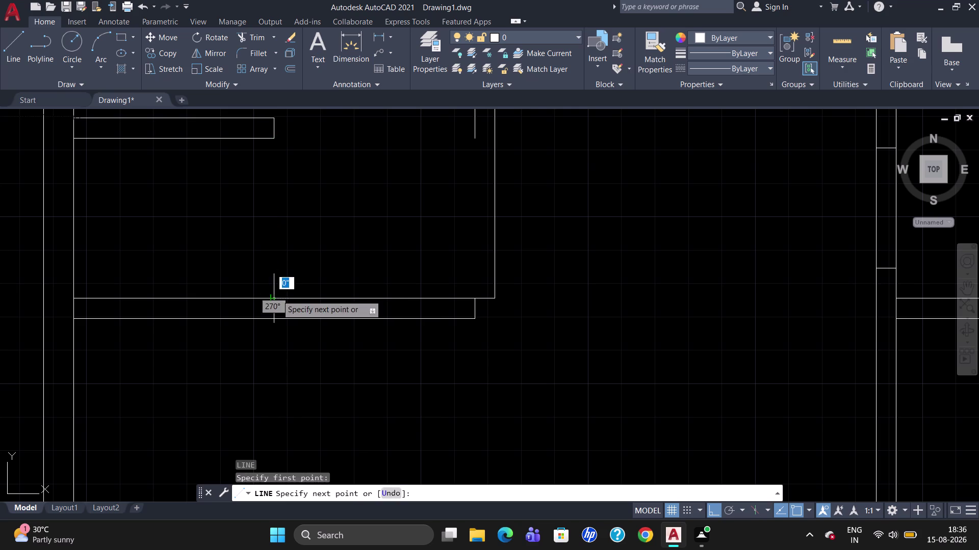
key(2)
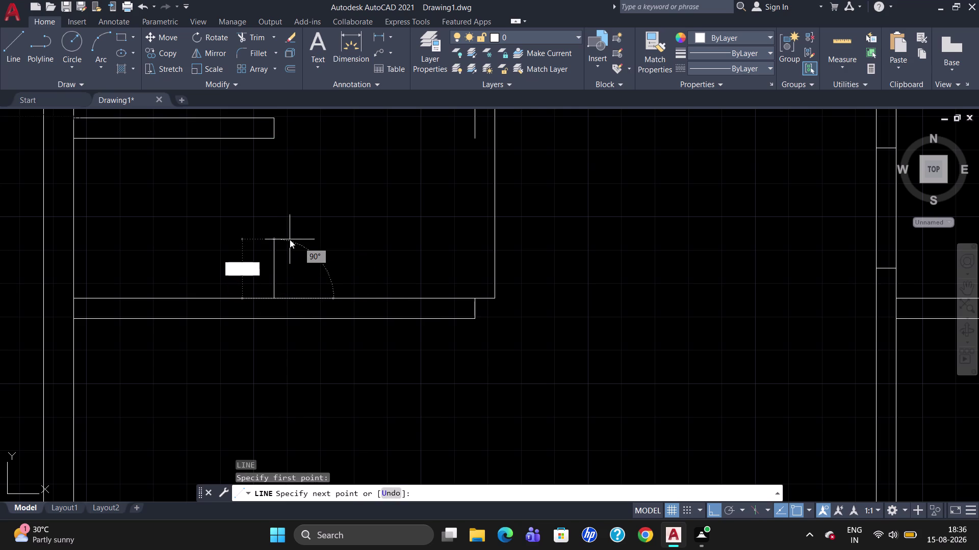
key(apostrophe)
text(-6")
key(Return)
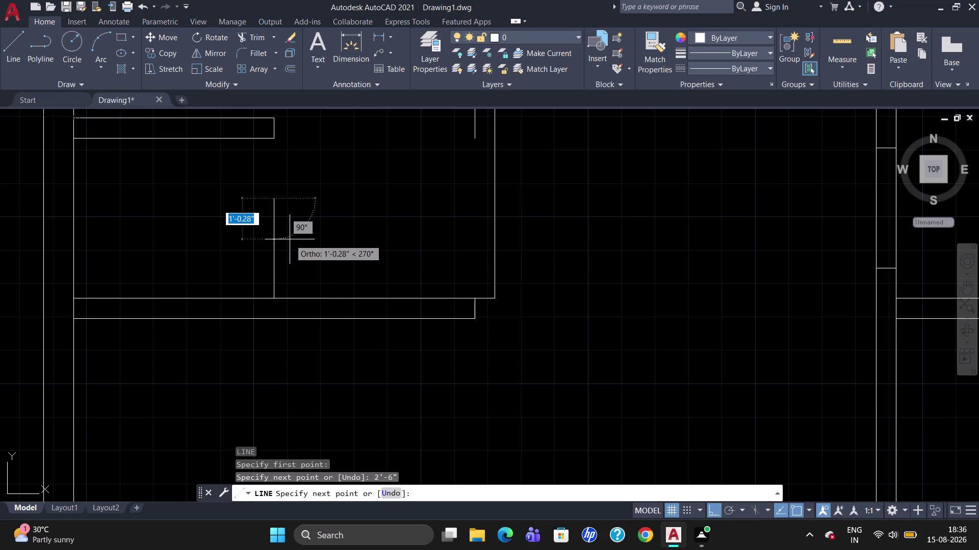
key(Escape)
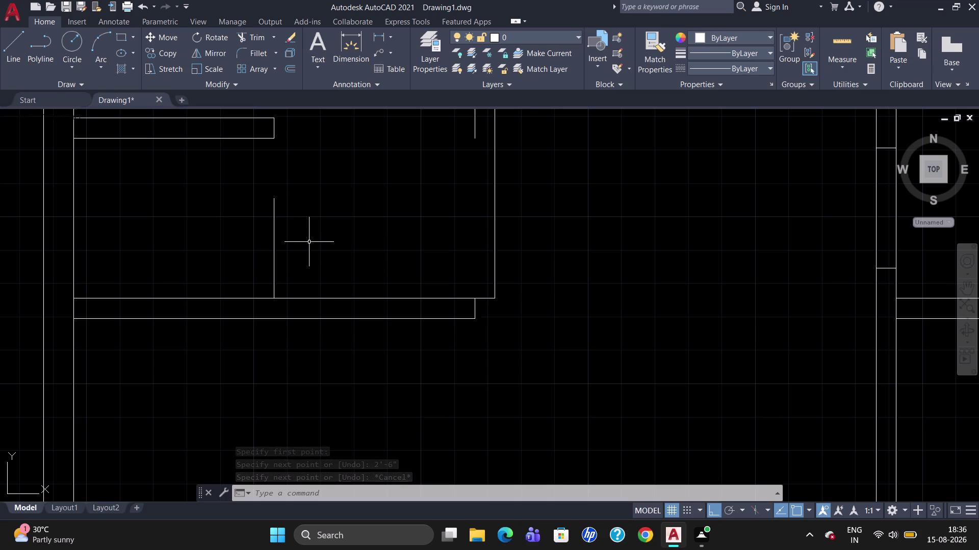
key(o)
key(Return)
Offset the new vertical line 6" to the right and erase the upper wall's short end line.
key(4)
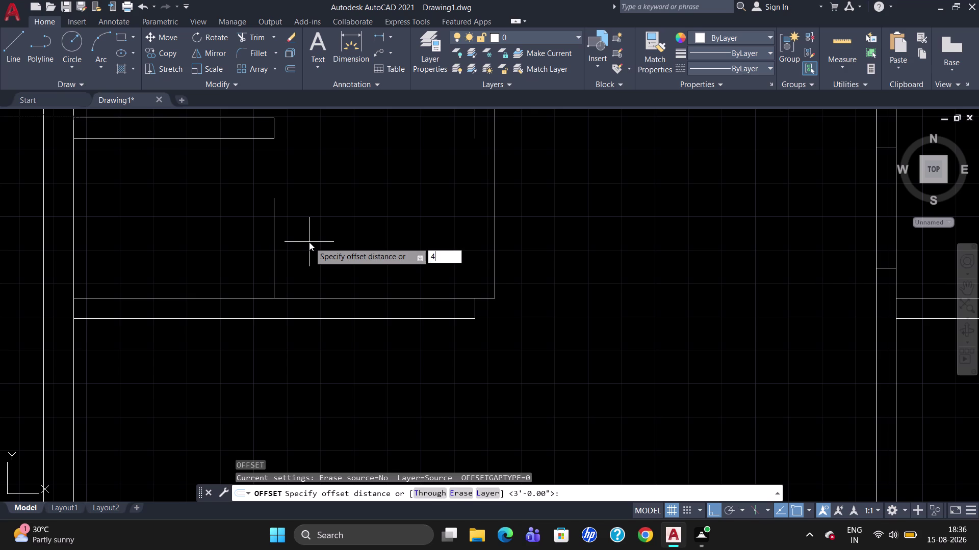
key(BackSpace)
text(6")
key(Return)
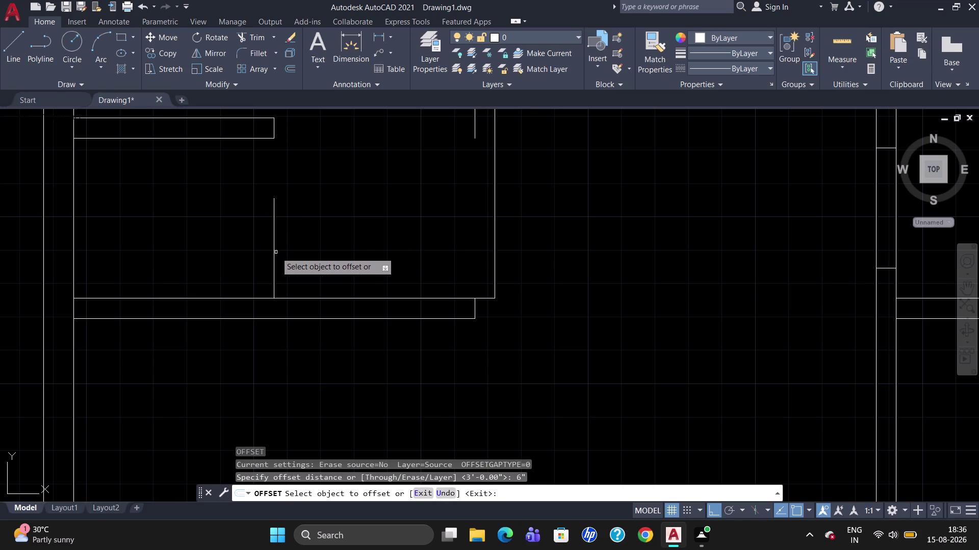
click(275, 252)
click(292, 257)
key(Escape)
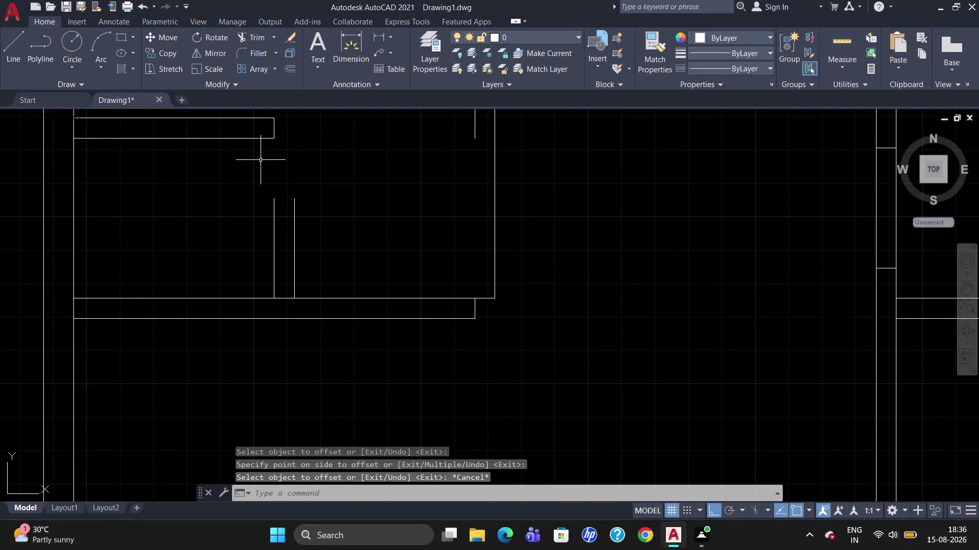
click(274, 134)
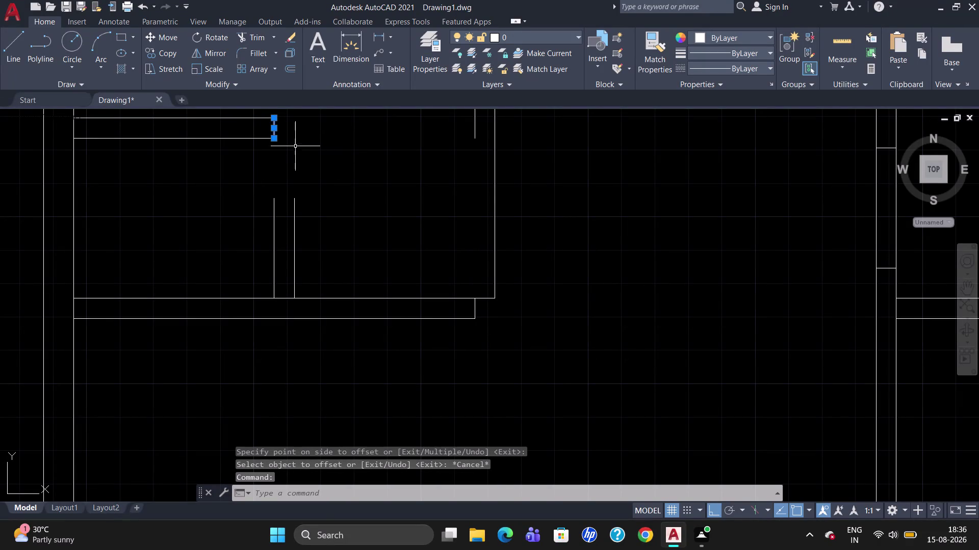
key(Delete)
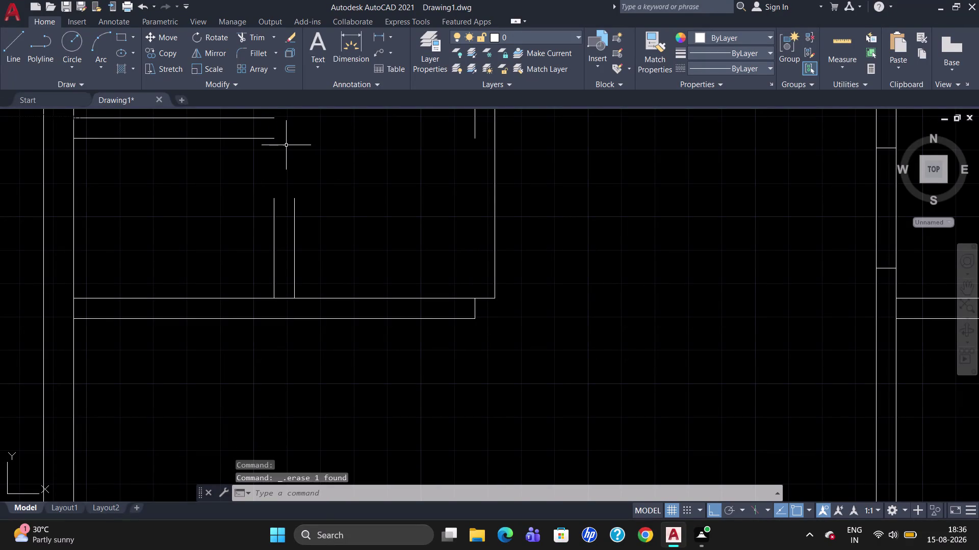
Extend the upper wall's top and bottom lines to the right.
key(l)
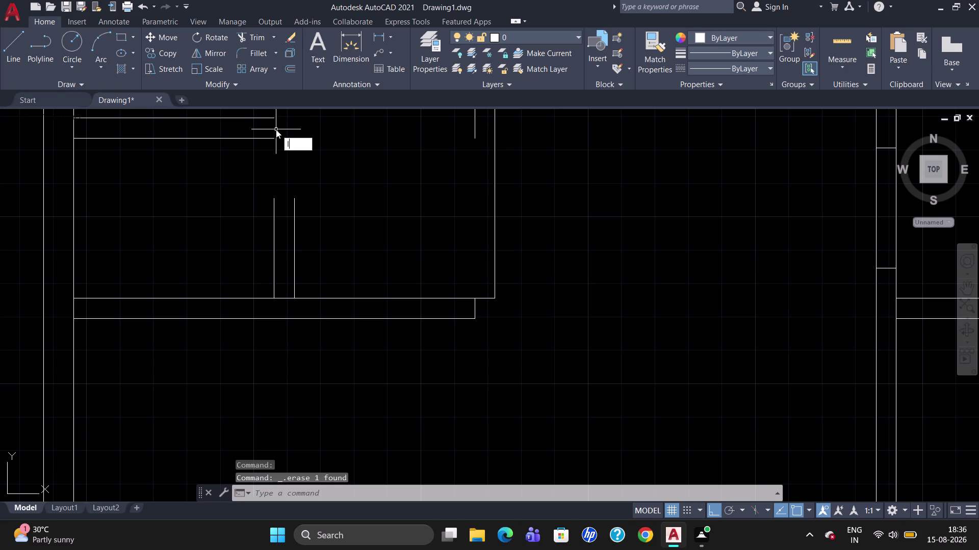
key(Return)
click(275, 123)
click(329, 127)
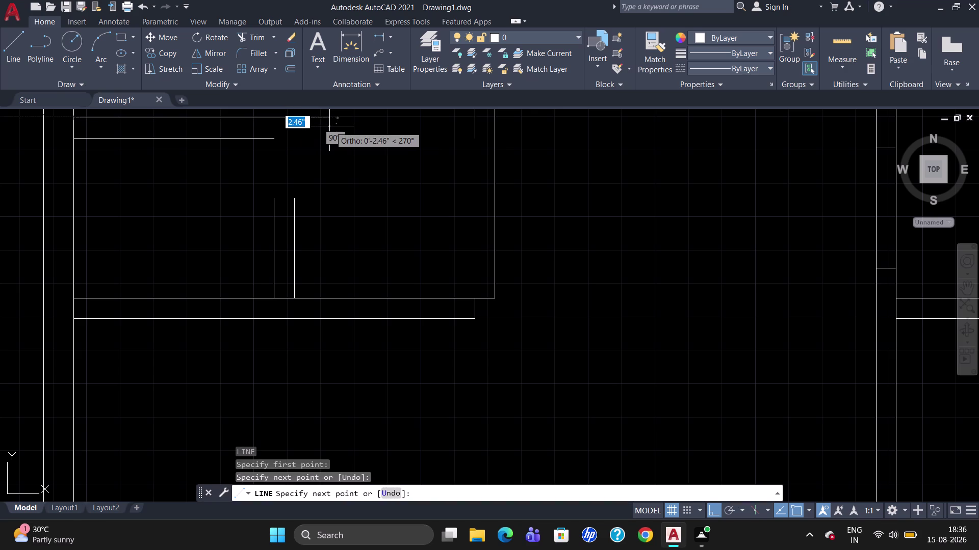
key(Escape)
key(l)
key(Return)
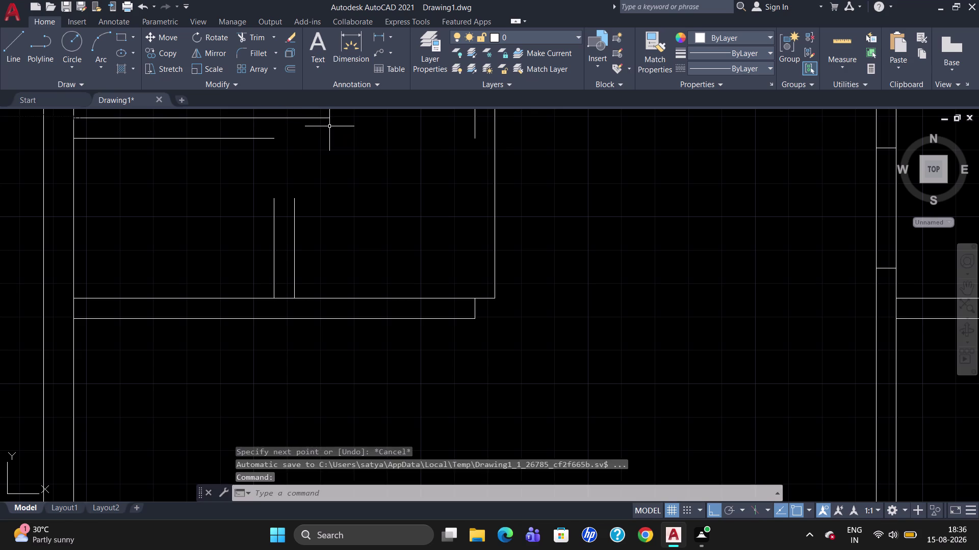
click(274, 142)
click(320, 148)
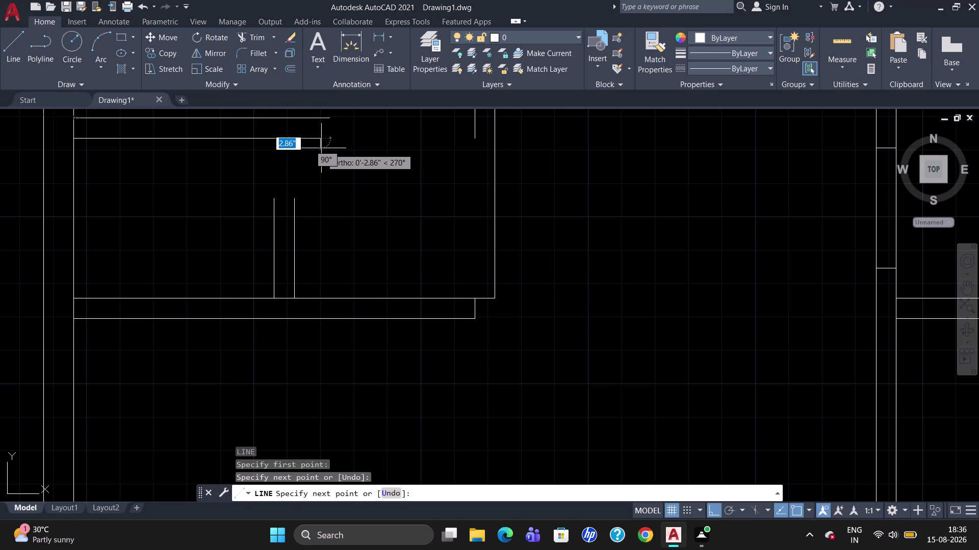
key(Escape)
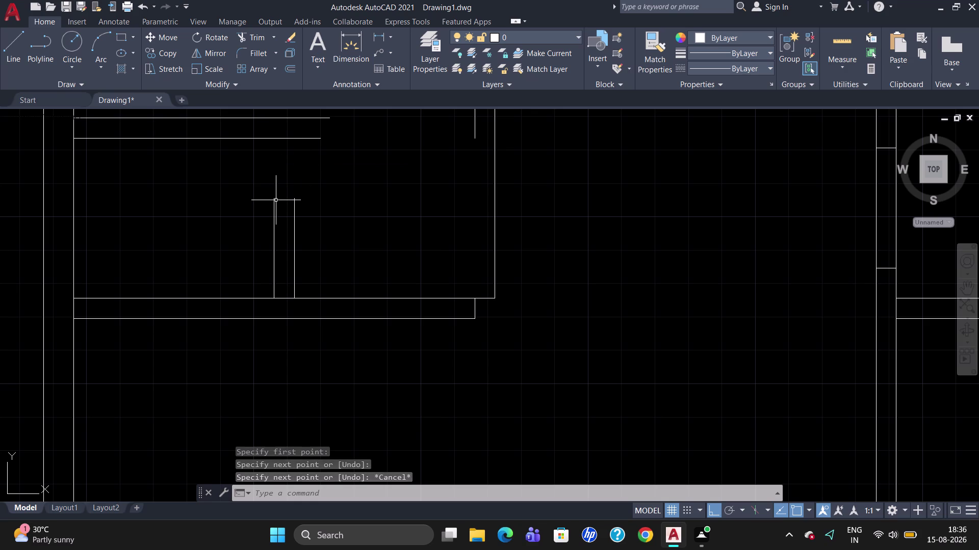
Close the top between the two vertical lines, then delete both verticals.
key(l)
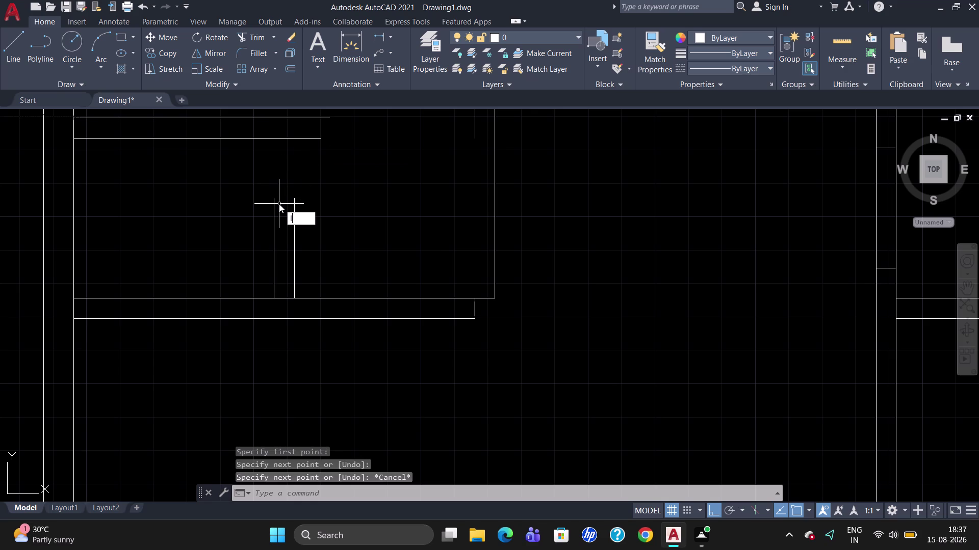
key(Return)
click(273, 200)
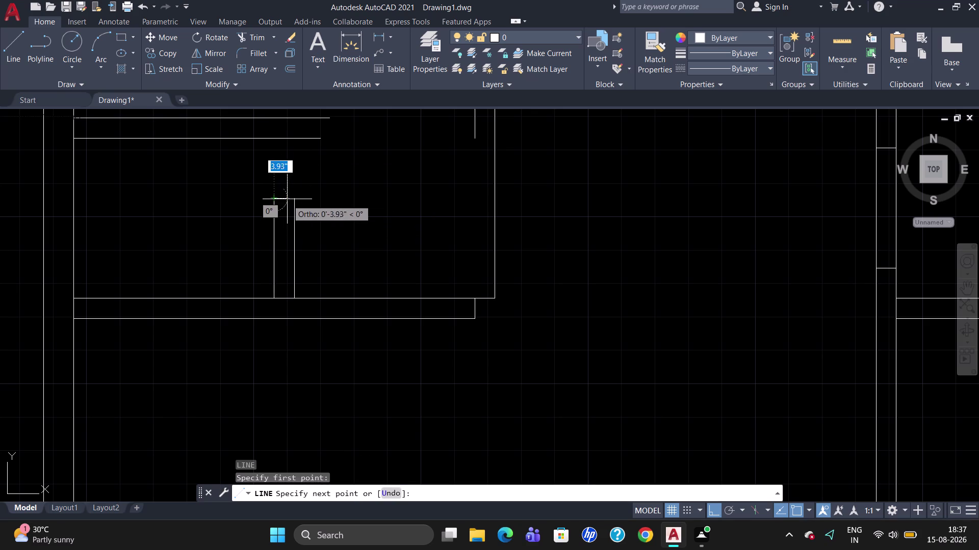
click(294, 198)
key(Escape)
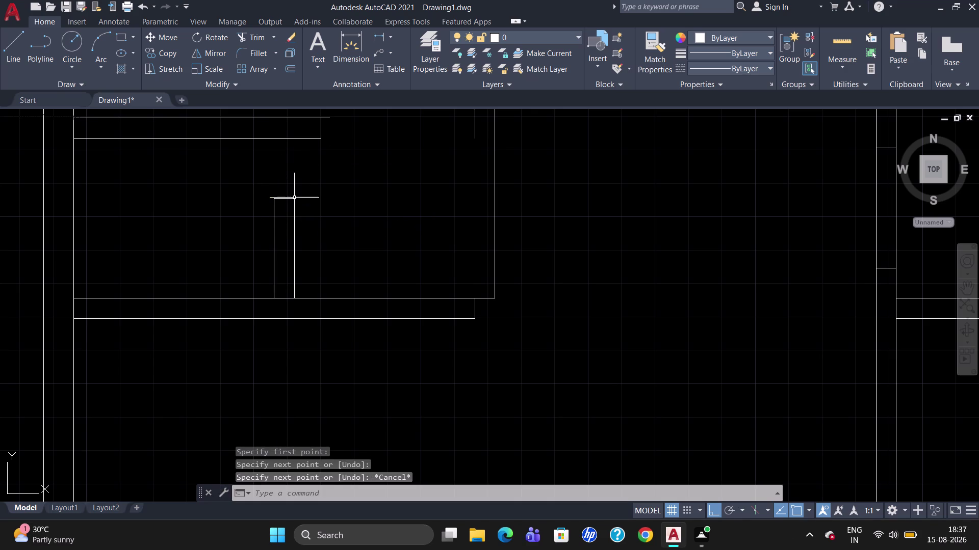
click(293, 234)
click(276, 250)
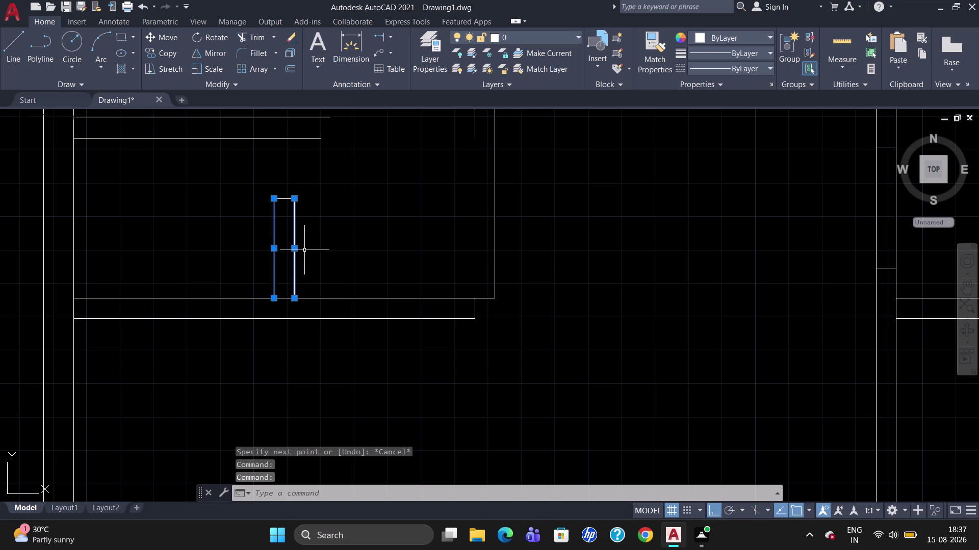
key(Delete)
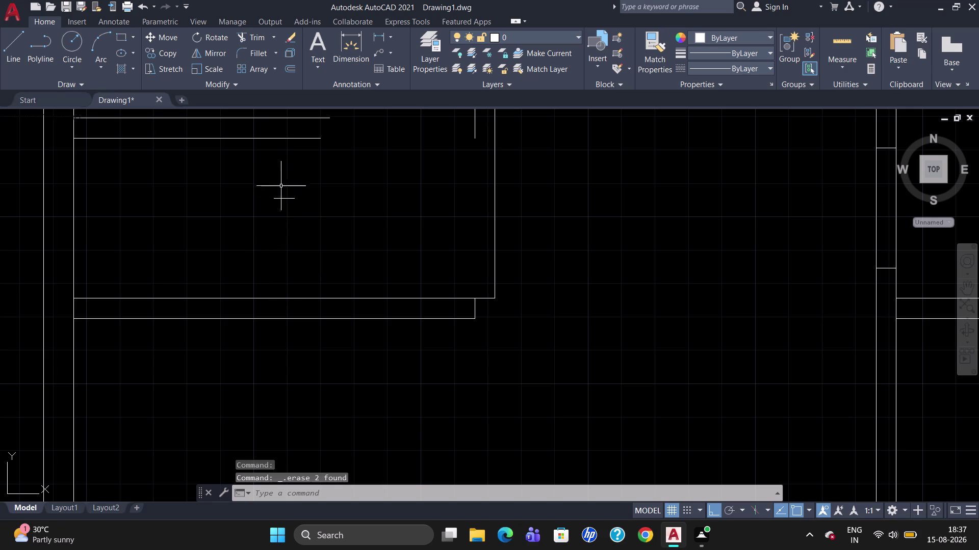
Try extending lines to the lower wall line boundaries, then cancel EXTEND.
key(e)
key(x)
key(Return)
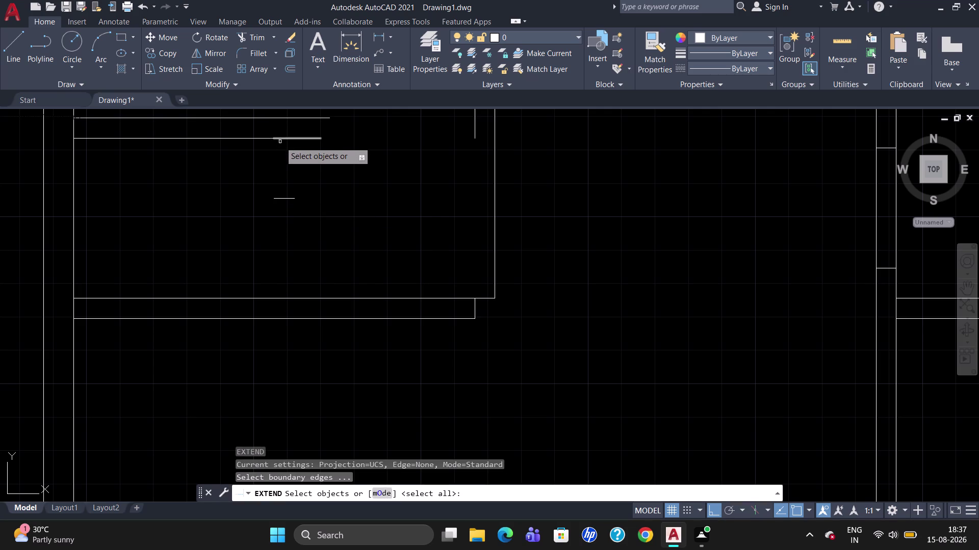
click(281, 139)
click(264, 139)
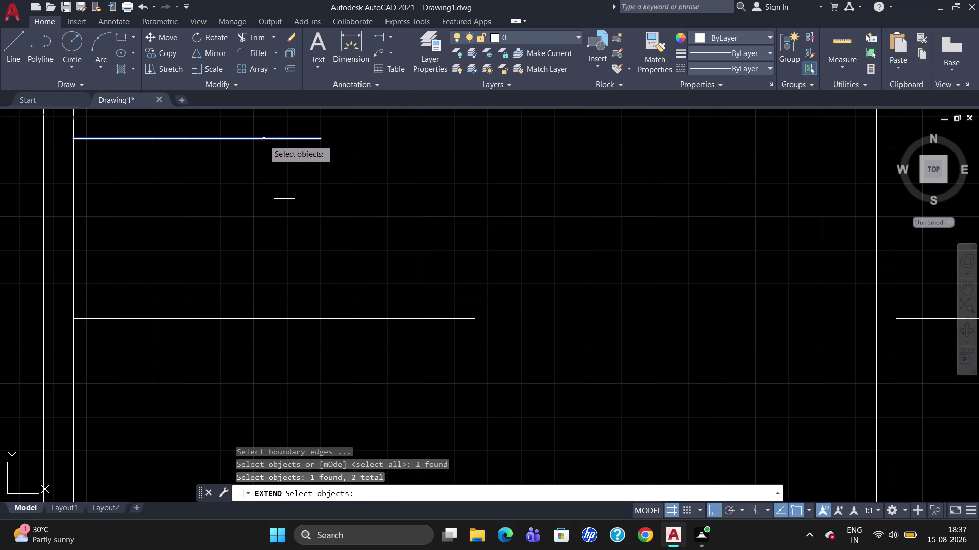
key(Return)
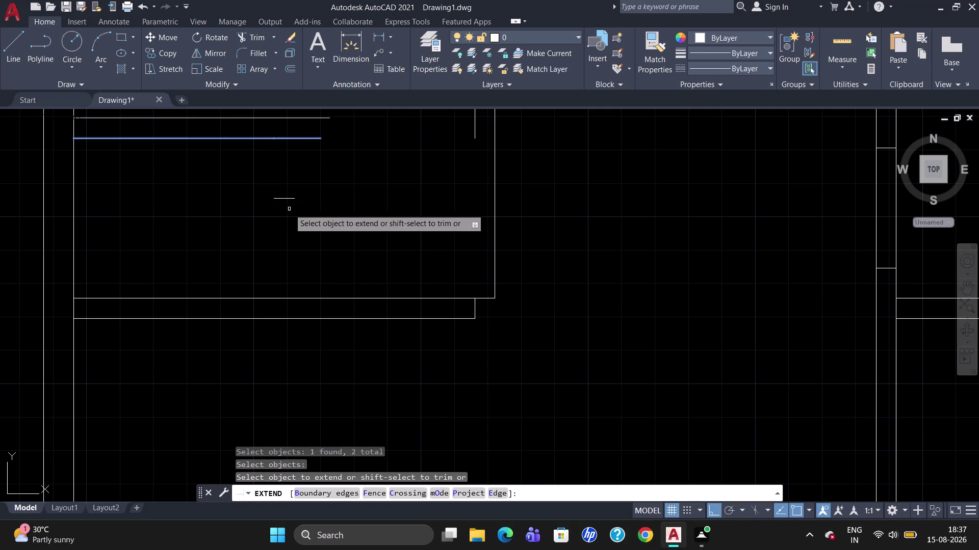
key(Escape)
Draw a vertical line from the cross line's left end up to the upper wall.
key(l)
key(Return)
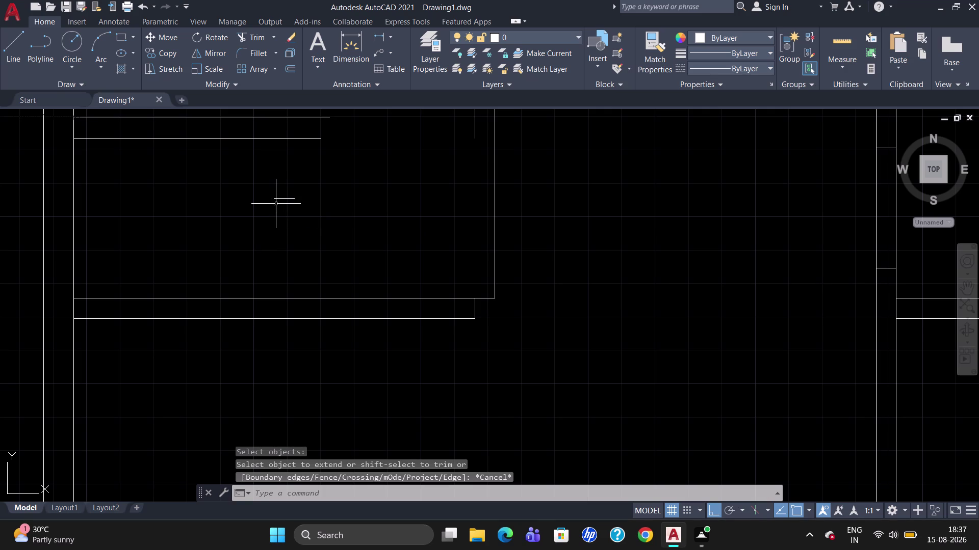
click(274, 199)
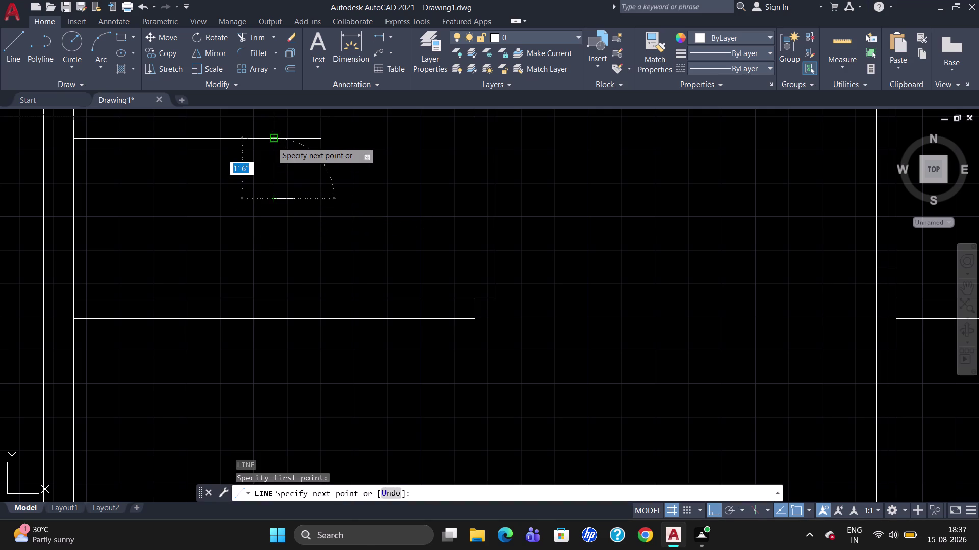
click(271, 142)
key(Escape)
Draw a right vertical line to the upper wall, then delete it.
key(l)
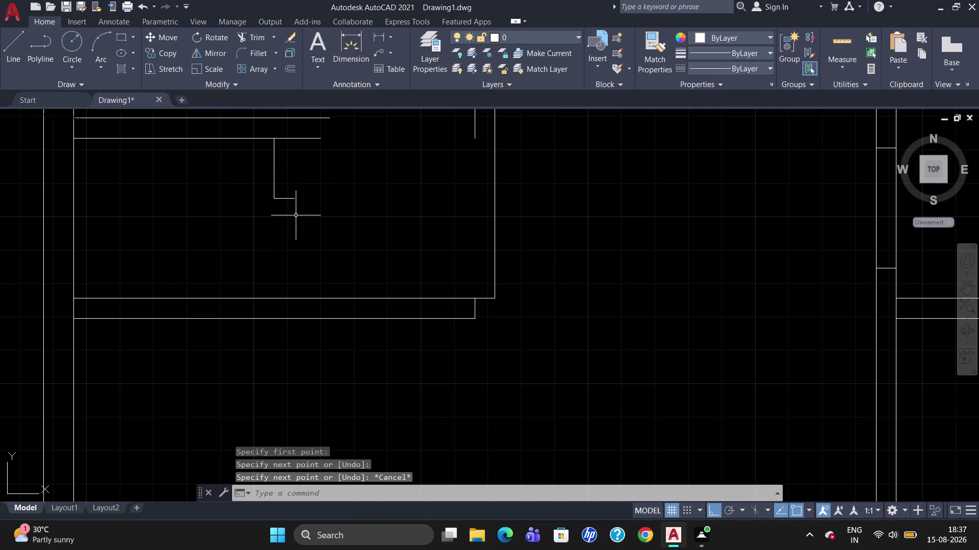
key(Return)
click(293, 203)
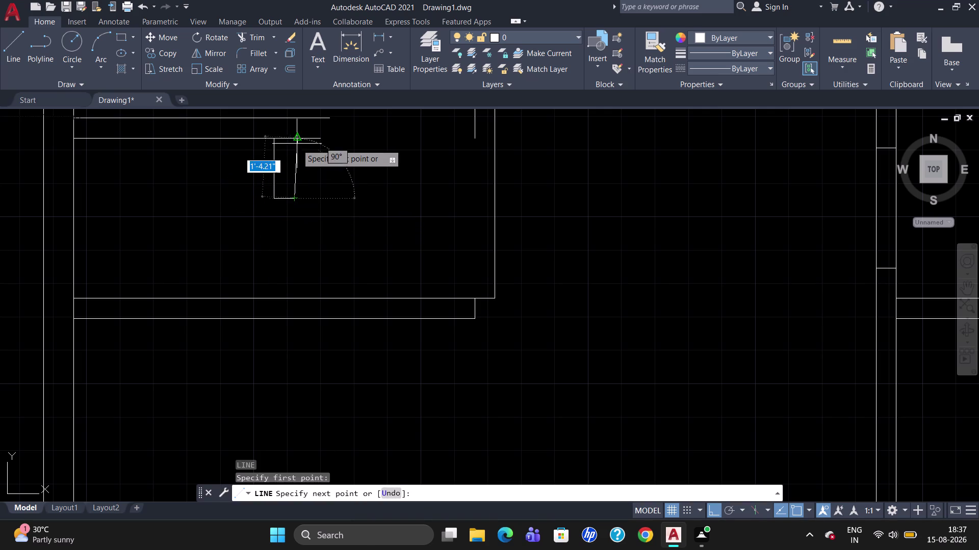
click(296, 144)
key(Escape)
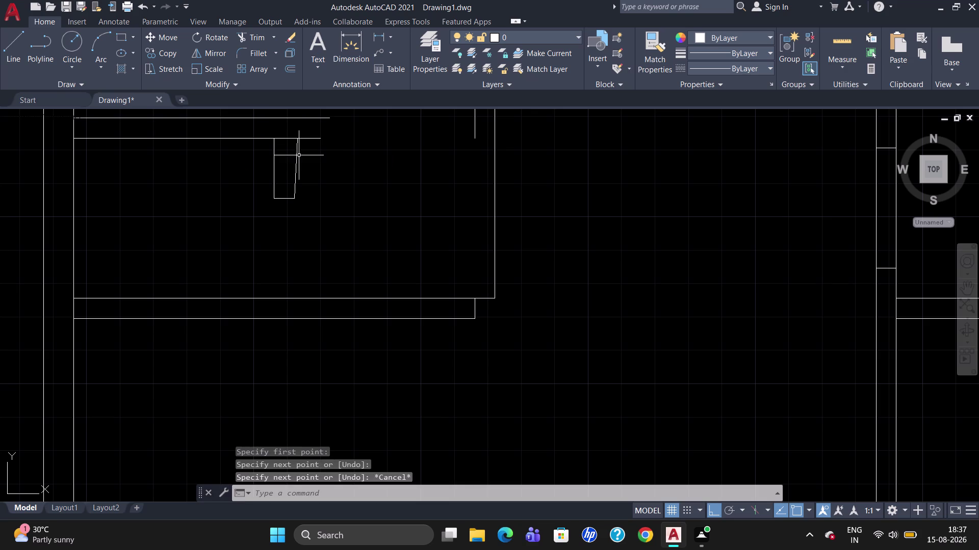
click(298, 158)
key(Delete)
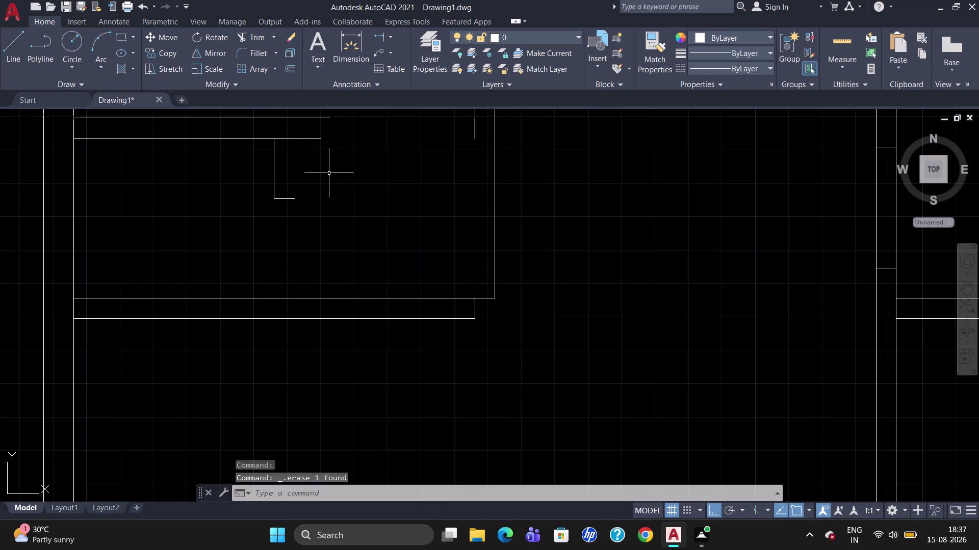
Draw a vertical line from the wall stub corner up to the outer wall line.
key(l)
key(Return)
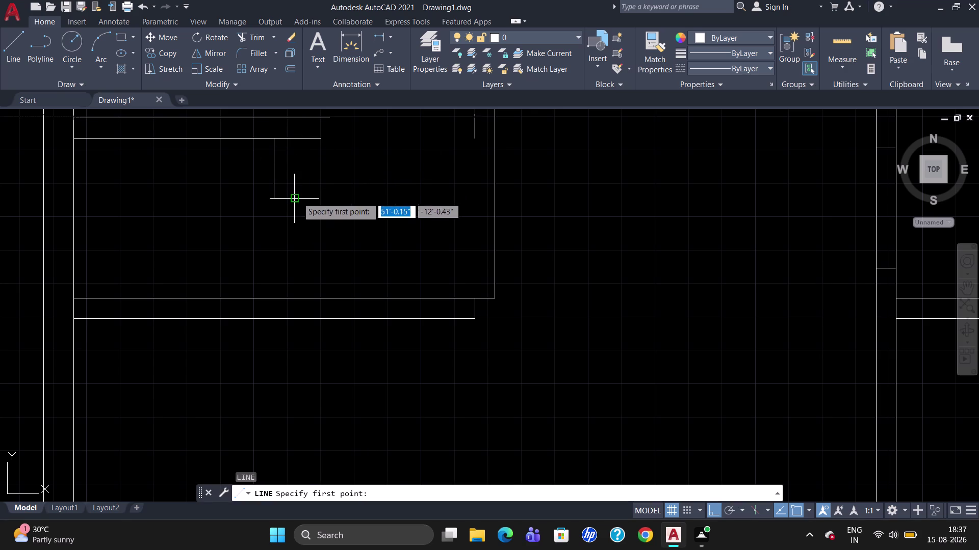
click(297, 200)
click(292, 119)
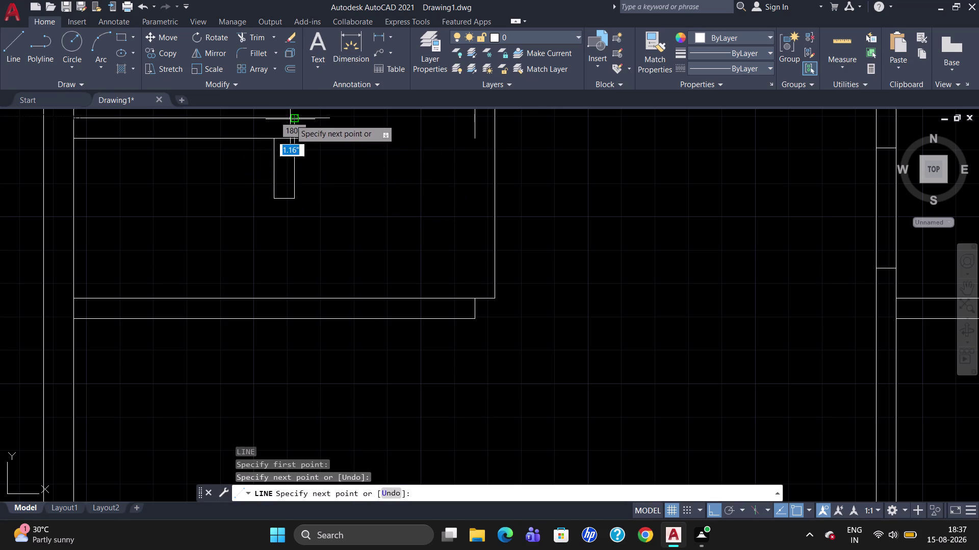
key(Escape)
Start TRIM using all objects as cutting edges.
text(tr)
key(Return)
key(Return)
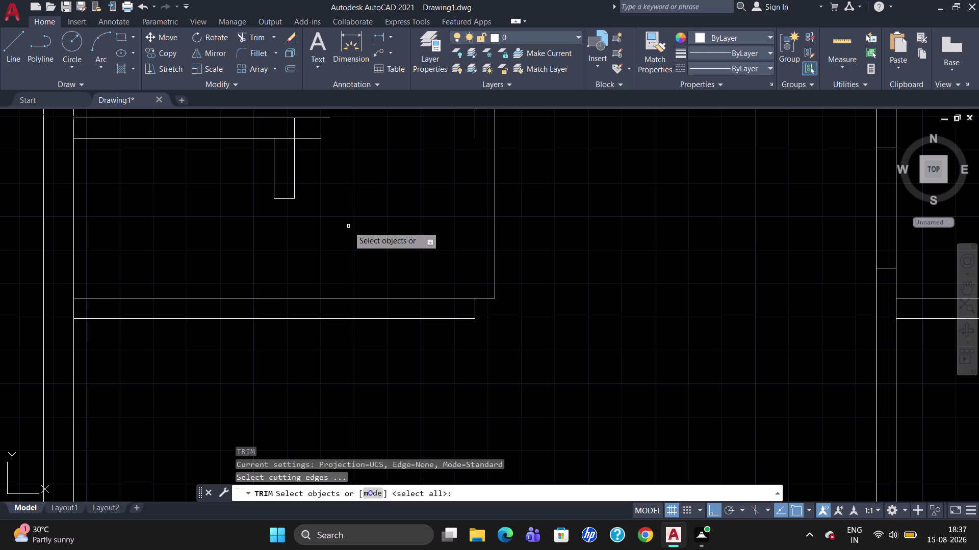
Trim the overhanging wall line ends beside the stub.
click(282, 141)
click(285, 135)
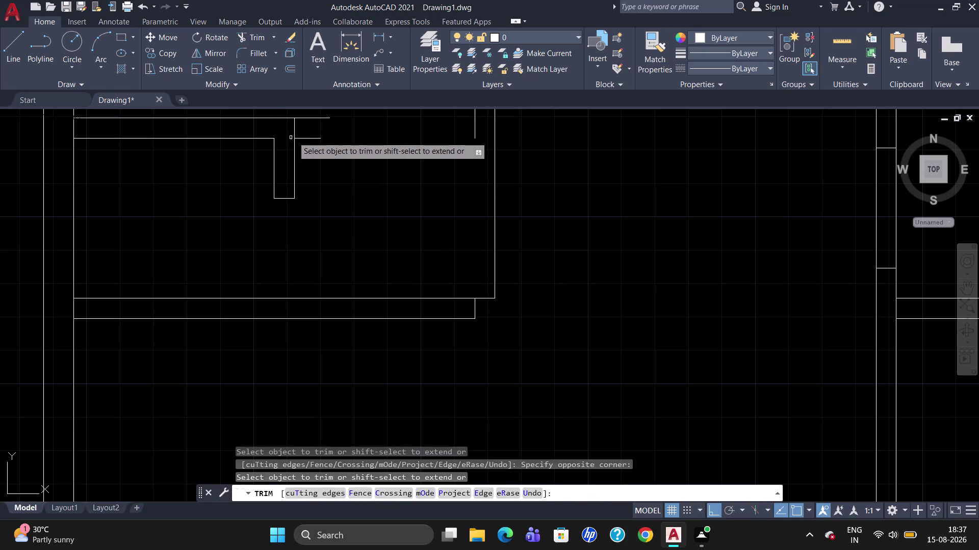
click(305, 139)
key(Escape)
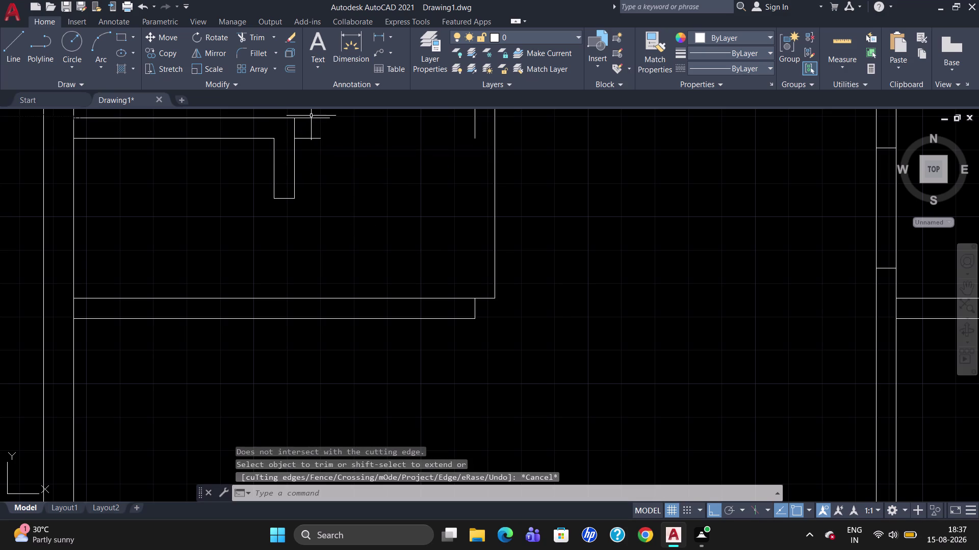
click(311, 118)
key(Escape)
Trim the top wall line back to the stub with a second TRIM.
text(tr)
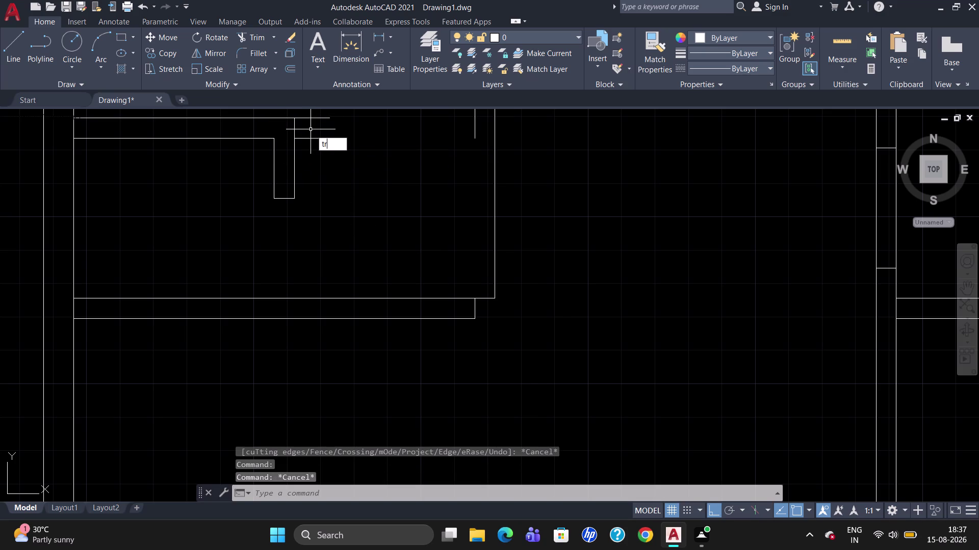
key(Return)
key(Return)
click(313, 118)
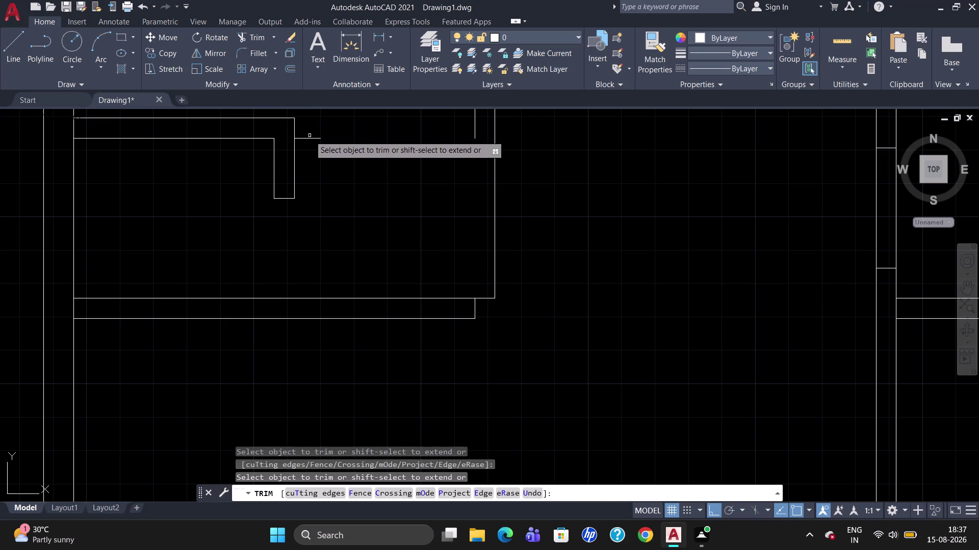
click(309, 141)
click(311, 137)
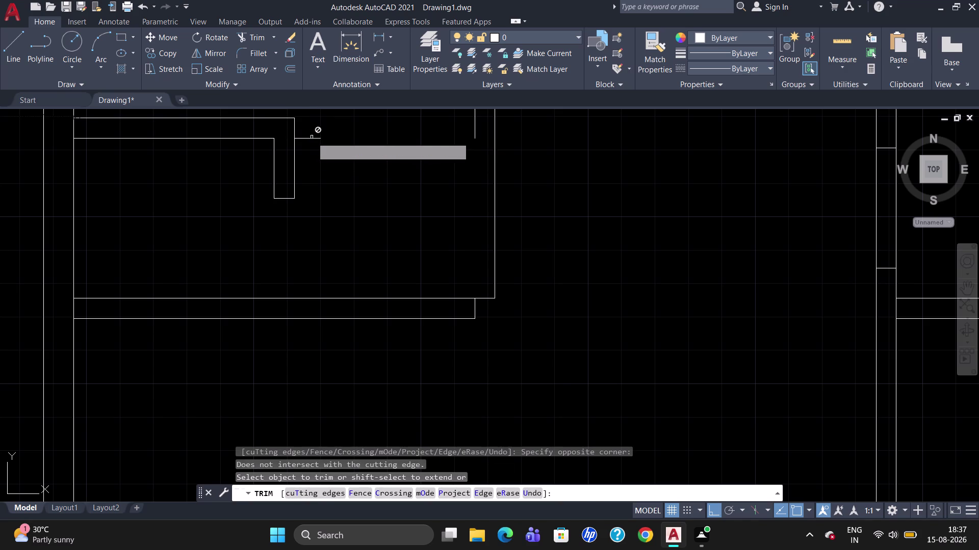
key(Escape)
Delete the small leftover line fragment.
click(311, 137)
key(Delete)
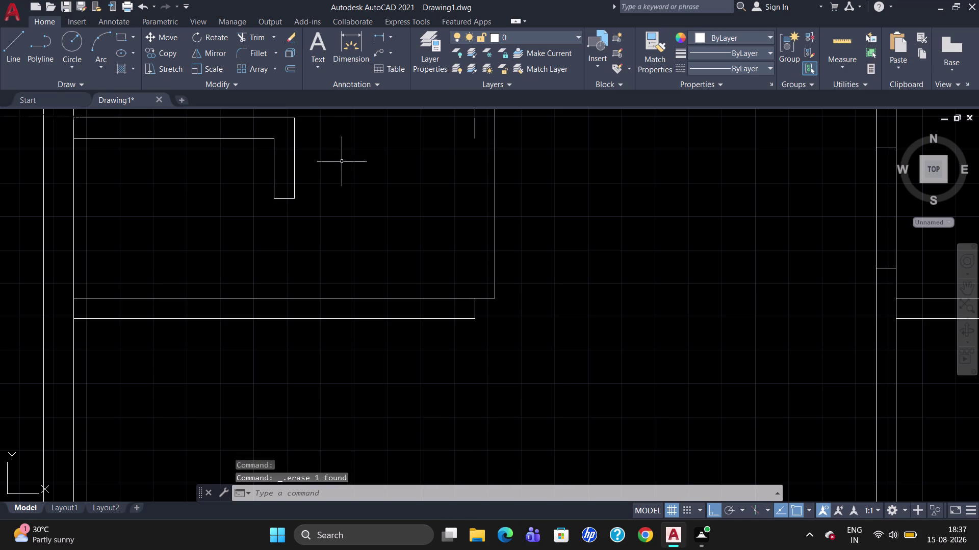
scroll(down, 3)
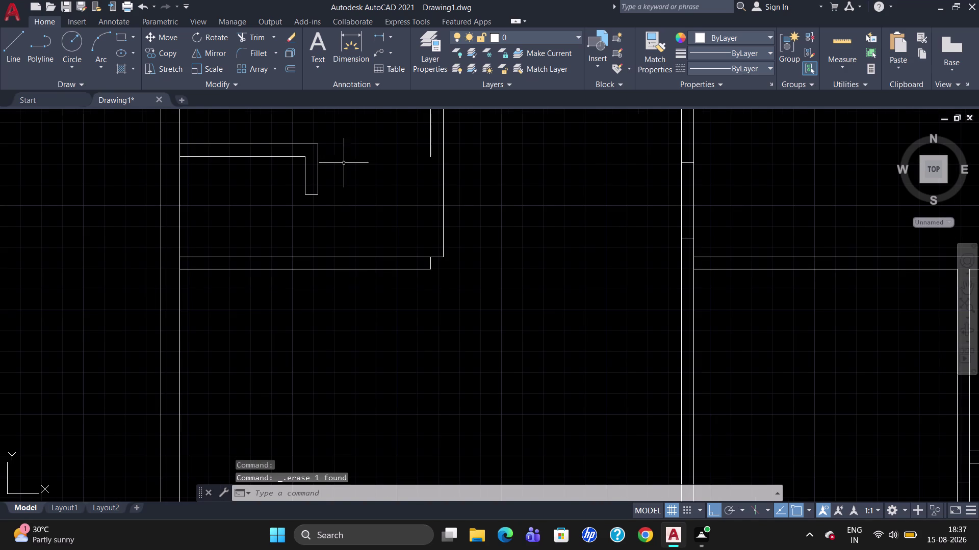
scroll(down, 3)
scroll(up, 3)
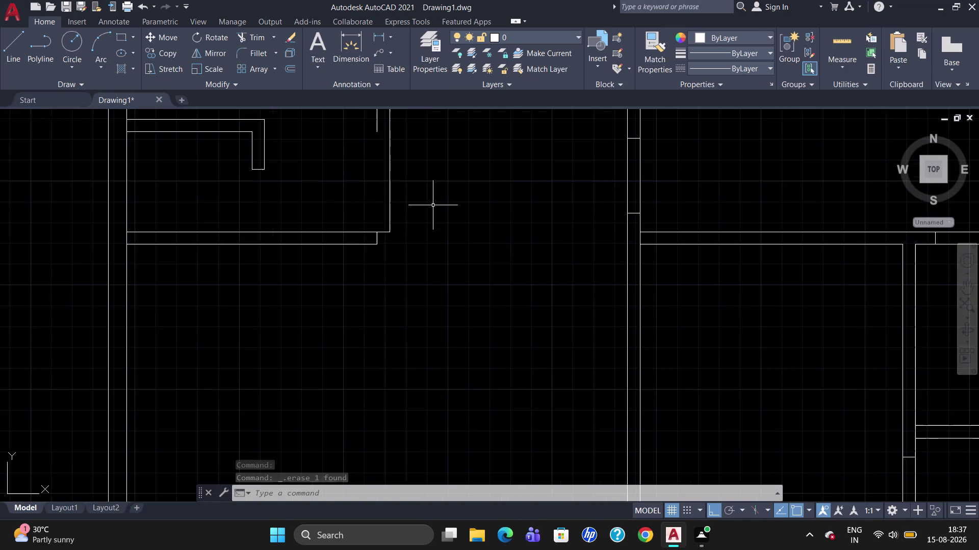
scroll(up, 3)
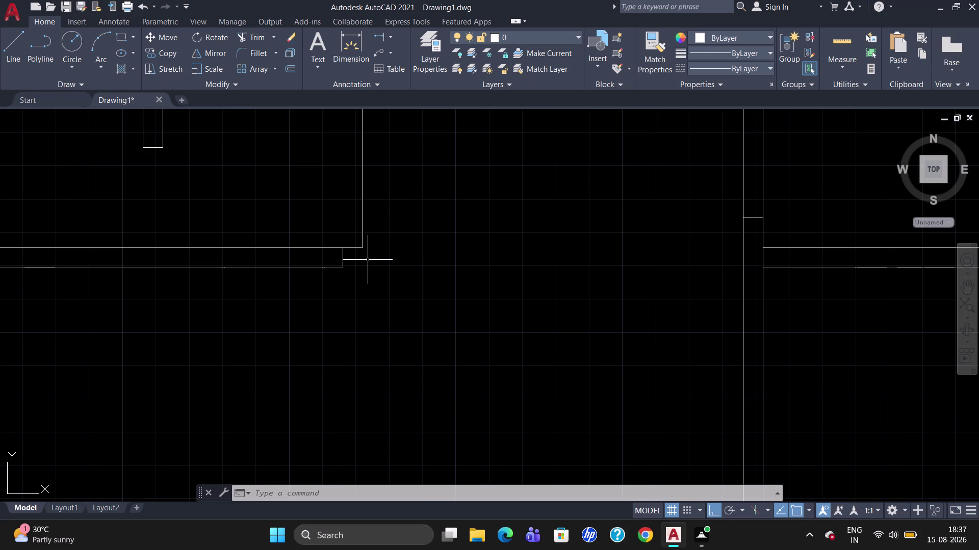
scroll(down, 3)
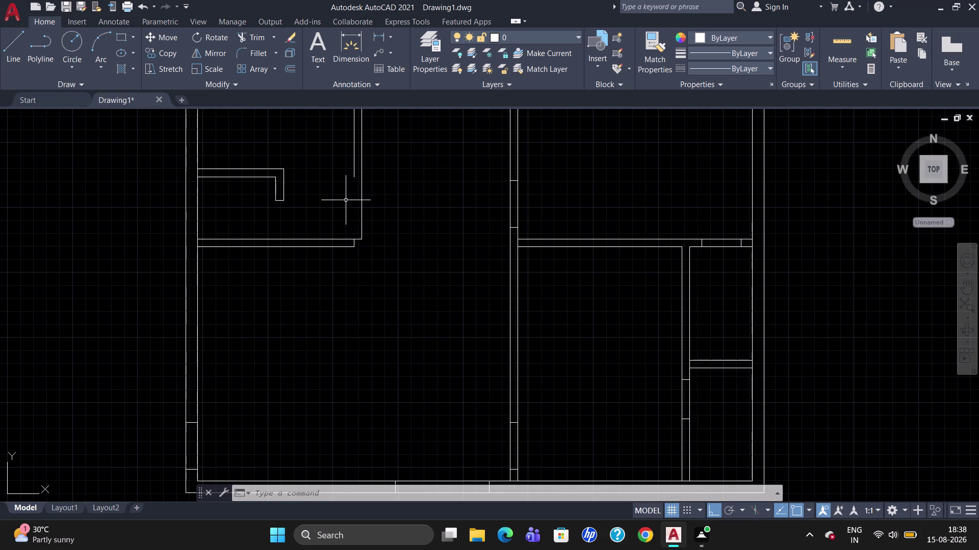
scroll(down, 3)
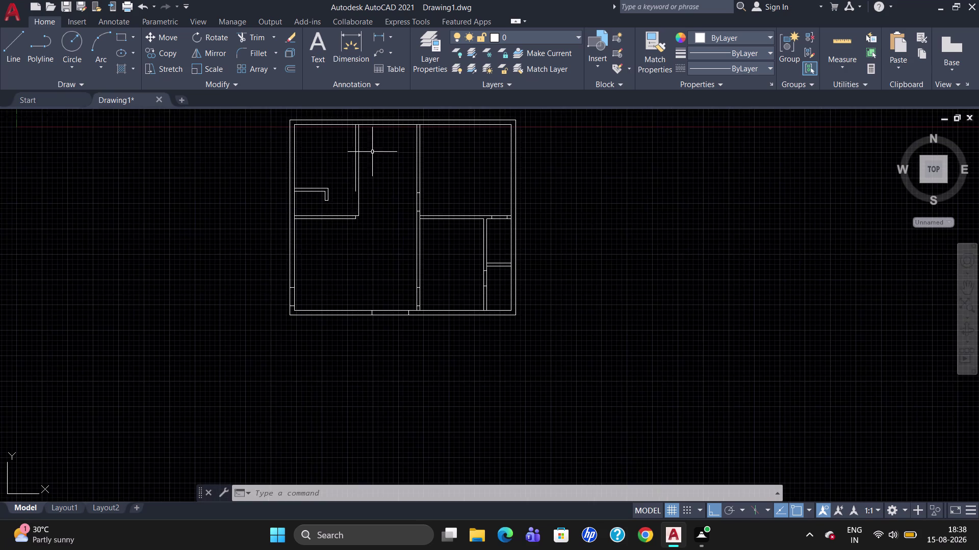
scroll(up, 3)
scroll(down, 3)
scroll(up, 3)
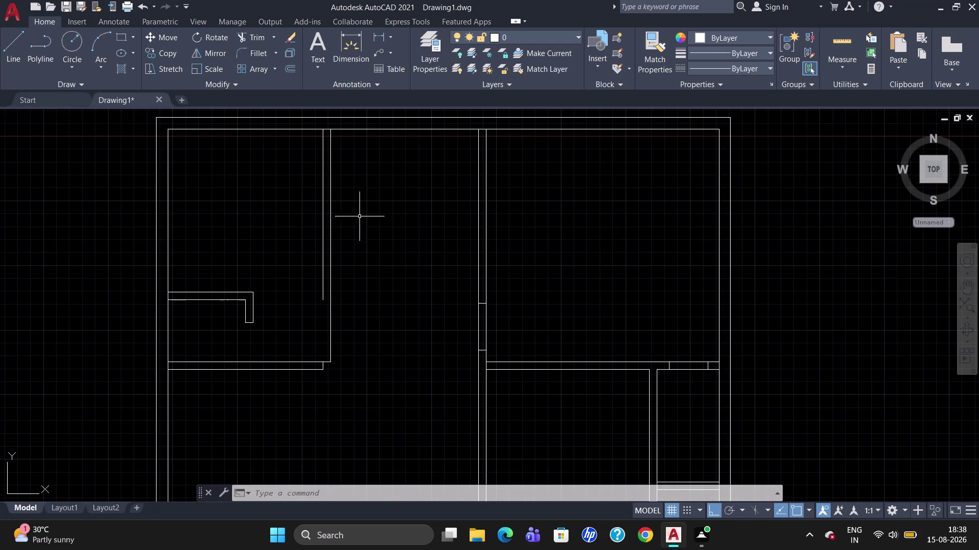
Draw a cutting line across the partition, starting 10'-6" below its top via tracking.
key(l)
key(Return)
text(tk)
key(Return)
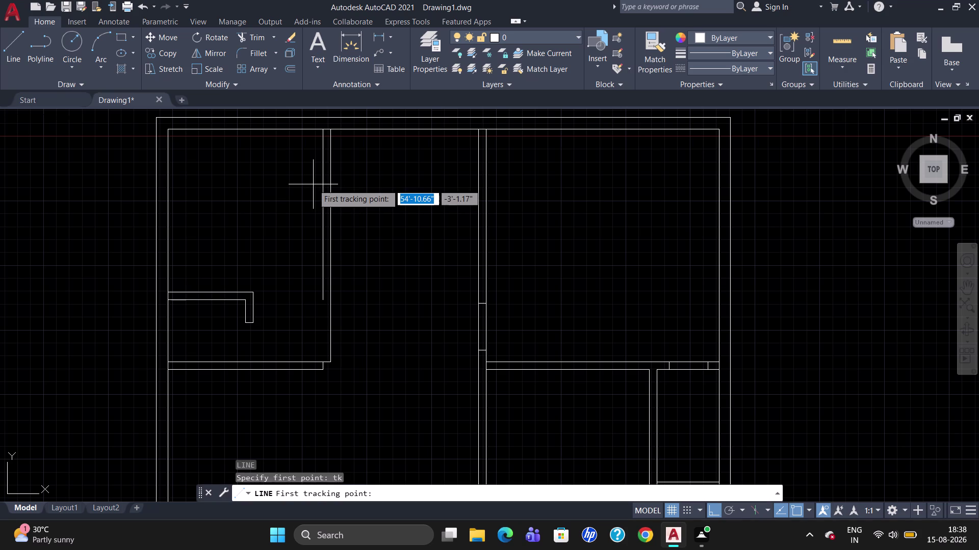
click(324, 134)
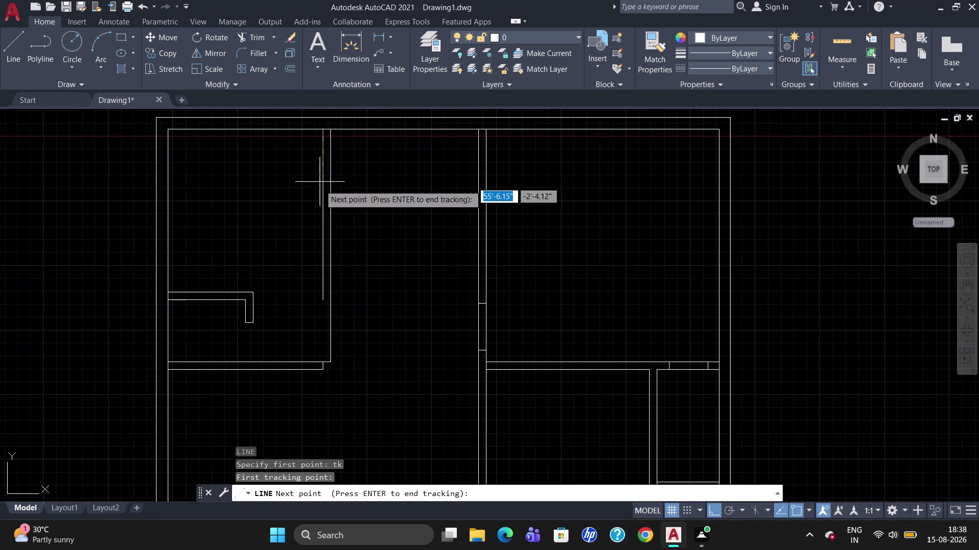
text(10)
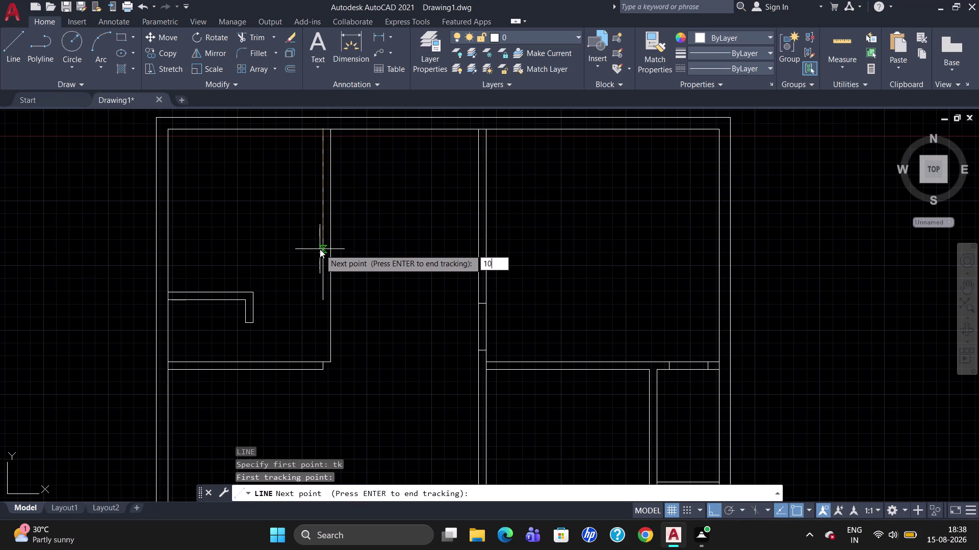
text('-6)
text(")
key(Return)
key(Return)
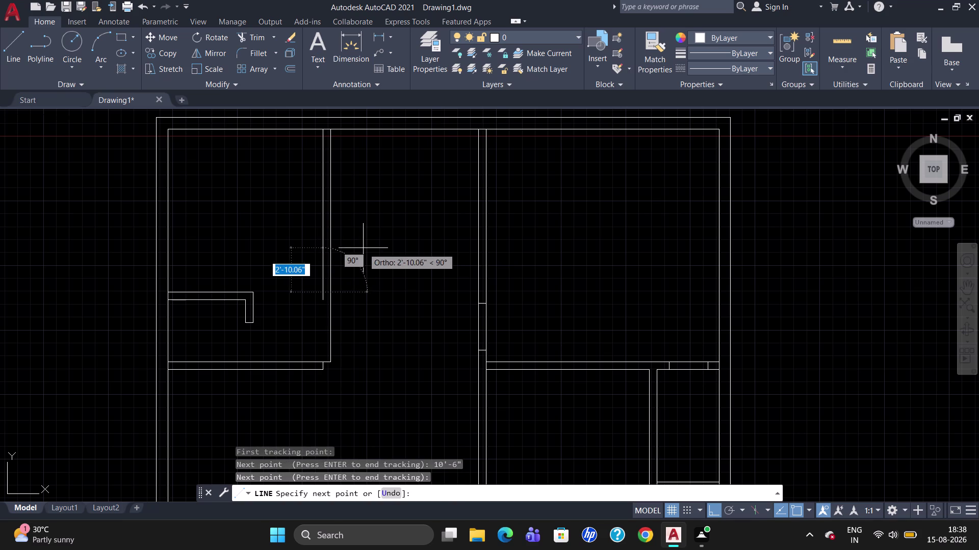
click(386, 272)
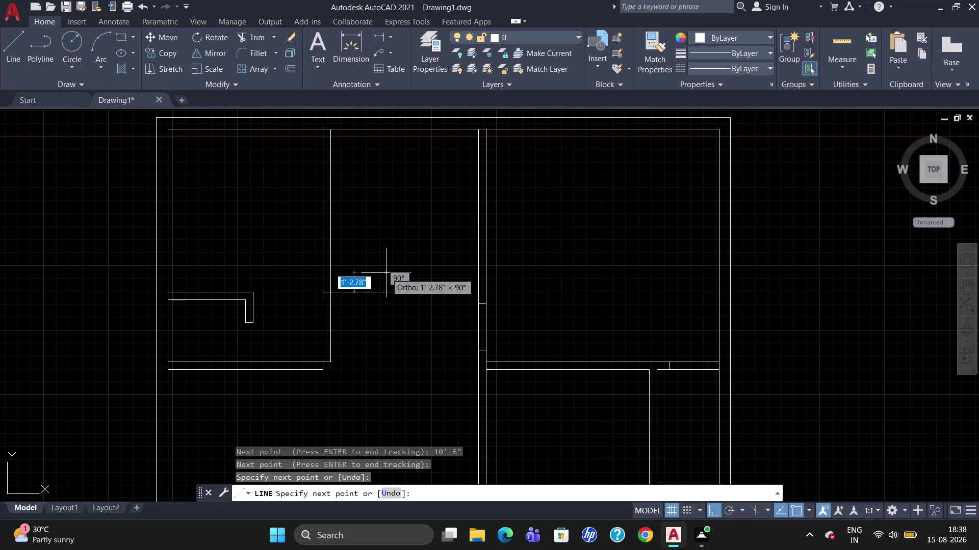
key(Escape)
Start TRIM using all objects as cutting edges.
text(tr)
key(Return)
key(Return)
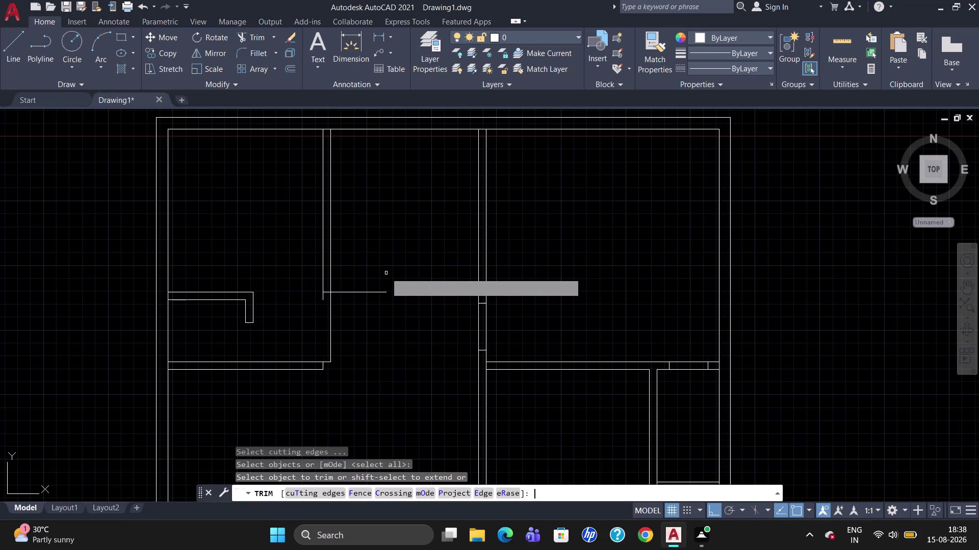
Trim the cutting line and wall segments to open the partition and bottom outer wall.
click(373, 293)
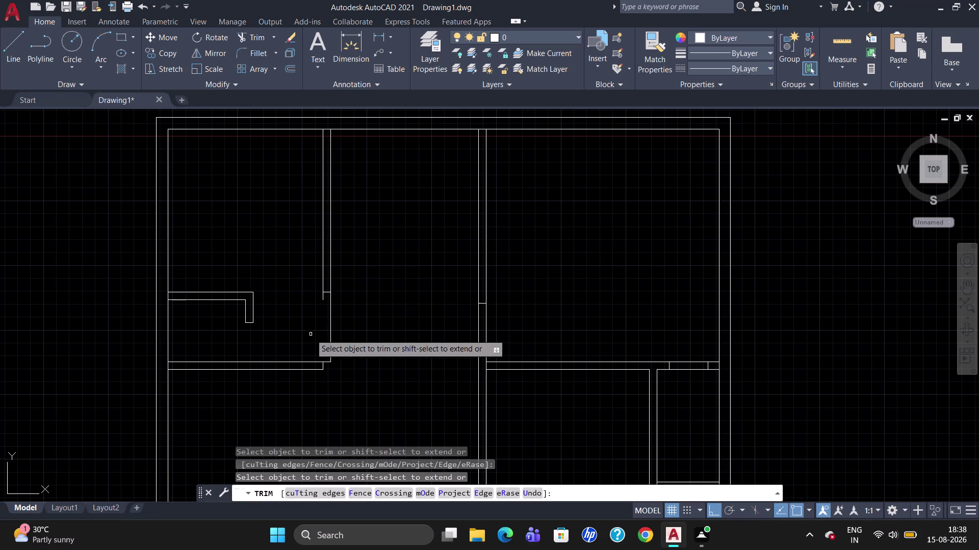
click(322, 298)
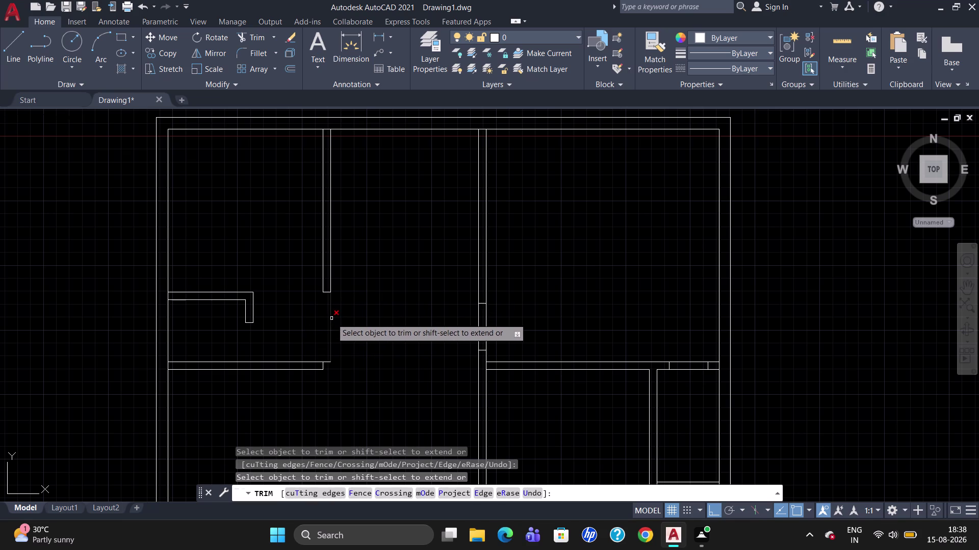
click(329, 322)
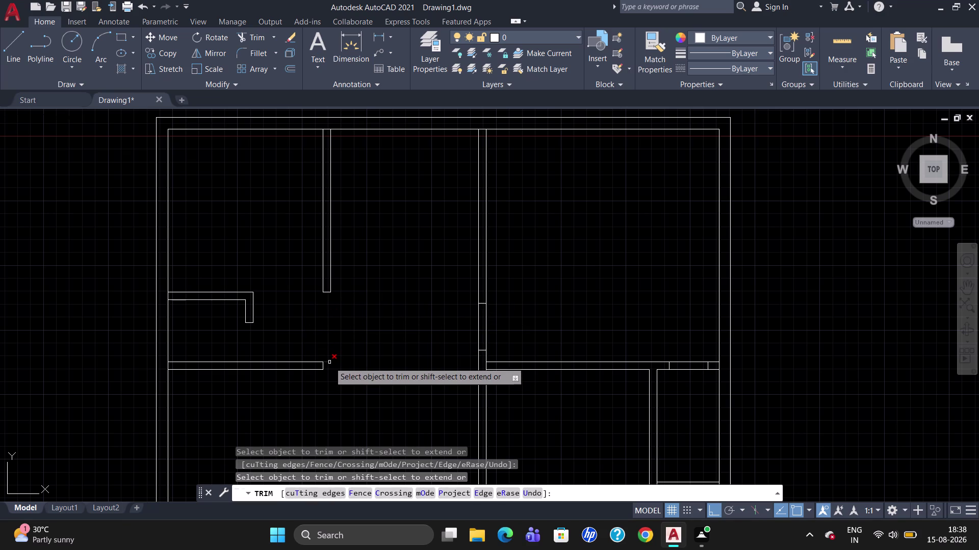
click(329, 362)
scroll(down, 3)
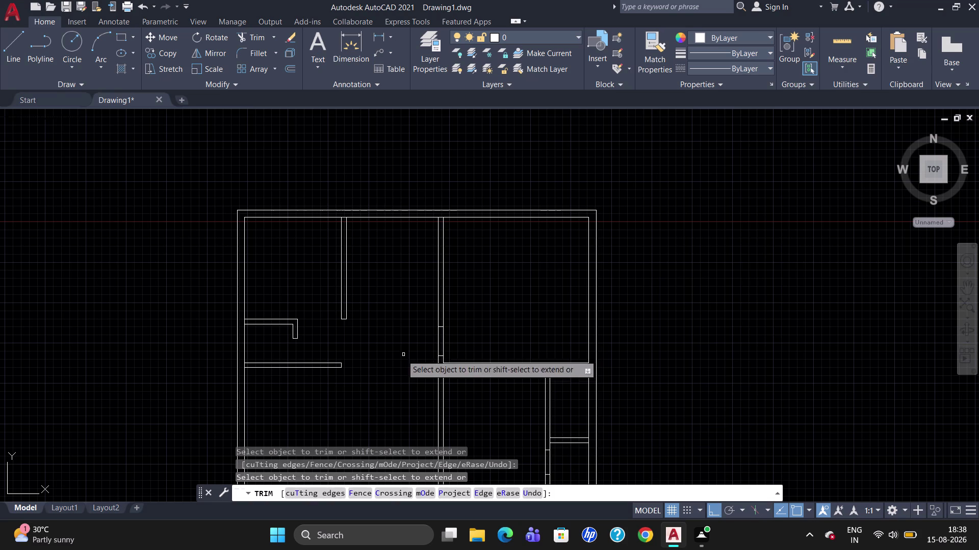
scroll(down, 3)
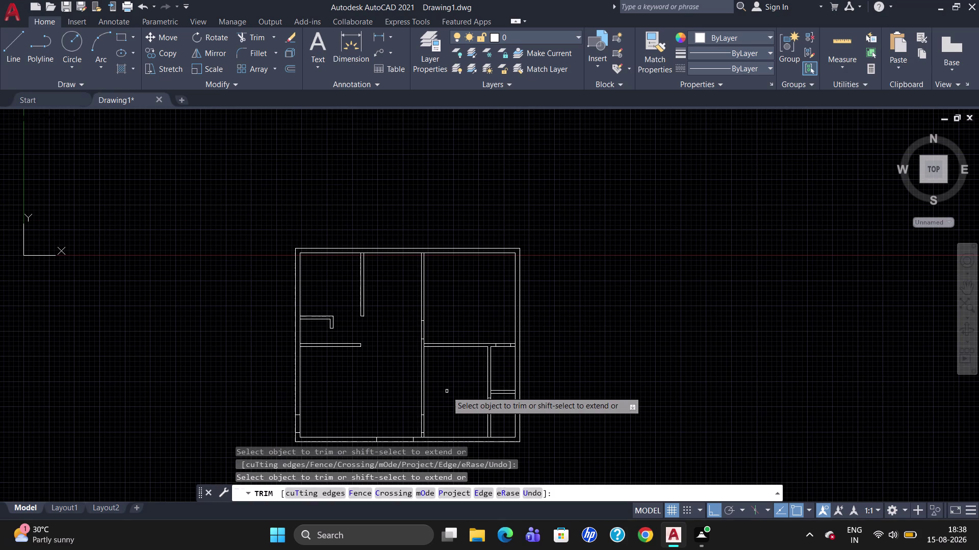
scroll(down, 3)
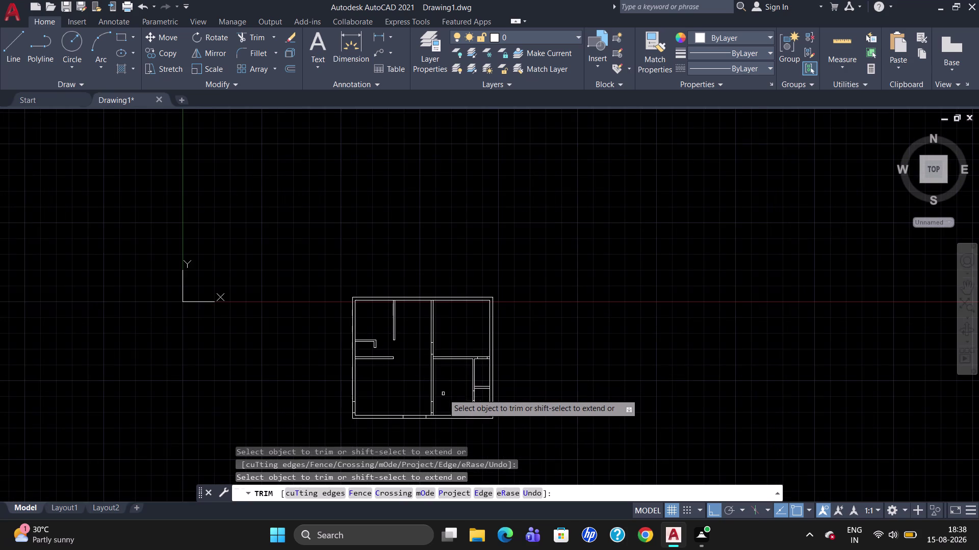
scroll(up, 3)
scroll(down, 3)
scroll(up, 3)
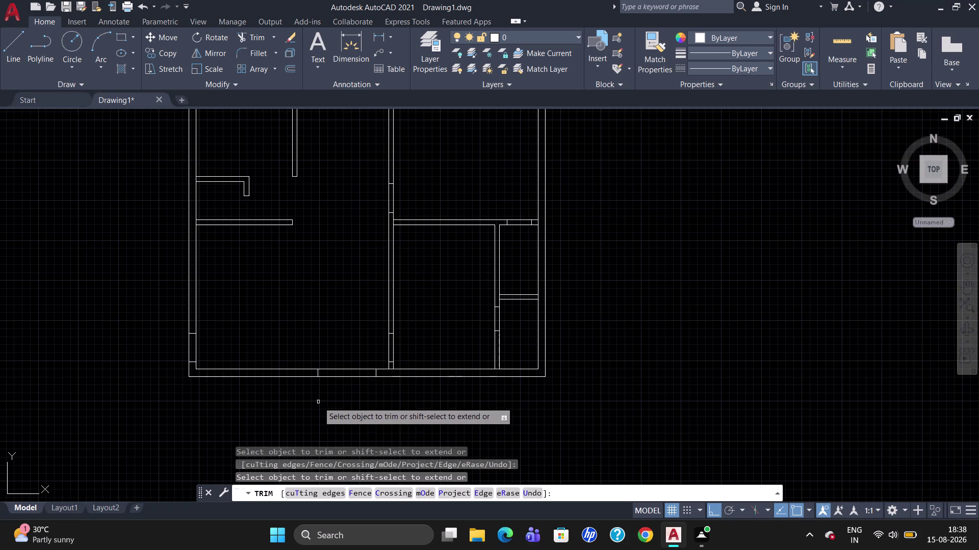
click(338, 376)
click(339, 372)
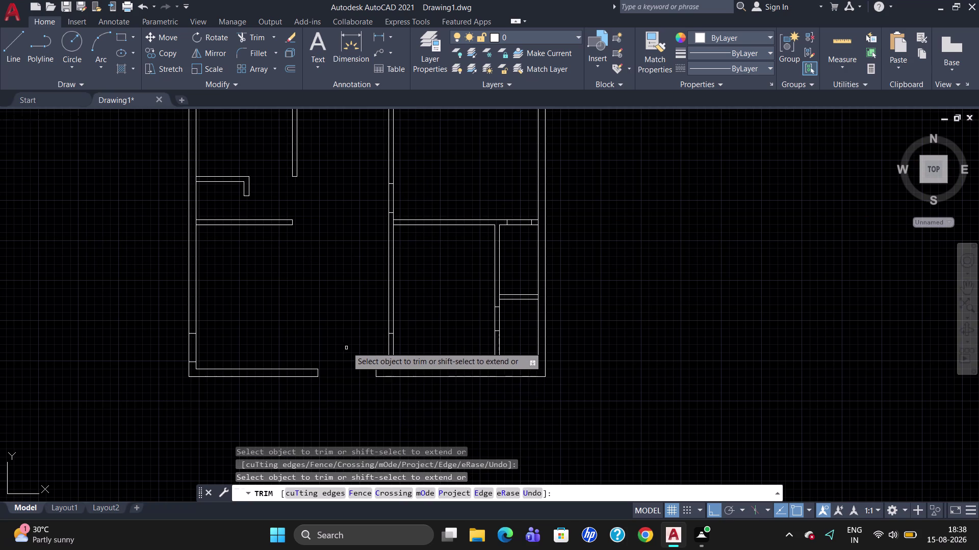
Cut openings in the central vertical wall, right room wall and interior vertical wall.
click(388, 348)
click(391, 348)
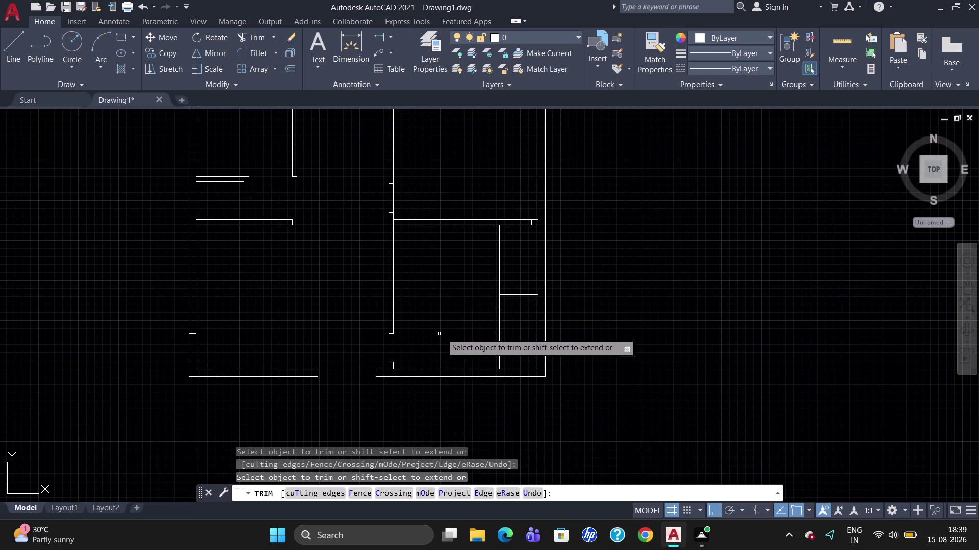
click(494, 317)
click(500, 317)
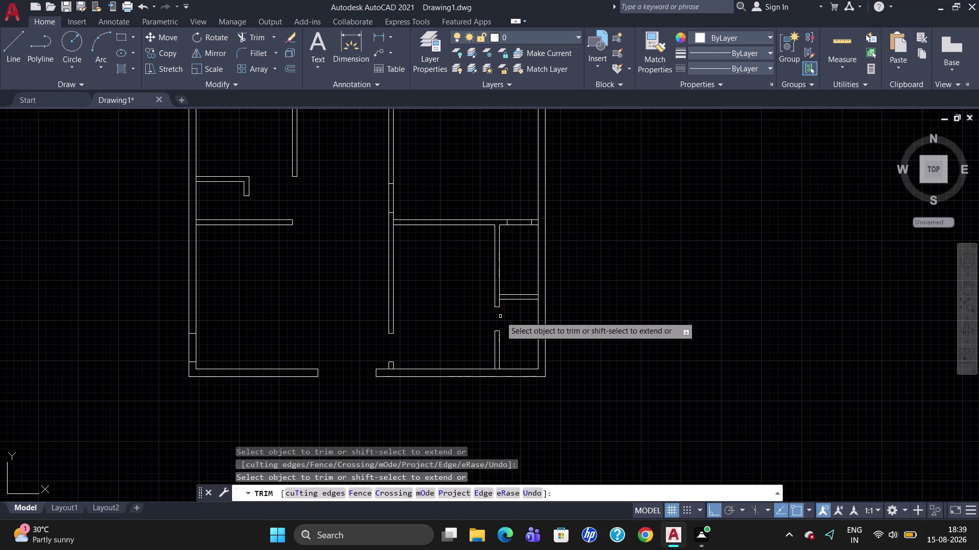
click(518, 218)
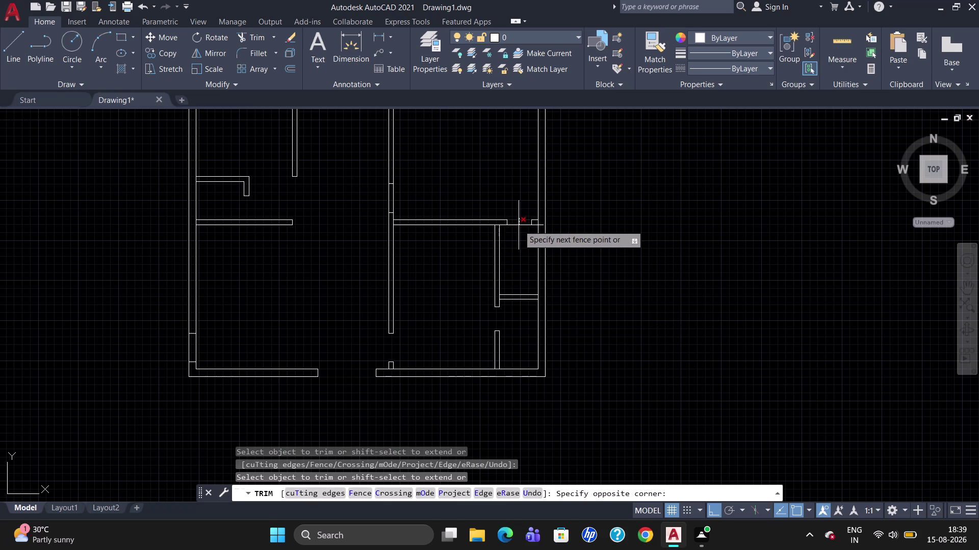
click(518, 225)
click(395, 201)
click(393, 201)
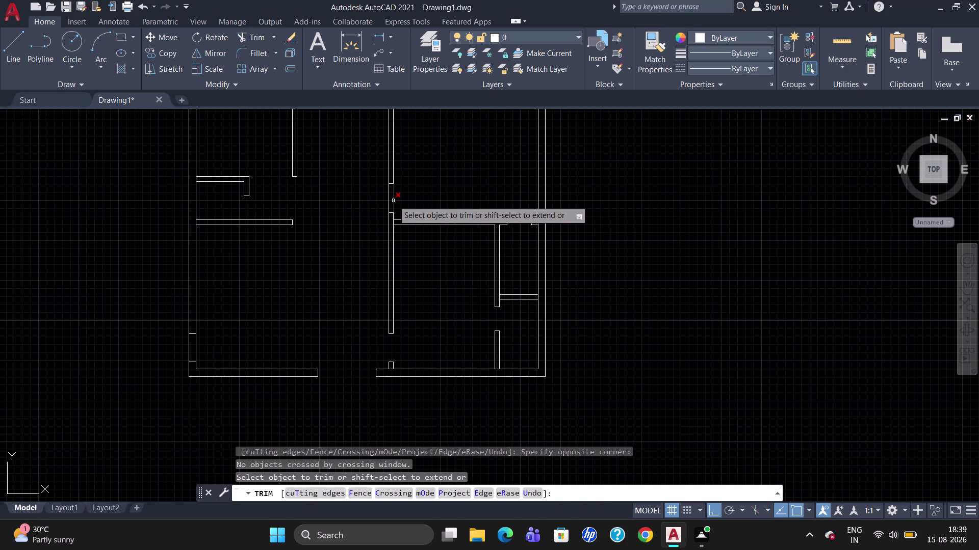
click(388, 200)
click(394, 197)
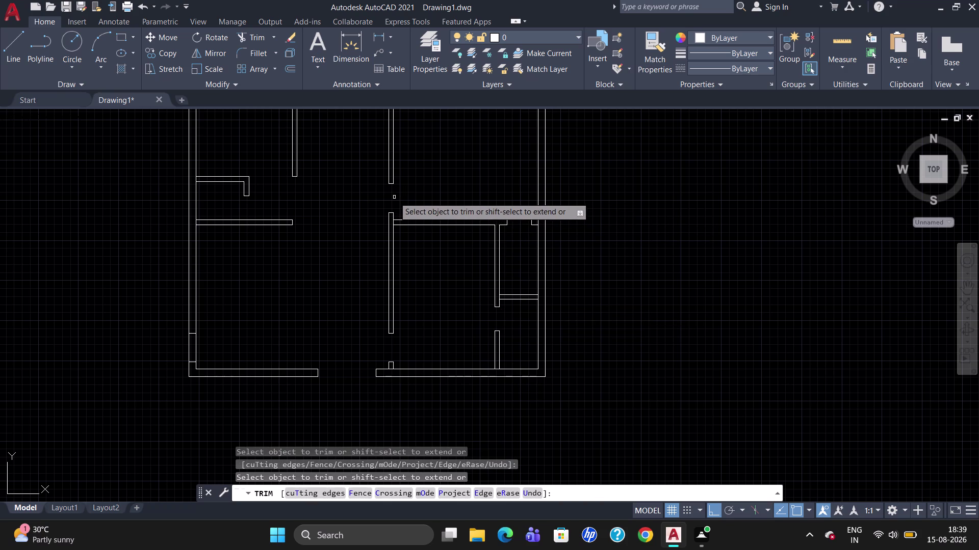
Cut an opening in the lower-left wall and end trimming.
click(187, 342)
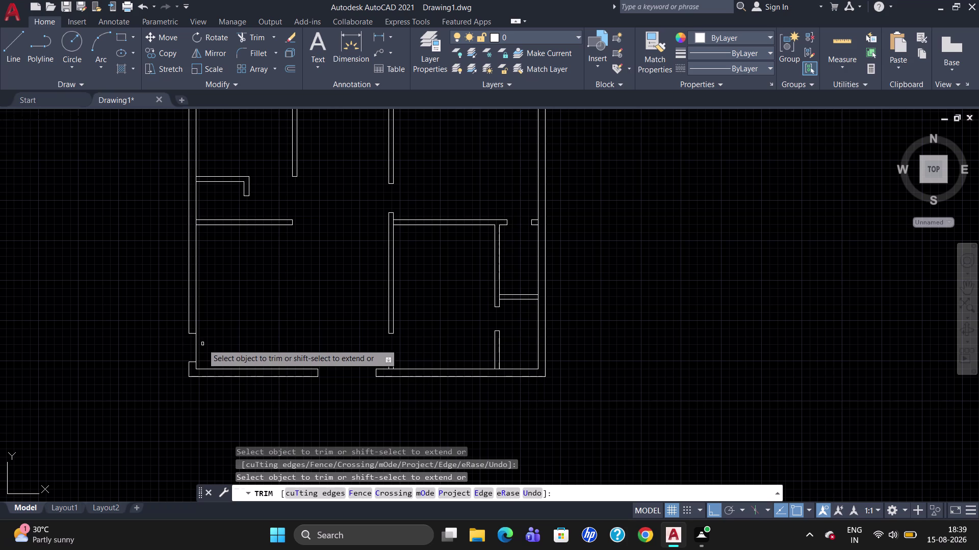
click(195, 347)
scroll(down, 3)
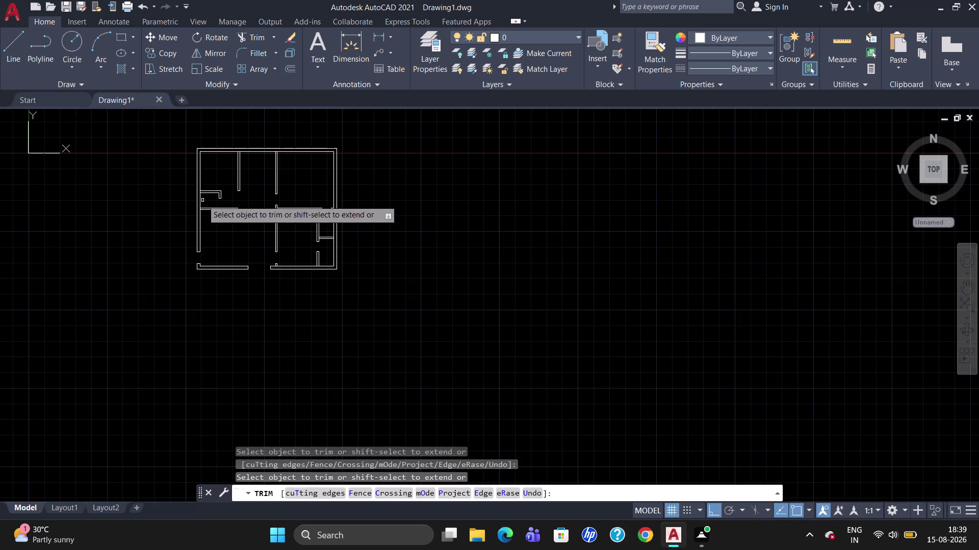
scroll(up, 3)
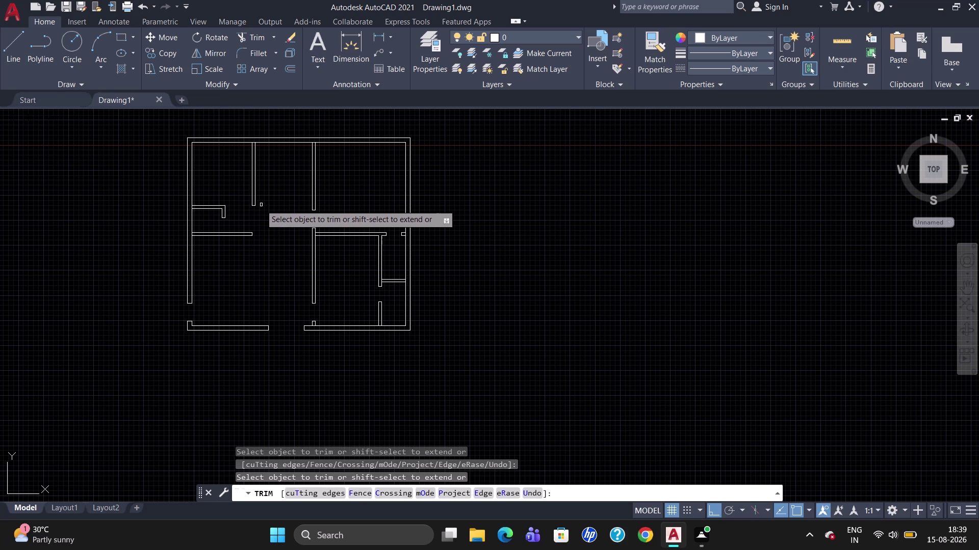
key(Escape)
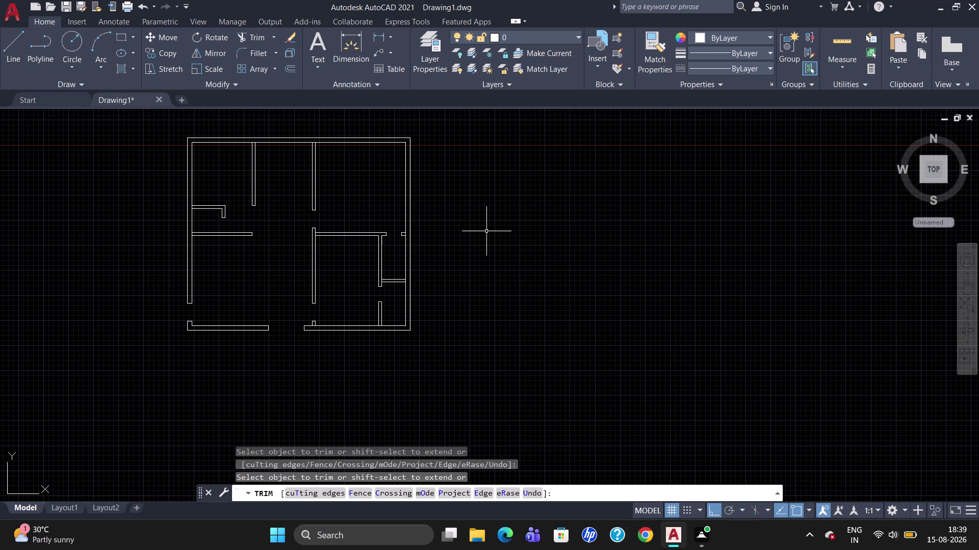
Draw a 12" by 9" rectangle to the right of the floor plan.
text(rec)
key(Return)
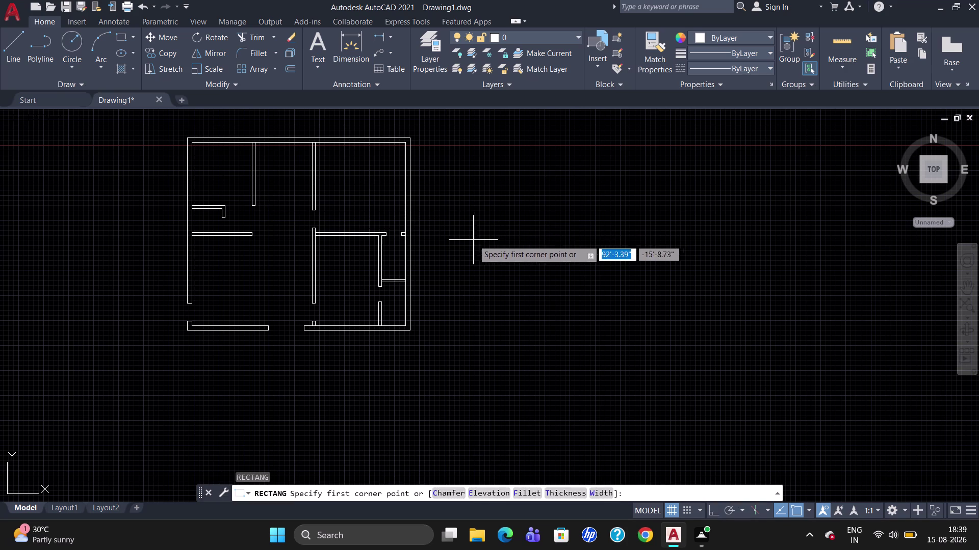
drag(479, 241, 483, 240)
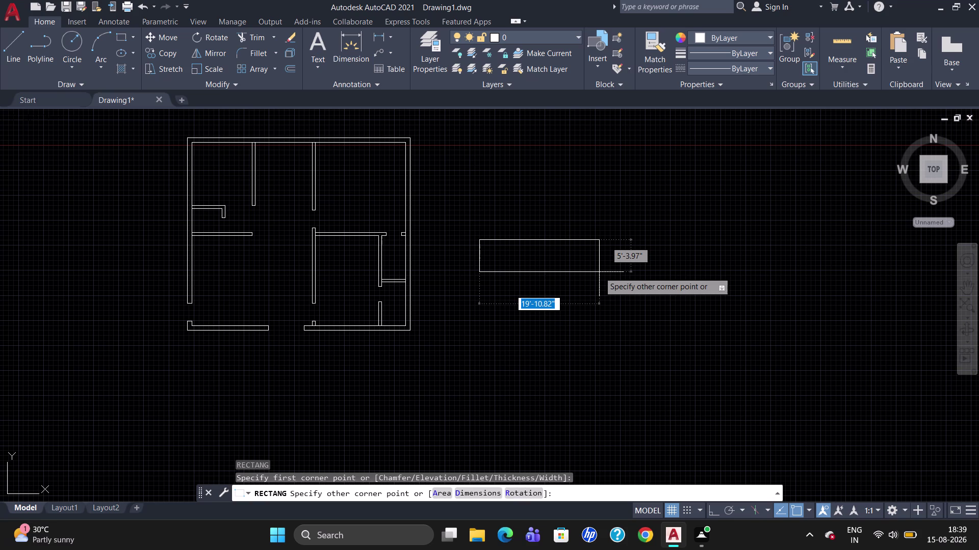
text(12)
key(shift+quotedbl)
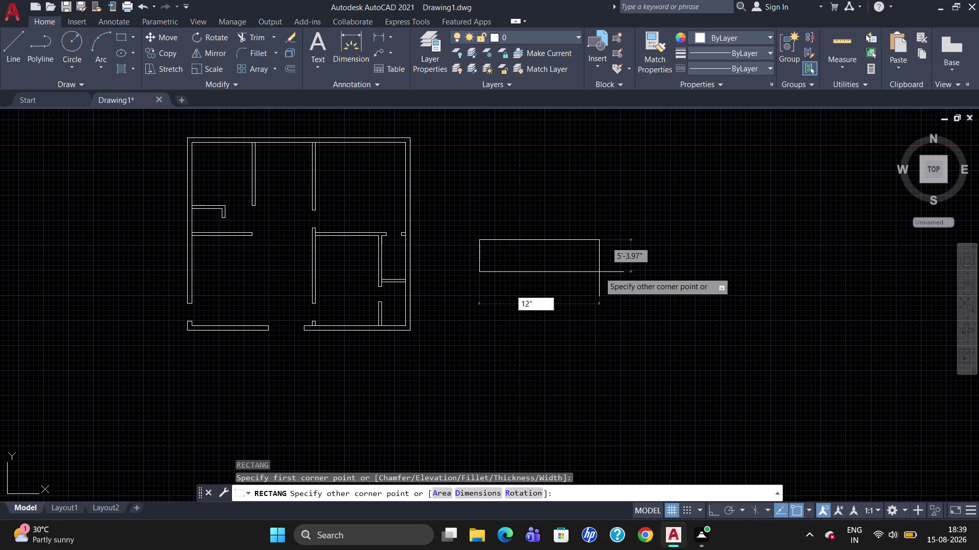
key(Tab)
text(9")
key(Return)
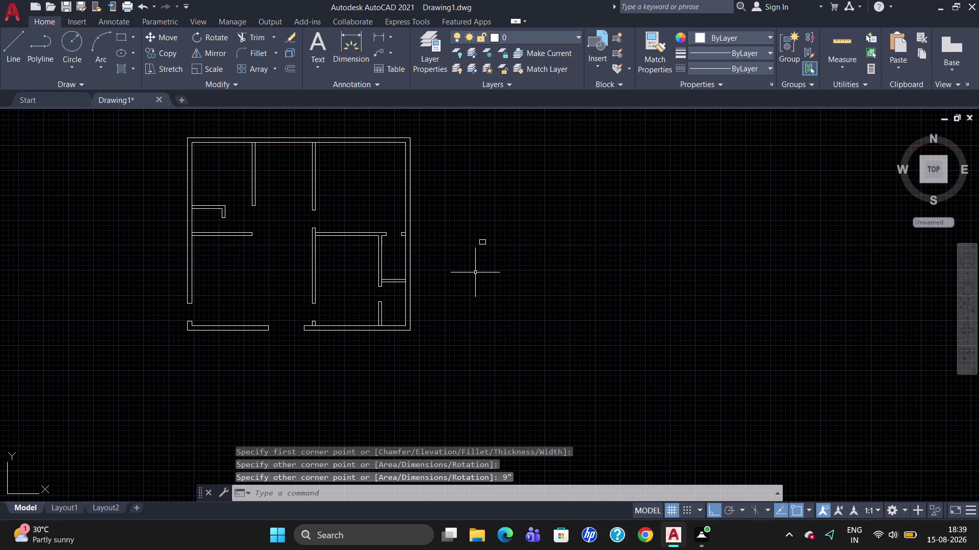
click(479, 241)
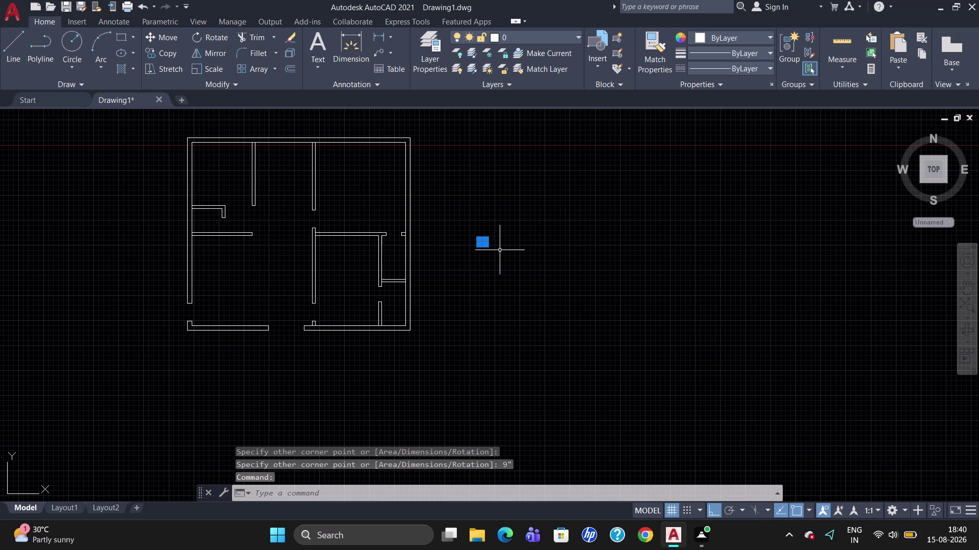
key(Escape)
click(128, 71)
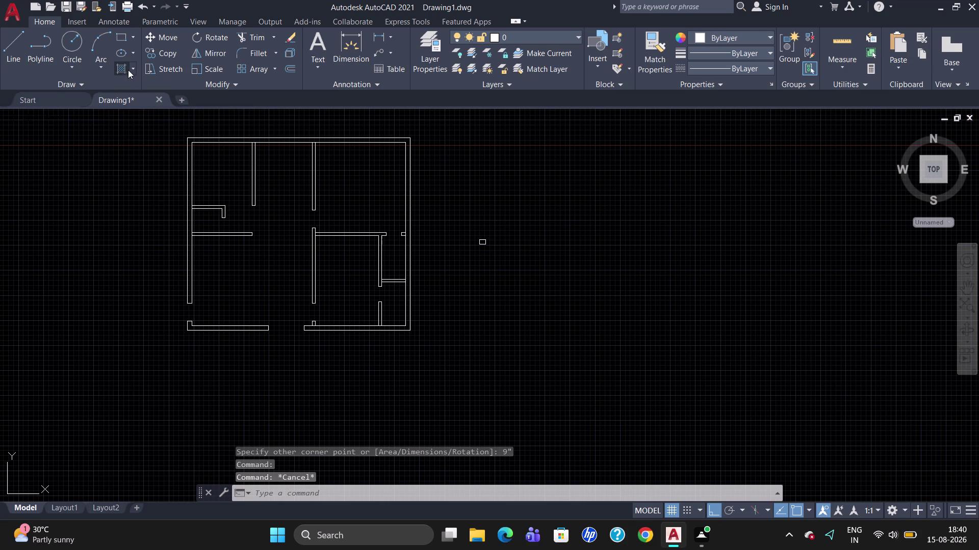
Fill the small rectangle with a yellow 248,215,49 gradient hatch.
click(135, 71)
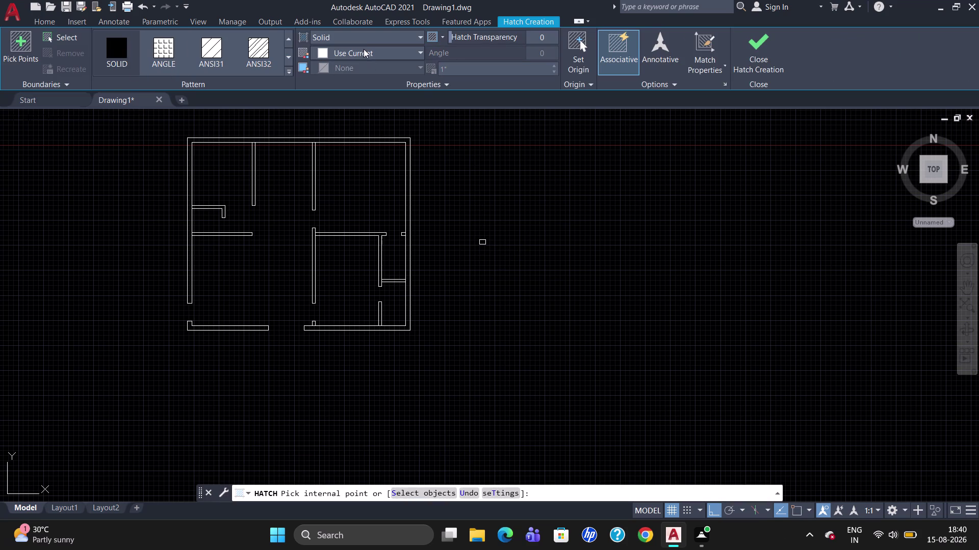
click(368, 37)
click(362, 62)
click(361, 55)
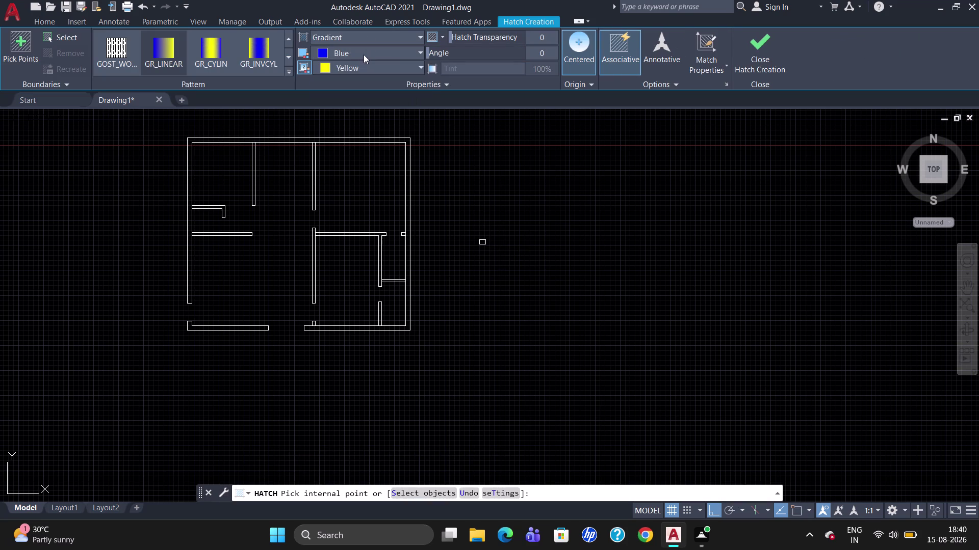
click(330, 71)
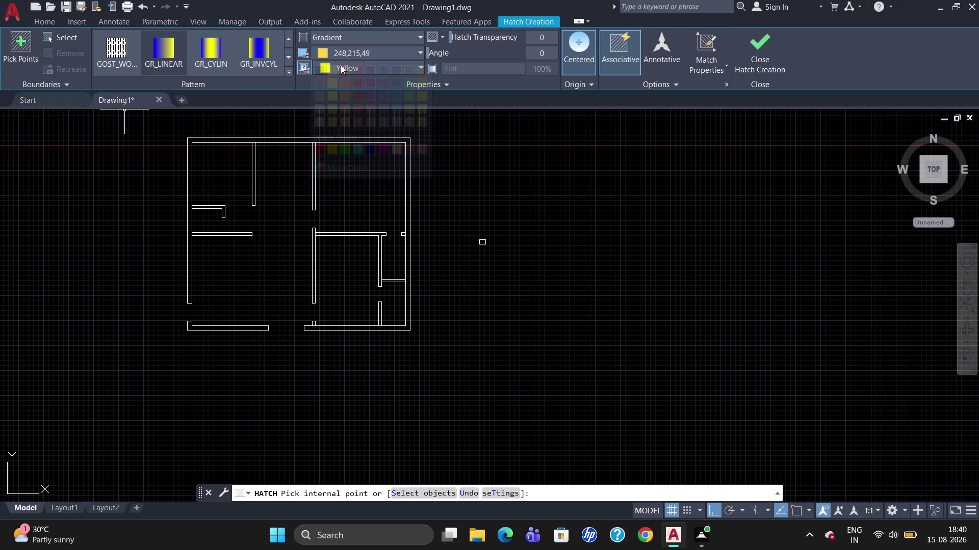
click(341, 66)
click(338, 84)
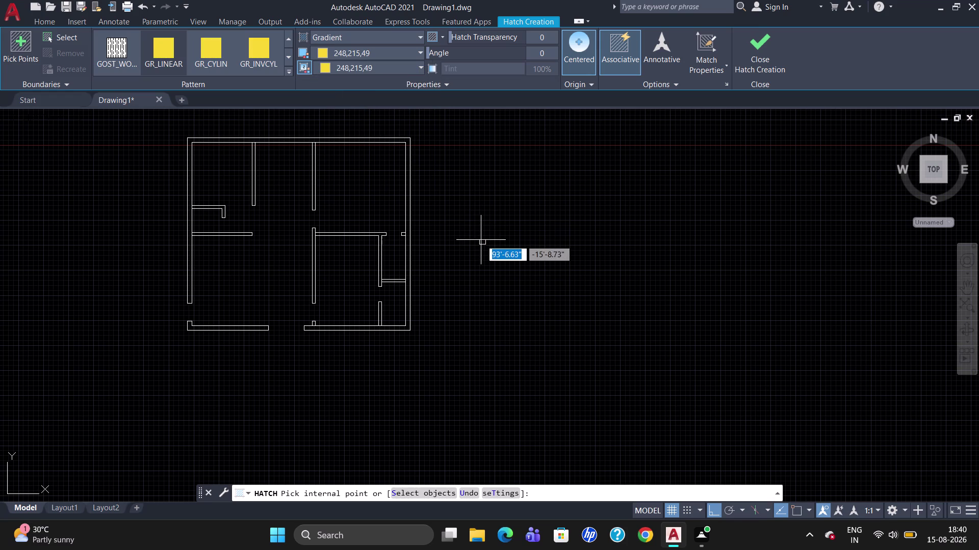
click(481, 242)
key(Escape)
Group the yellow fill with its rectangle outline.
drag(510, 245, 468, 252)
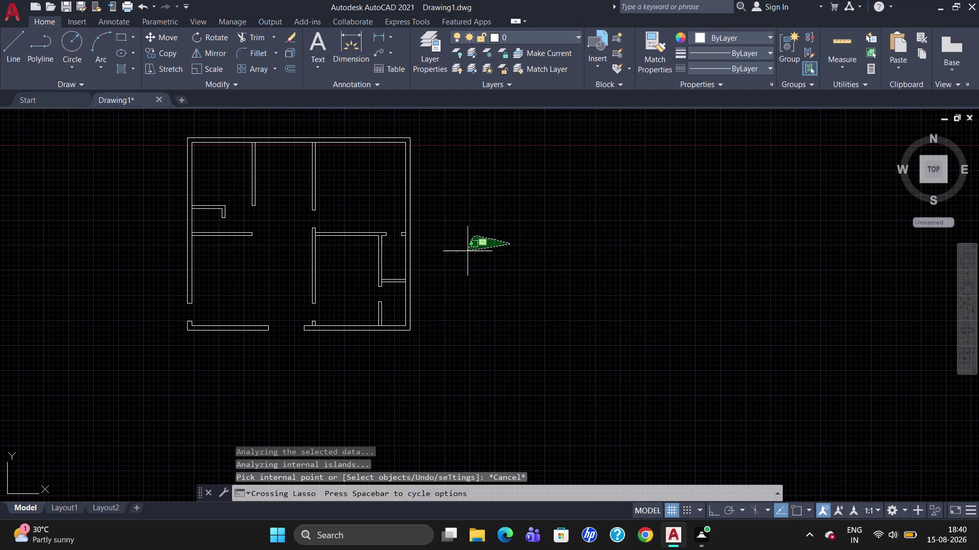
drag(468, 251, 467, 251)
click(793, 55)
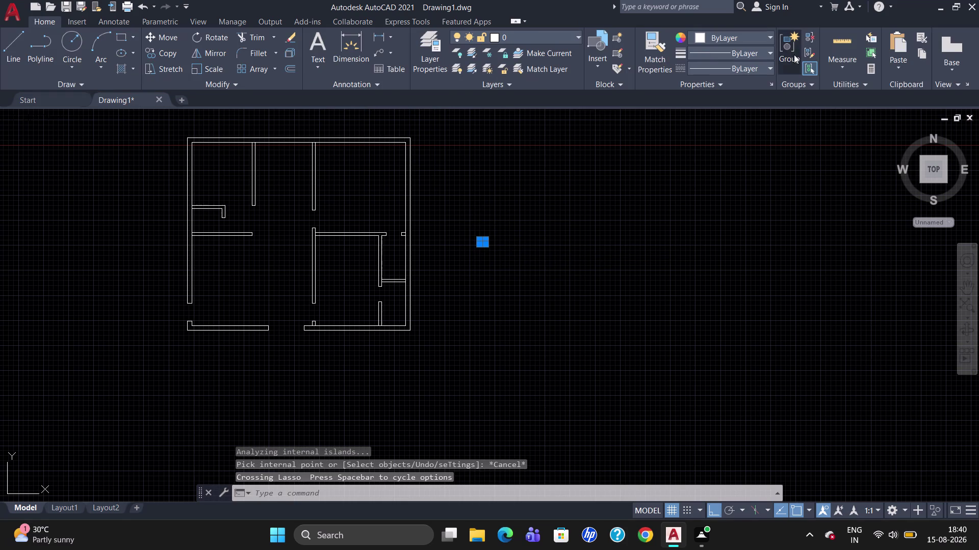
click(481, 242)
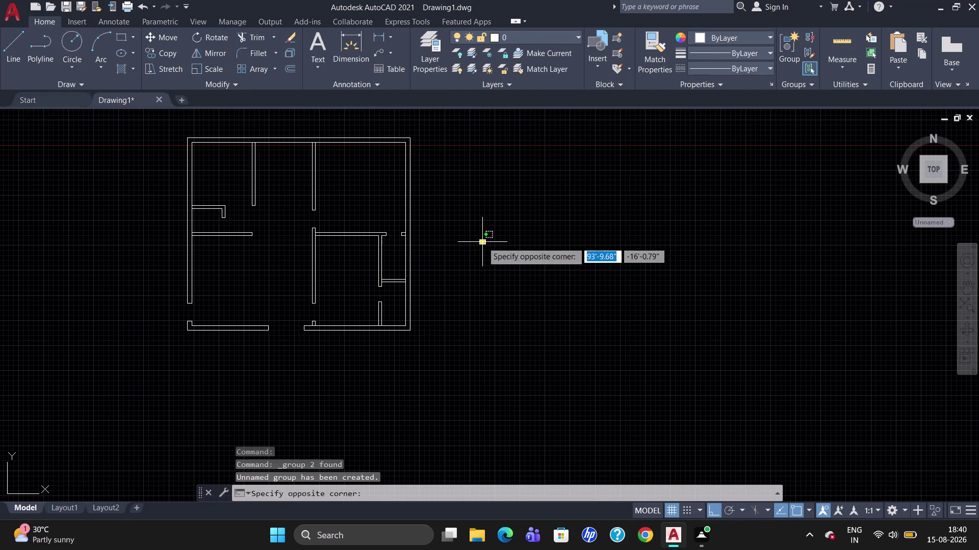
Copy the yellow column to the plan's lower-left wall corner, with Polar tracking on.
text(CO)
key(Return)
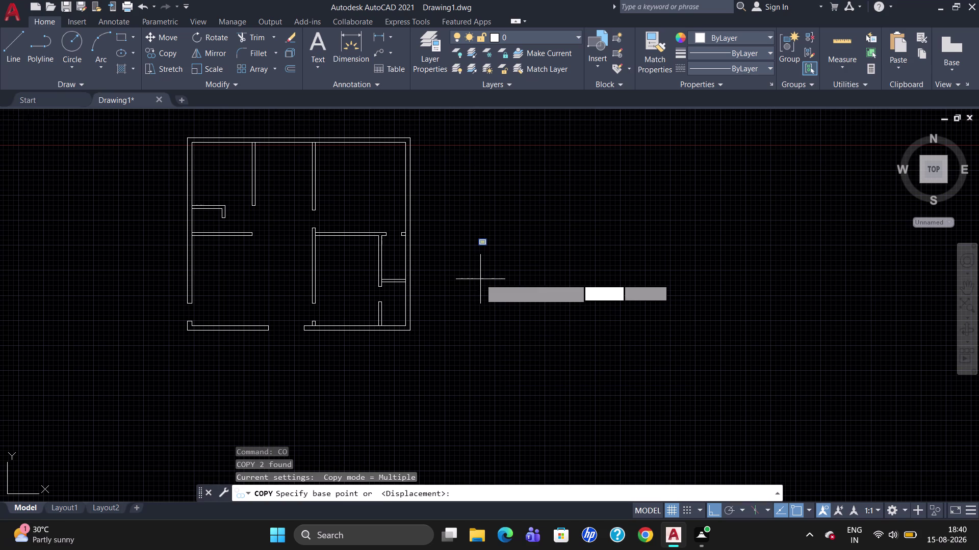
scroll(up, 3)
scroll(down, 3)
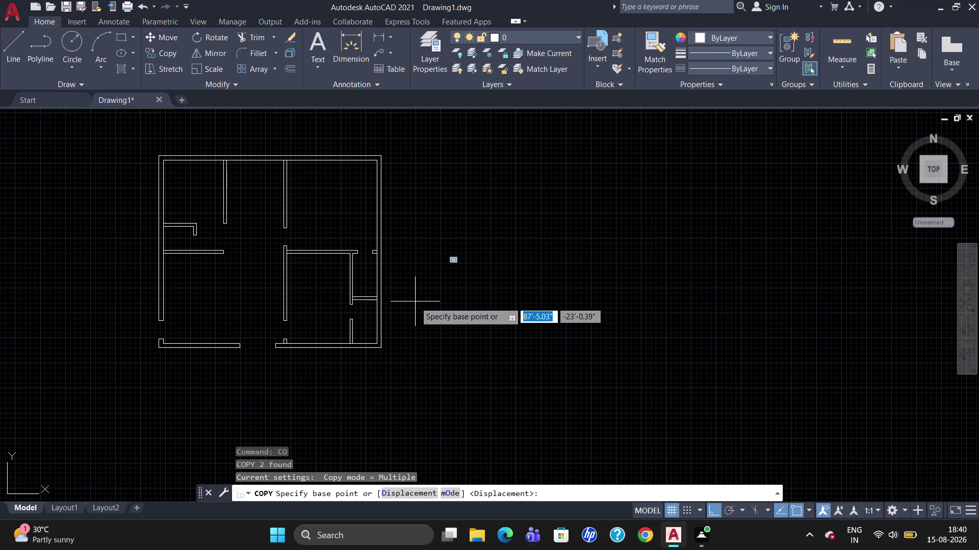
scroll(up, 3)
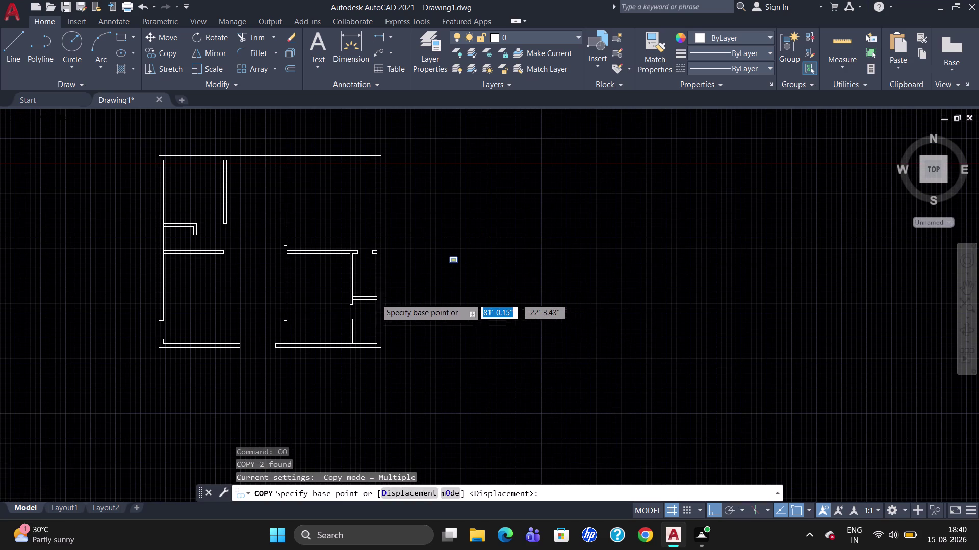
click(498, 235)
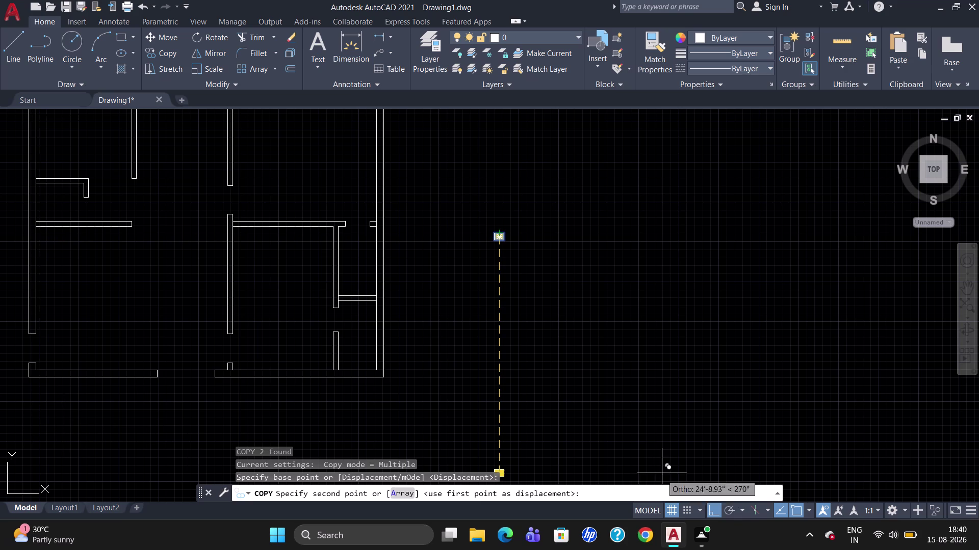
click(731, 509)
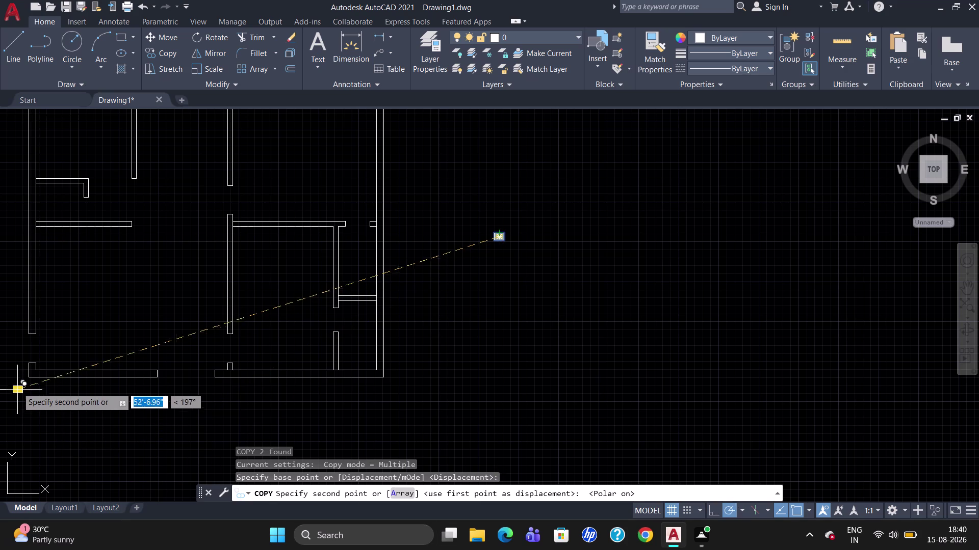
scroll(up, 3)
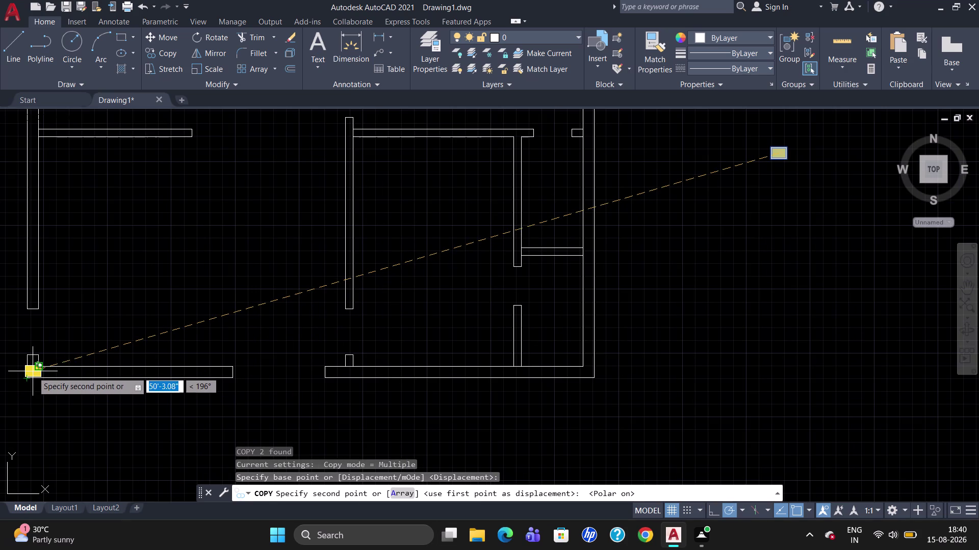
click(34, 373)
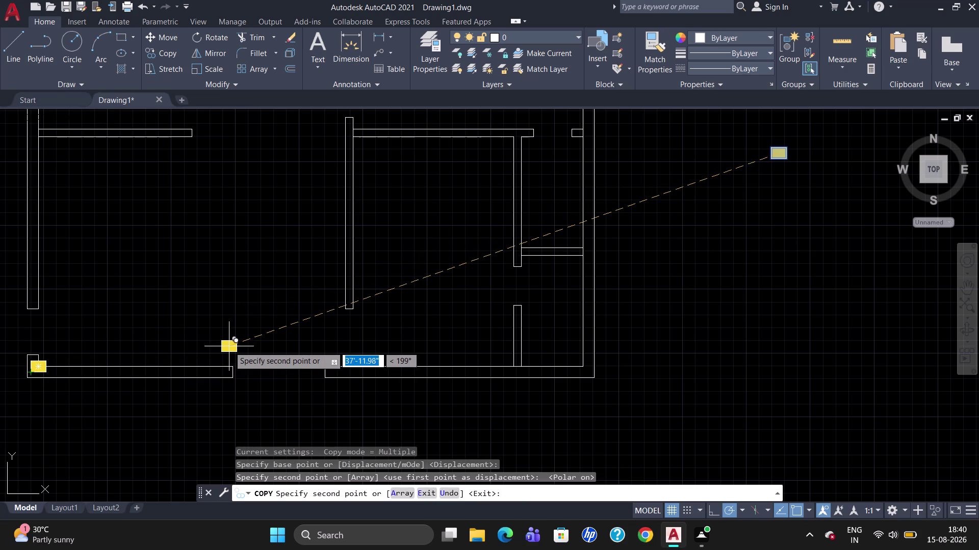
key(Escape)
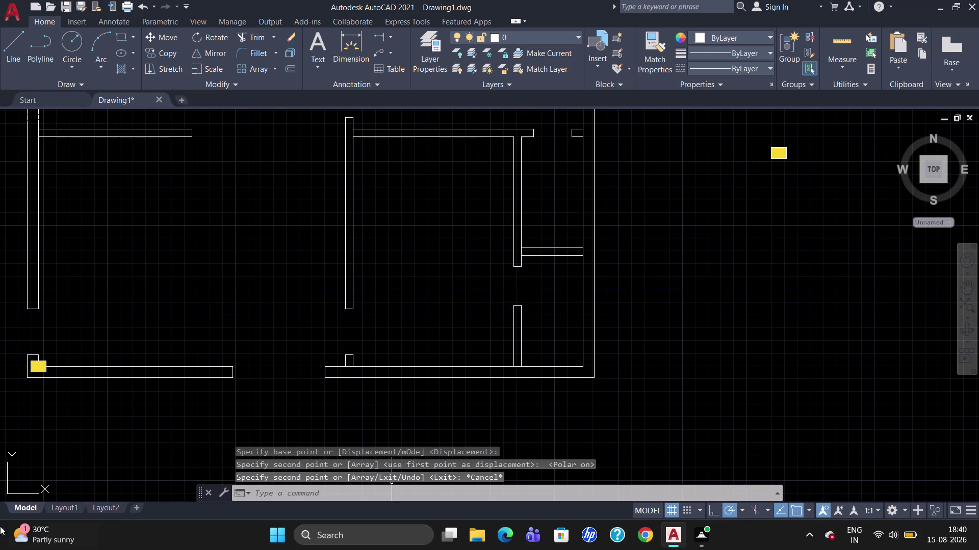
click(31, 366)
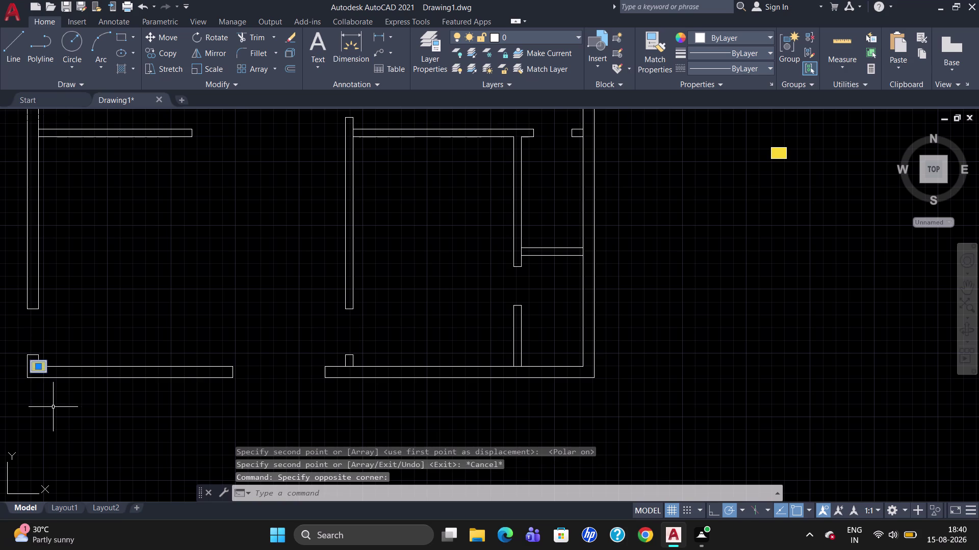
Delete the misplaced copy and copy the original column to the bottom-left corner.
key(Delete)
drag(823, 162, 751, 159)
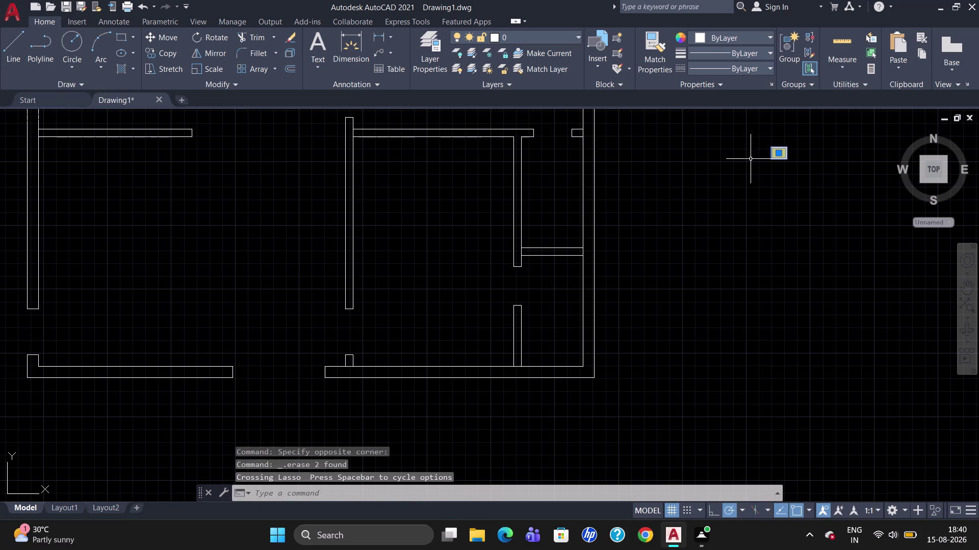
text(CO)
key(Return)
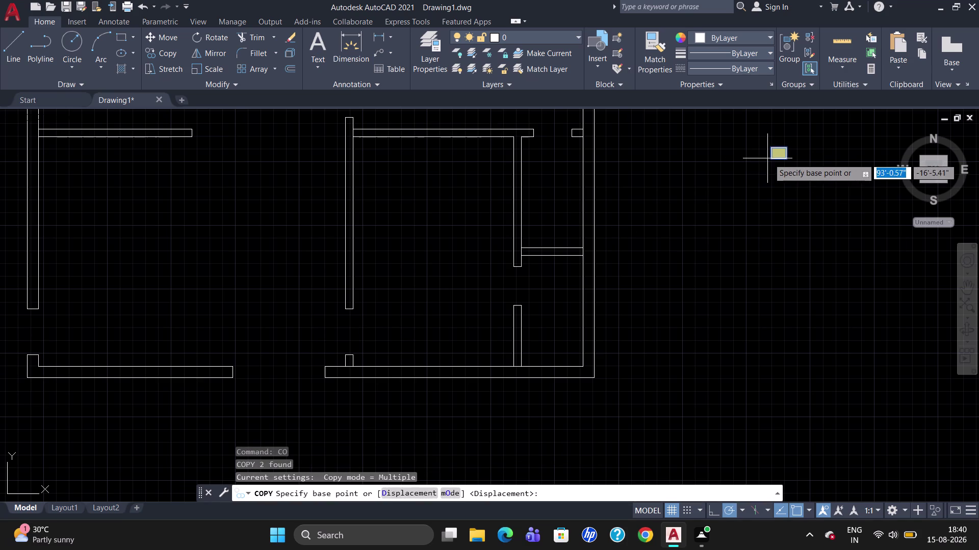
click(768, 160)
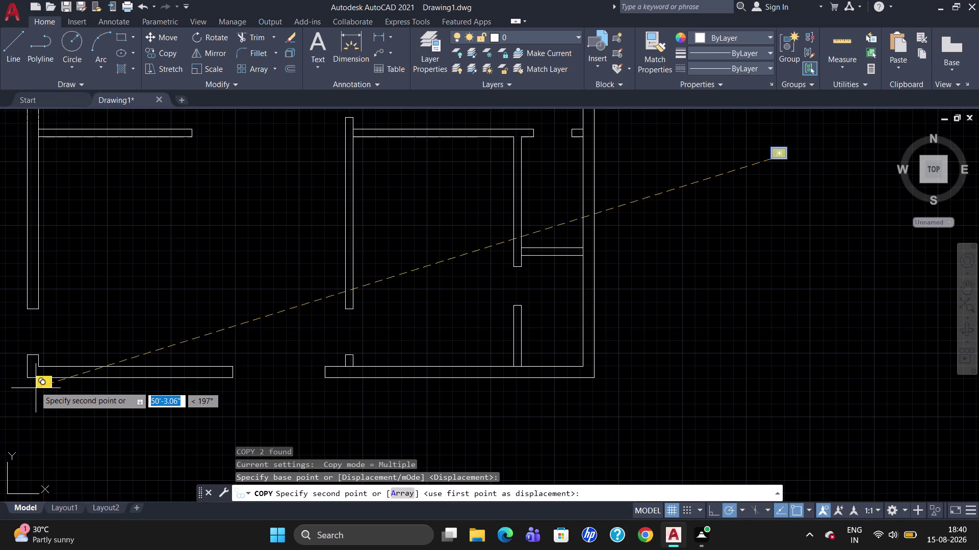
click(30, 380)
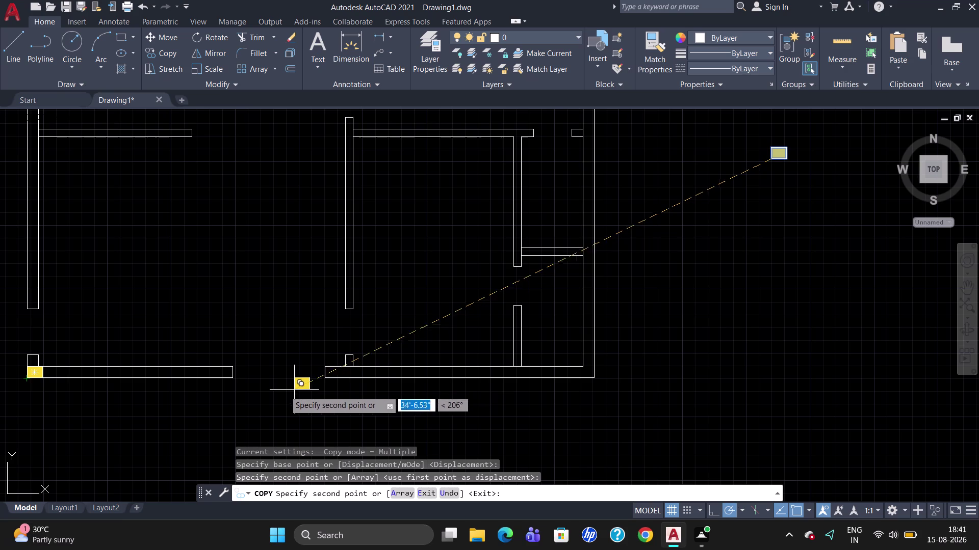
Place column copies at both bottom wall opening ends, the bottom-right corner and the top-right corner.
click(199, 379)
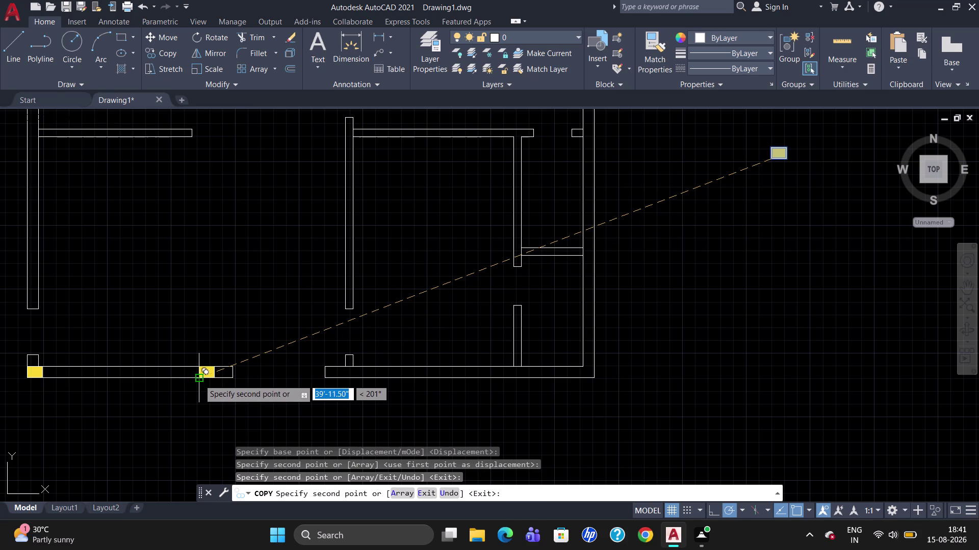
click(343, 380)
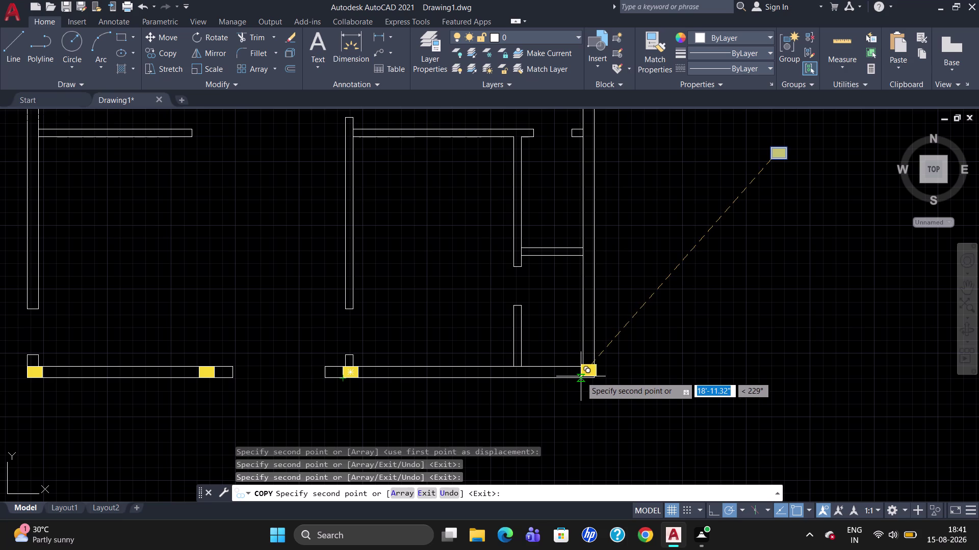
click(579, 380)
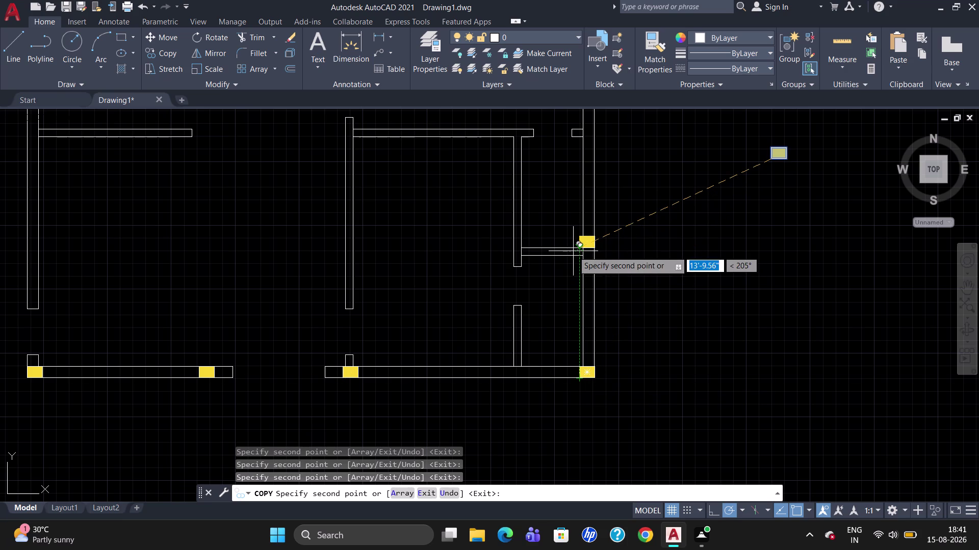
scroll(down, 3)
scroll(up, 3)
scroll(down, 3)
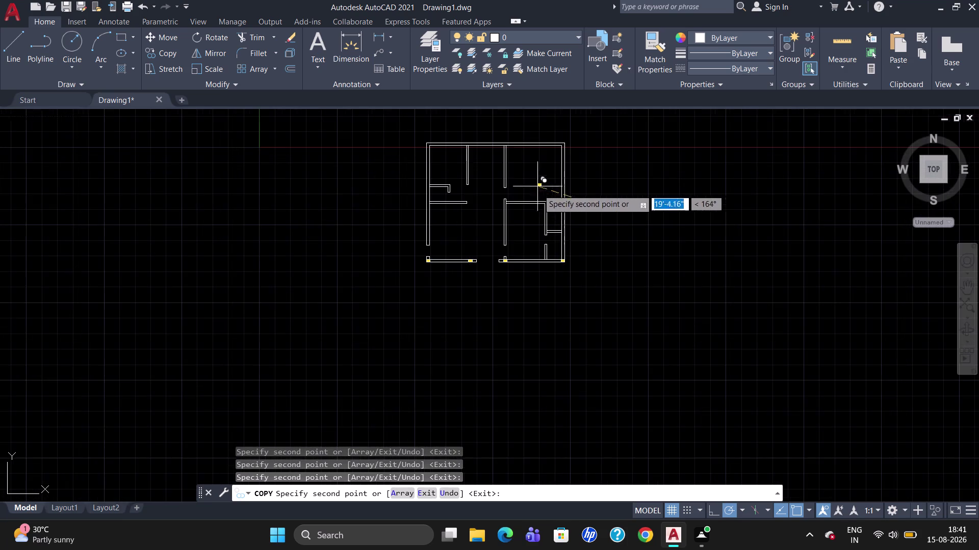
scroll(up, 3)
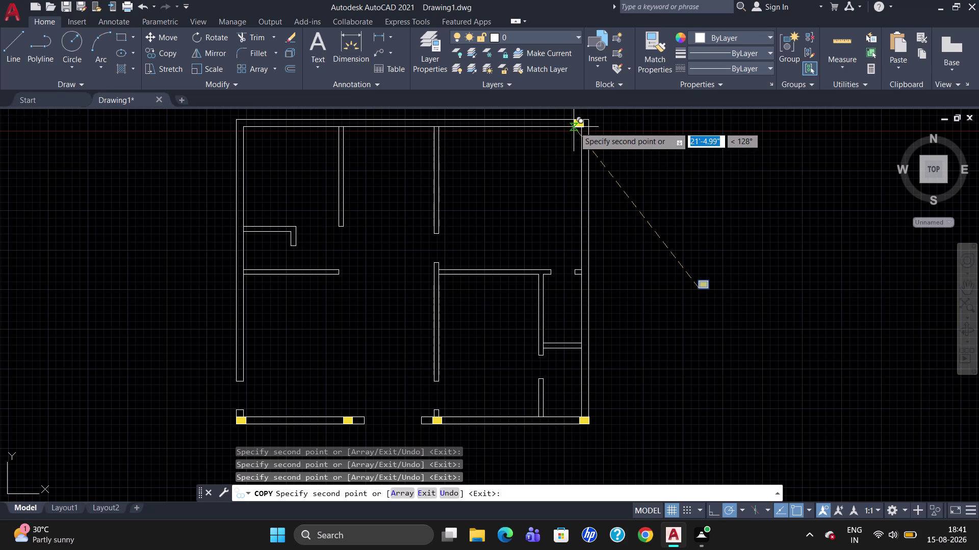
scroll(up, 3)
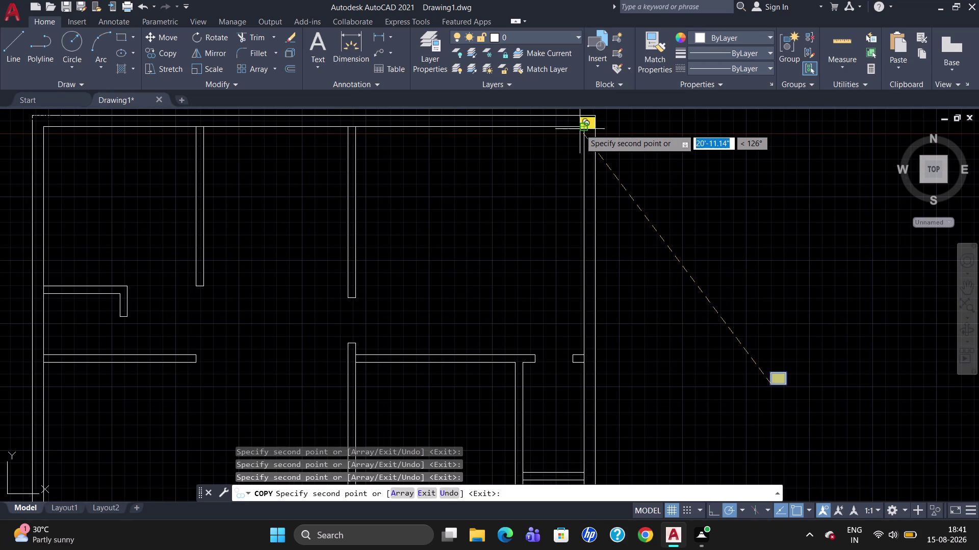
click(579, 127)
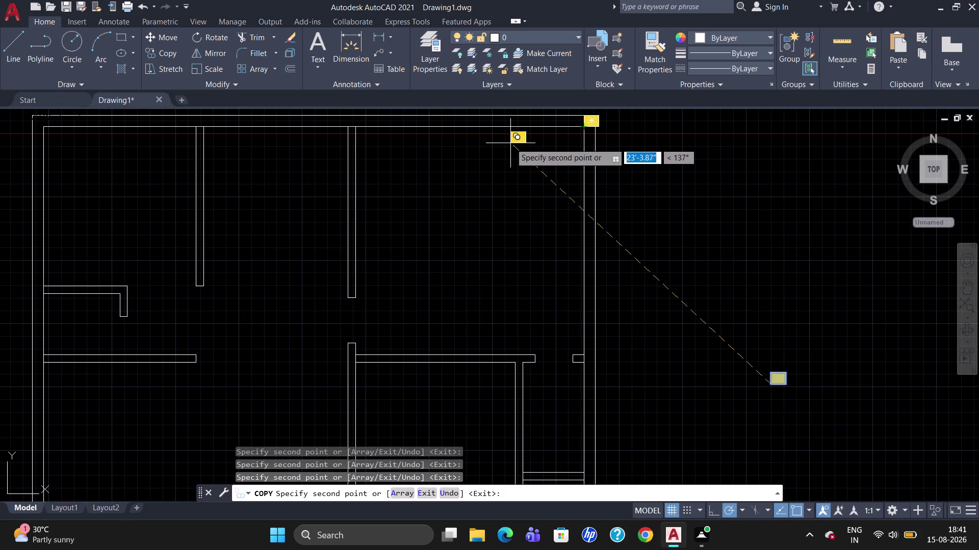
Move the top-right yellow column so its corner snaps into the outer wall corner.
key(Escape)
click(588, 122)
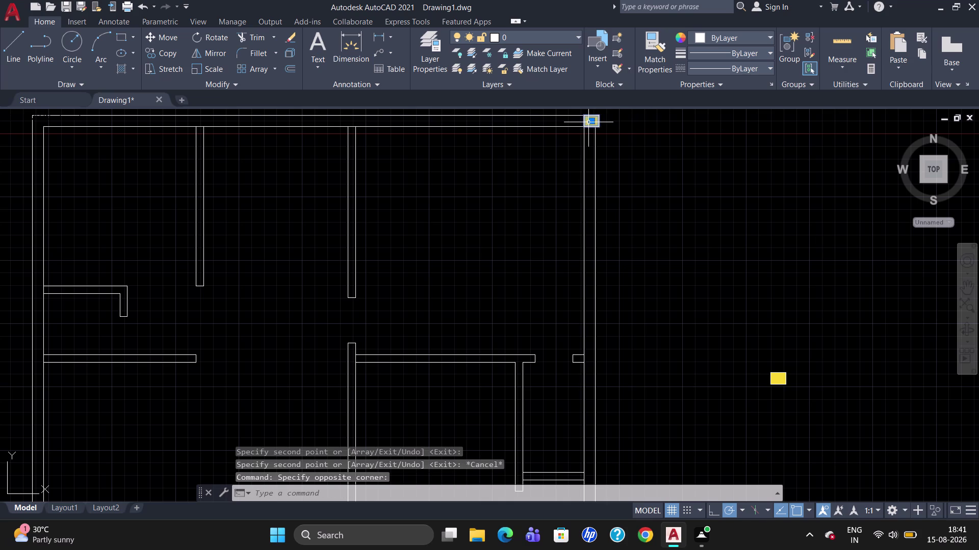
key(m)
key(Return)
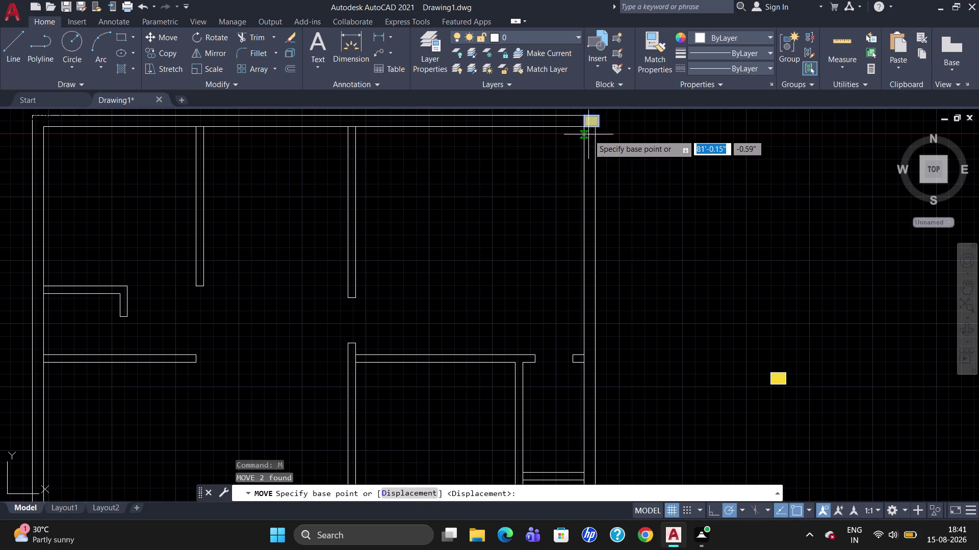
click(601, 130)
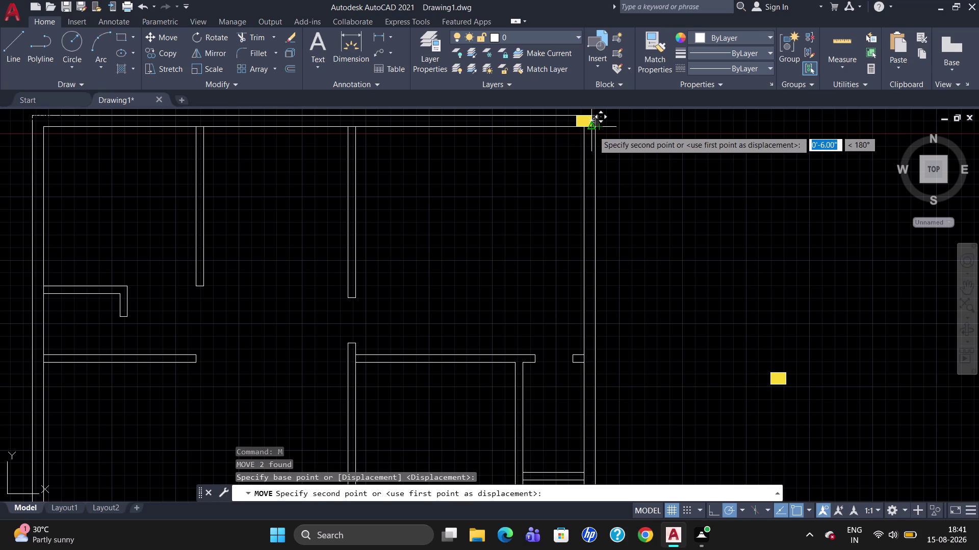
scroll(up, 3)
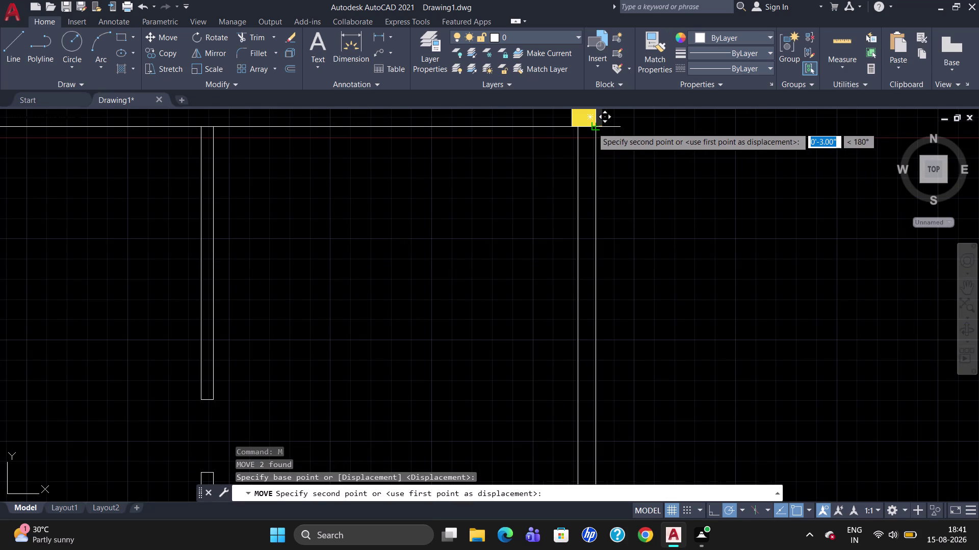
scroll(up, 3)
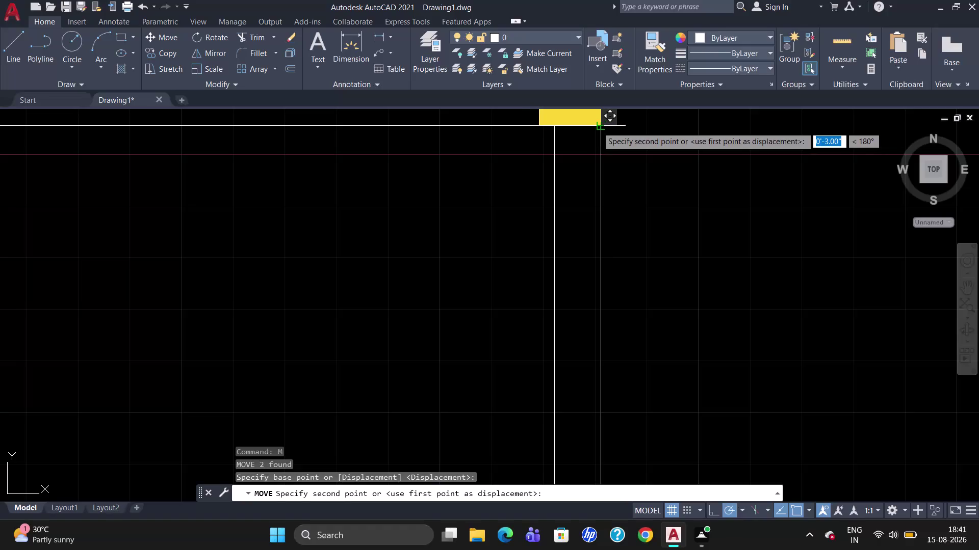
click(598, 127)
scroll(down, 3)
scroll(up, 3)
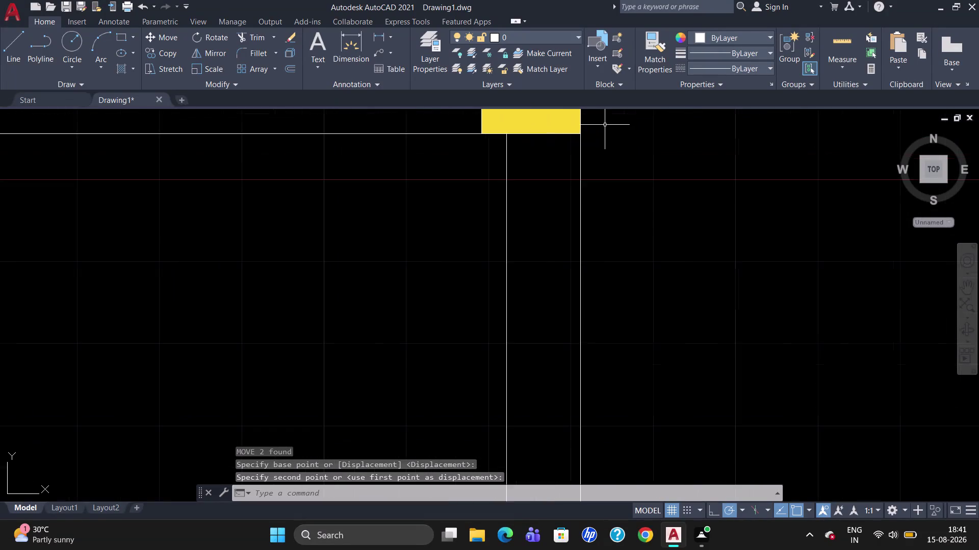
scroll(down, 3)
scroll(up, 3)
scroll(down, 3)
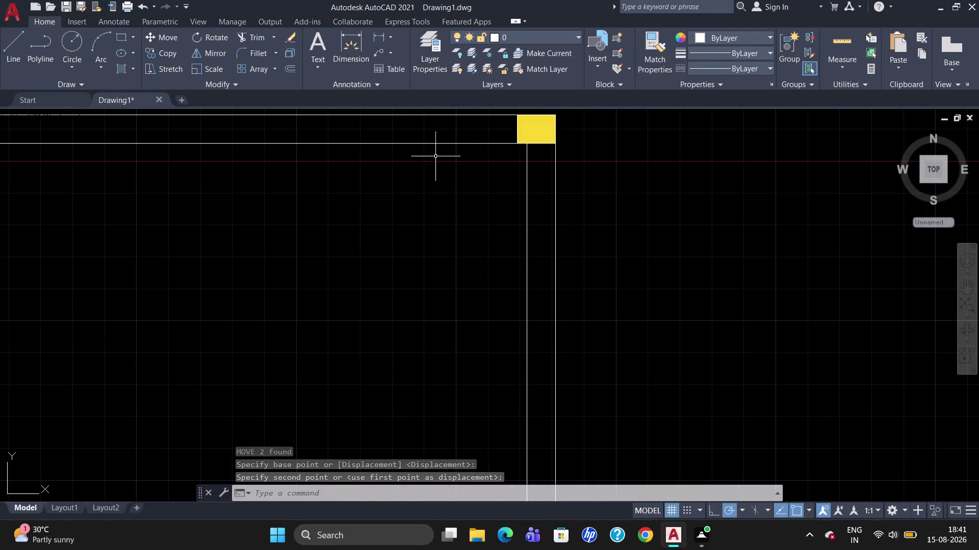
scroll(down, 3)
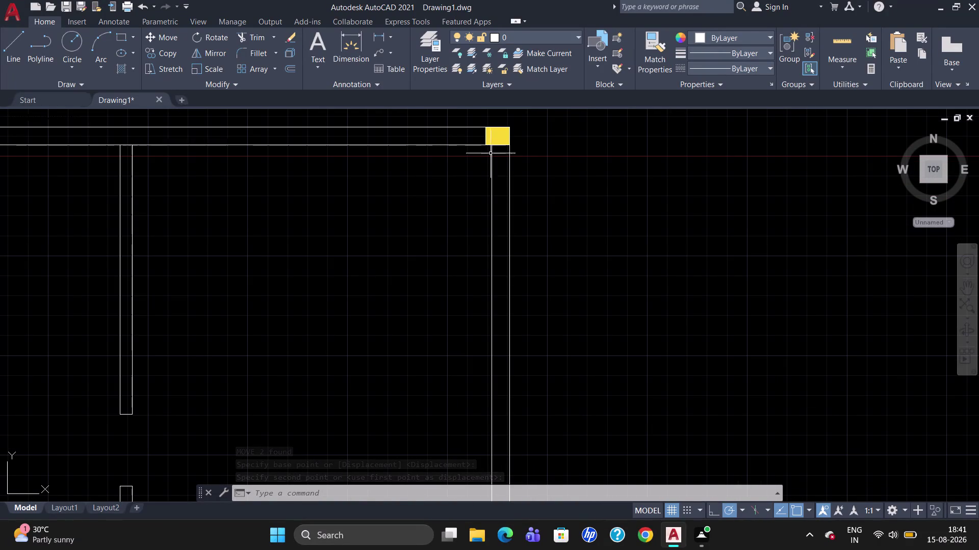
scroll(down, 3)
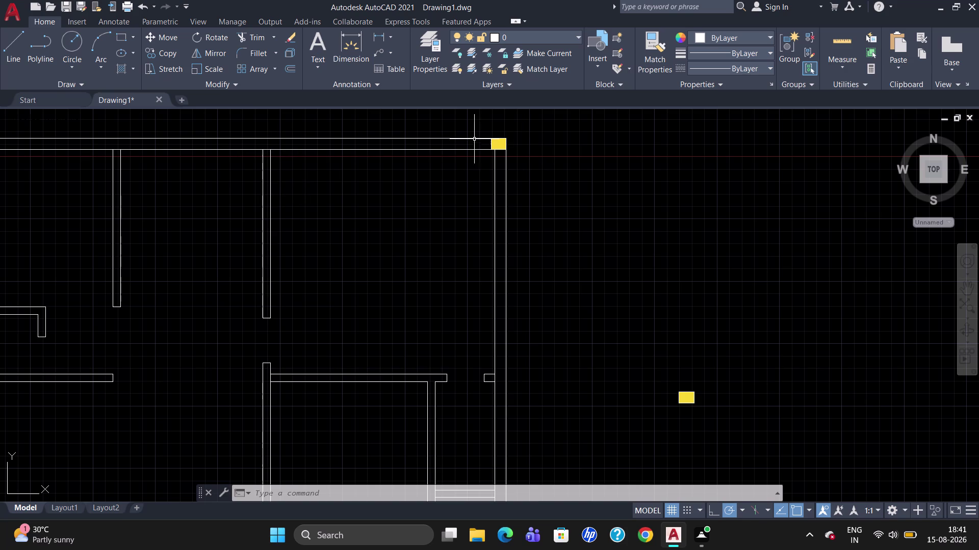
Trim the top wall's inner line at the middle interior wall junction.
text(T)
text(R)
key(Return)
key(Return)
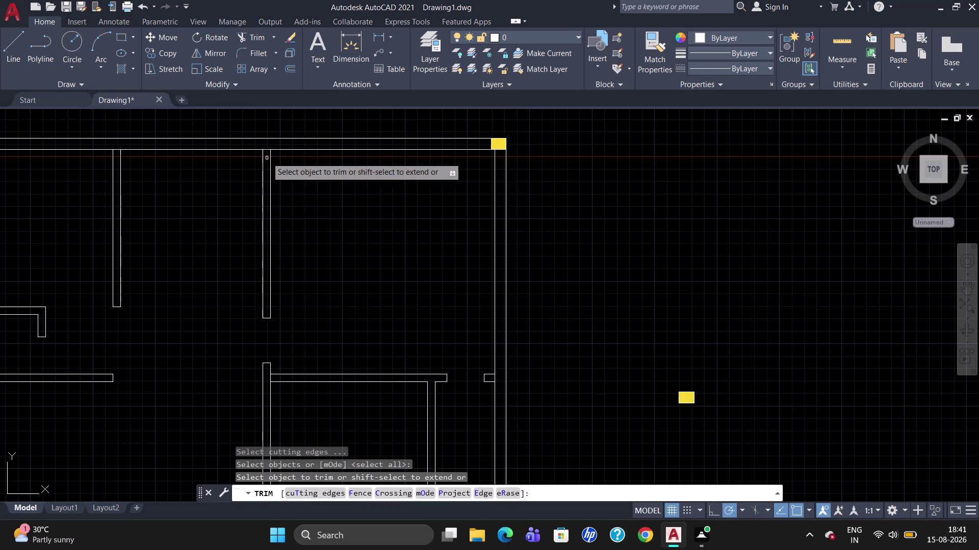
click(267, 152)
key(Escape)
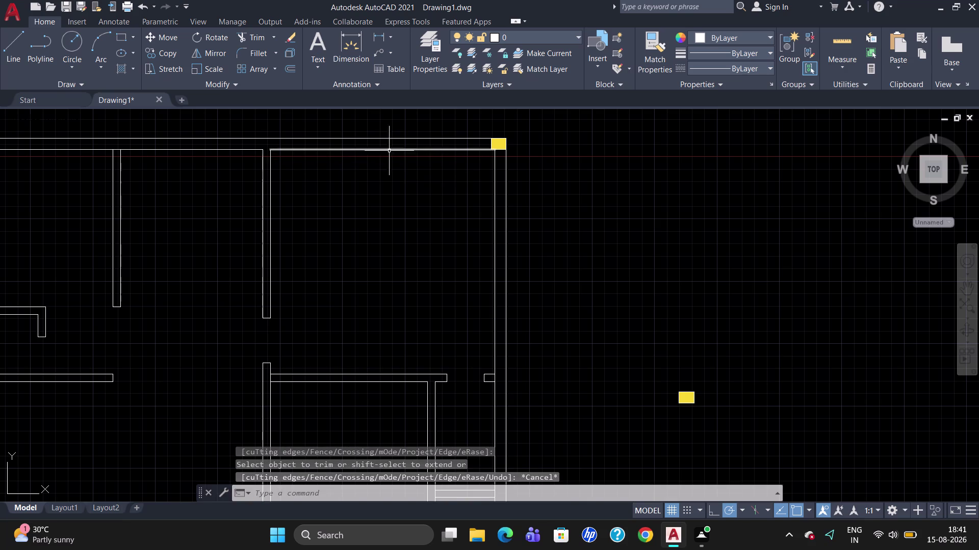
Select the top-right corner column, after cancelling an accidental corner stretch.
click(498, 143)
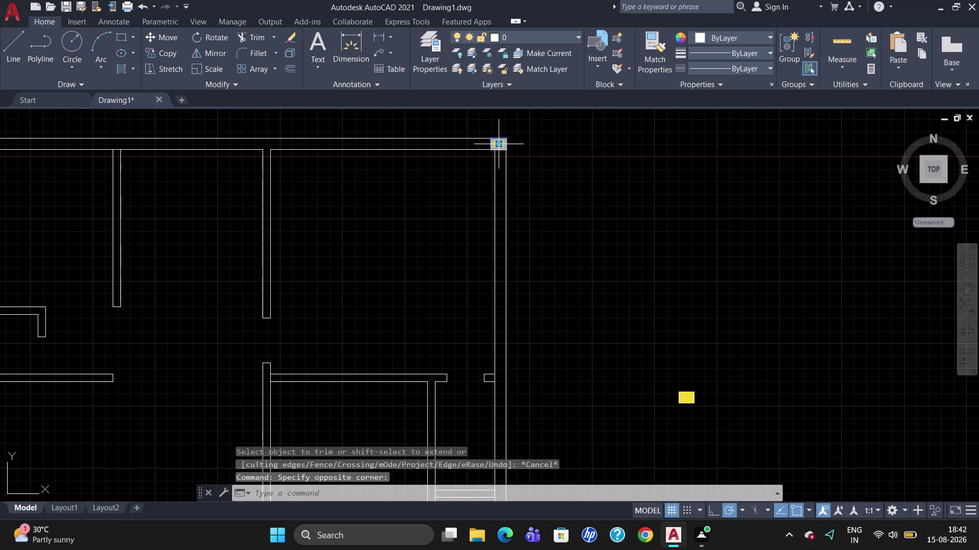
click(498, 144)
key(Escape)
key(Escape)
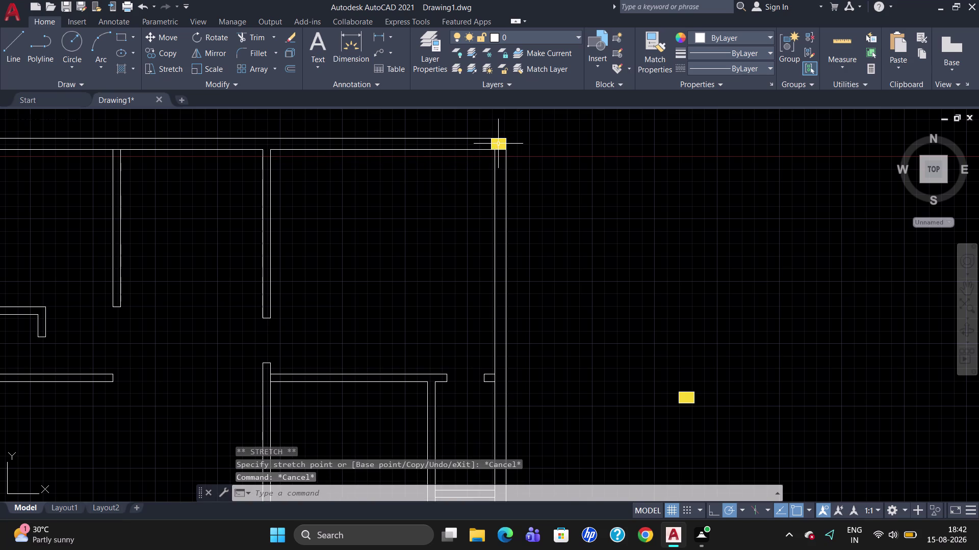
click(501, 145)
Copy the corner column to the top of the middle interior wall.
text(CO)
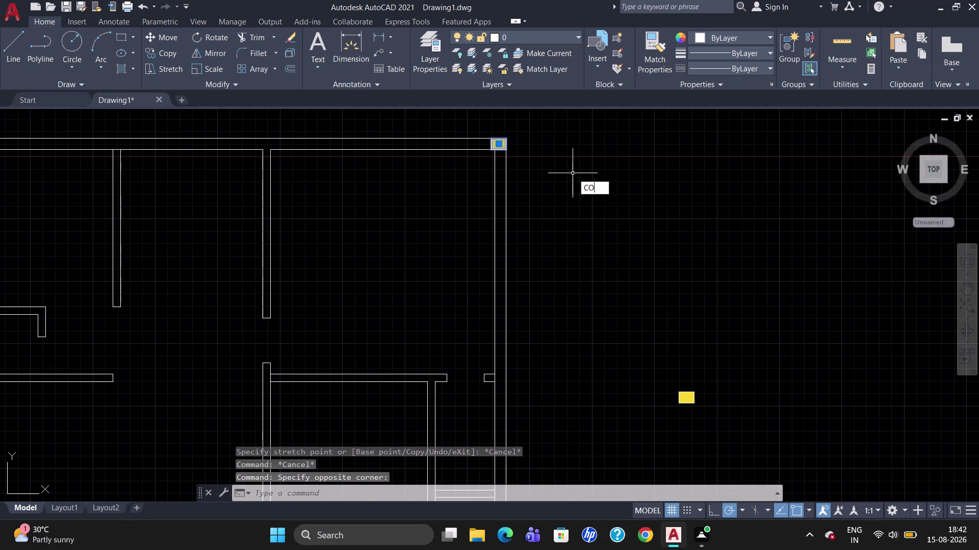
key(Return)
click(488, 139)
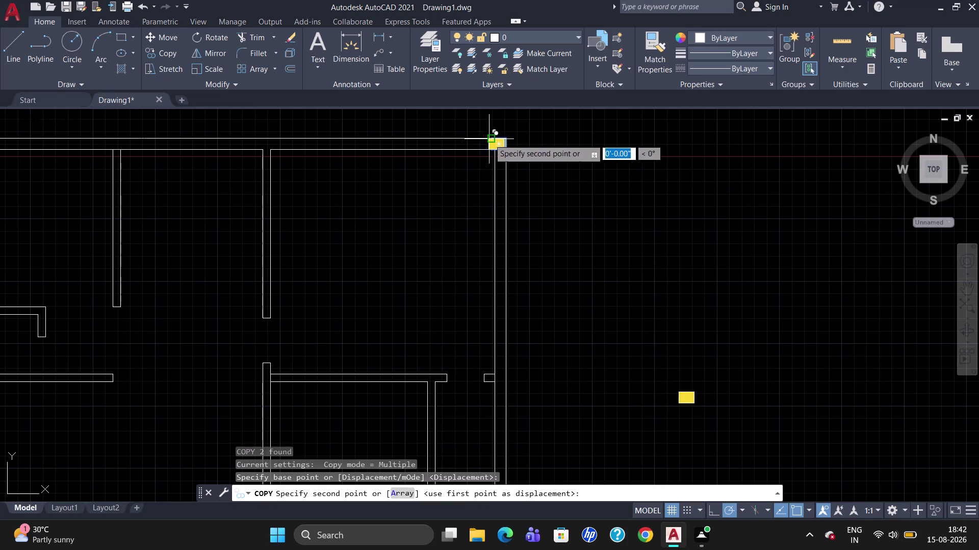
click(260, 138)
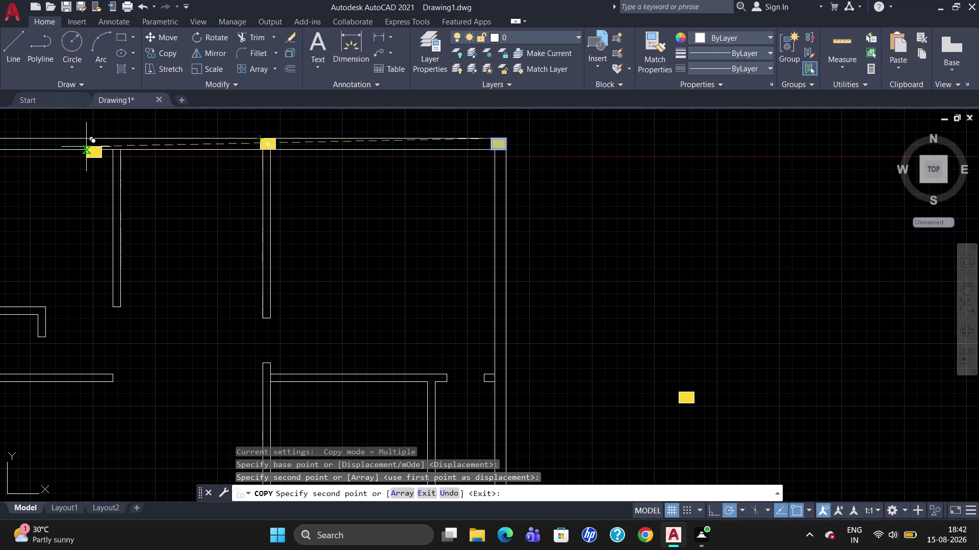
key(Escape)
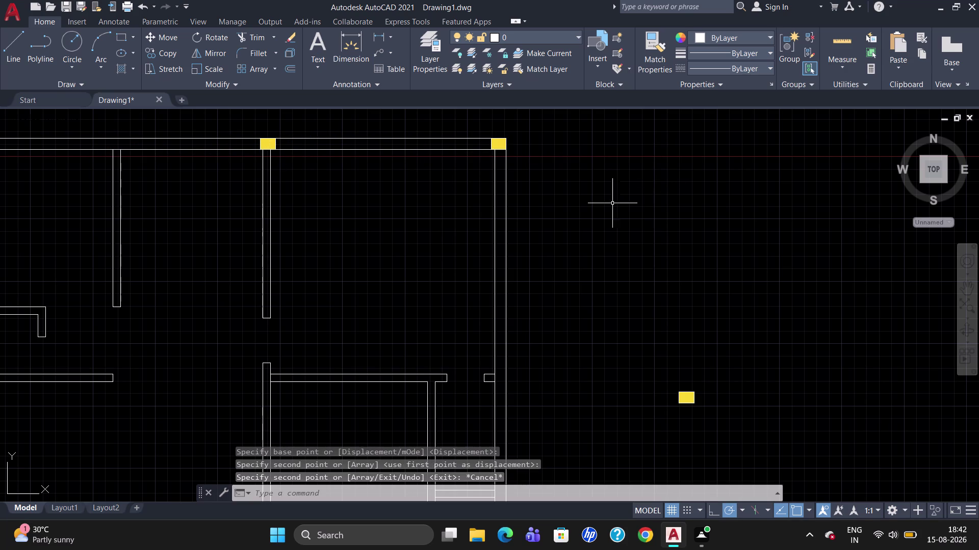
Select the loose right-hand column, abandon a rotation attempt, and start copying it.
drag(687, 401, 687, 409)
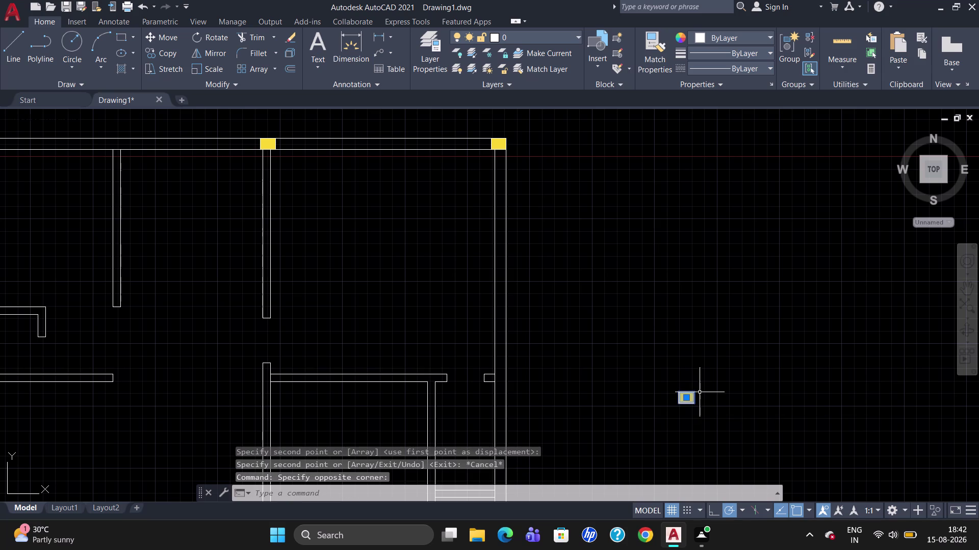
text(RO)
key(Return)
click(687, 395)
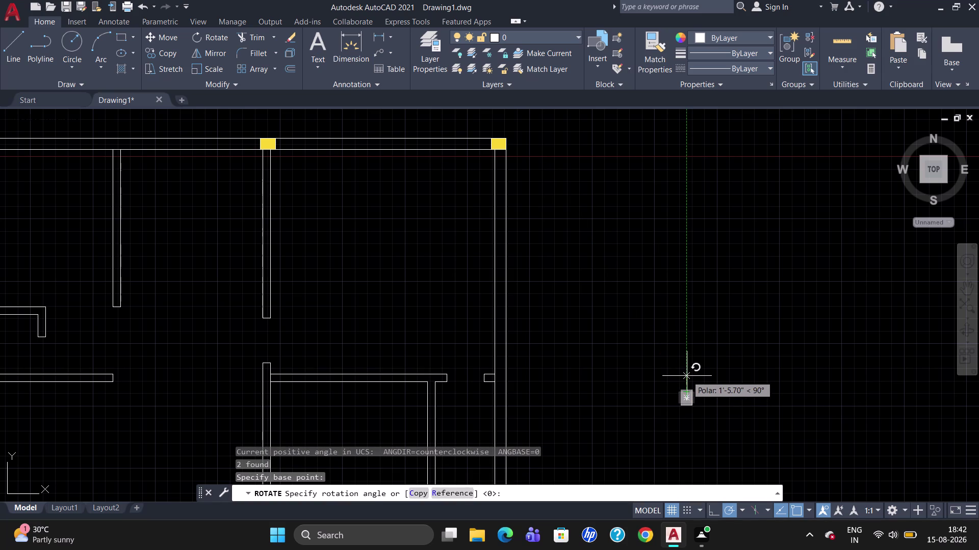
click(686, 376)
key(Escape)
click(687, 397)
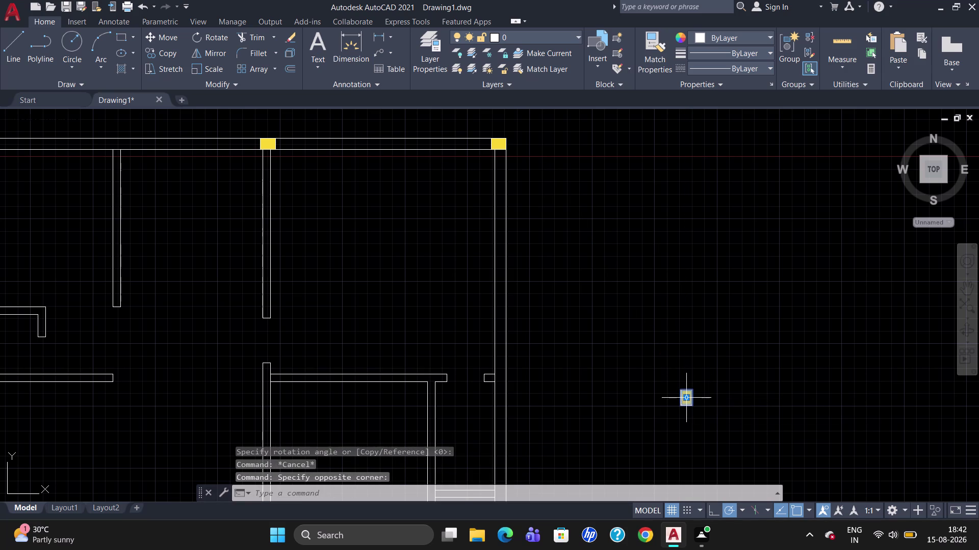
text(CO)
key(Return)
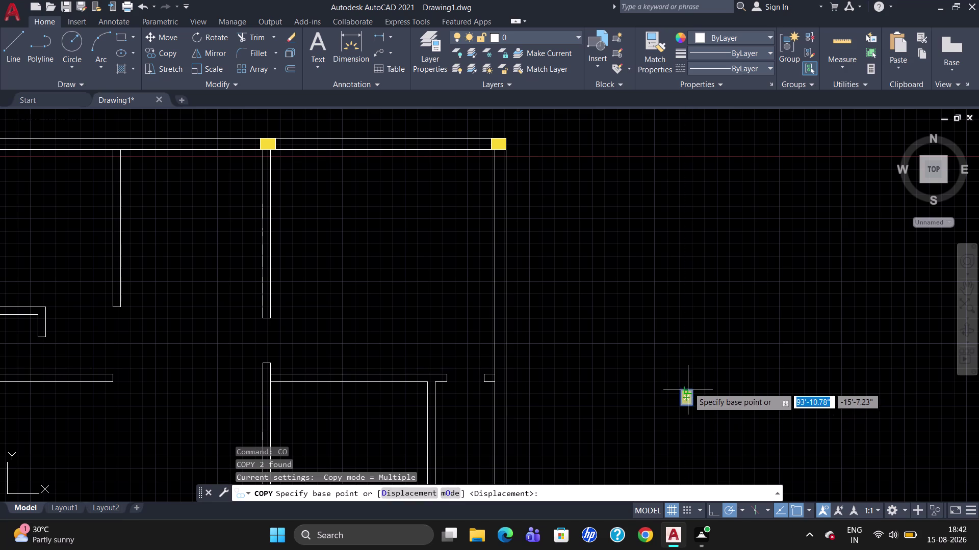
Place column copies at a wall corner, the top-left corner and the left-wall interior junction.
click(678, 394)
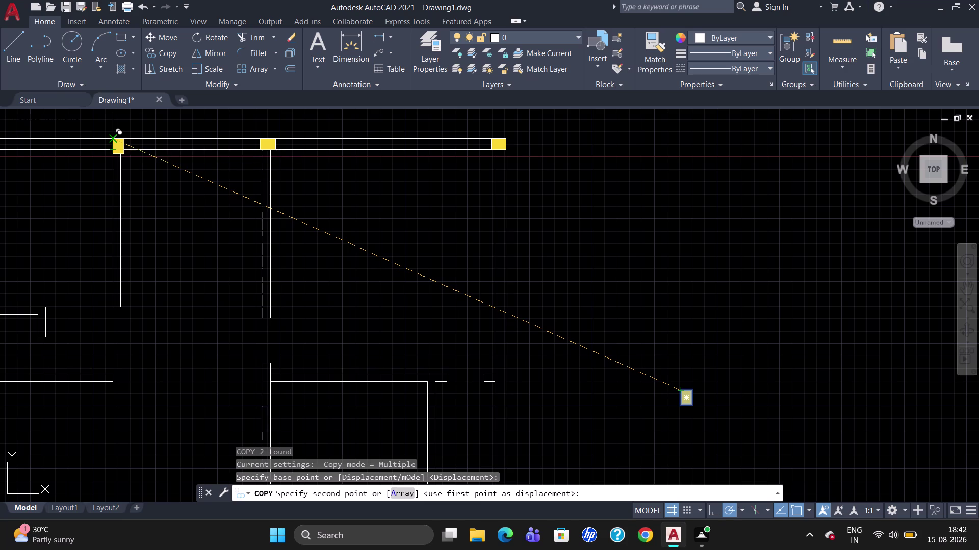
click(111, 141)
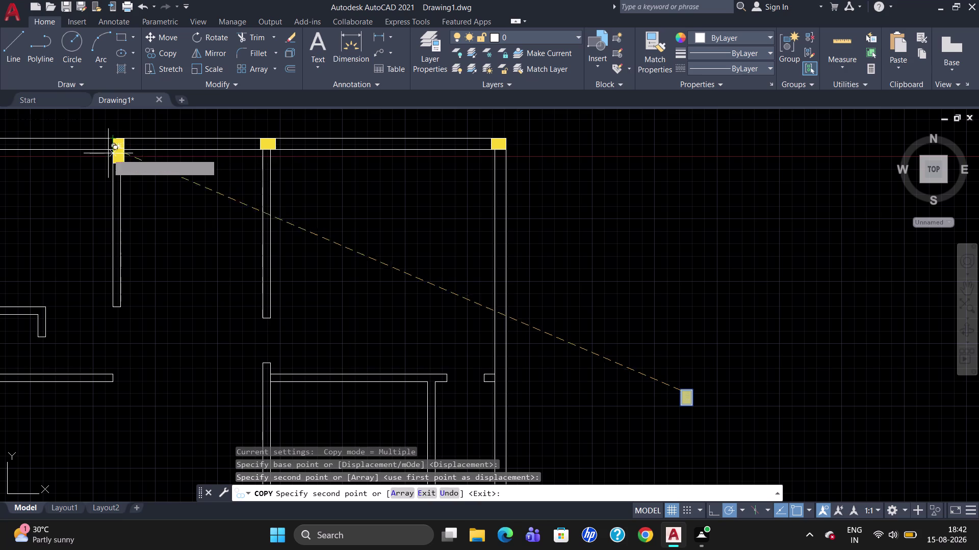
scroll(down, 3)
scroll(up, 3)
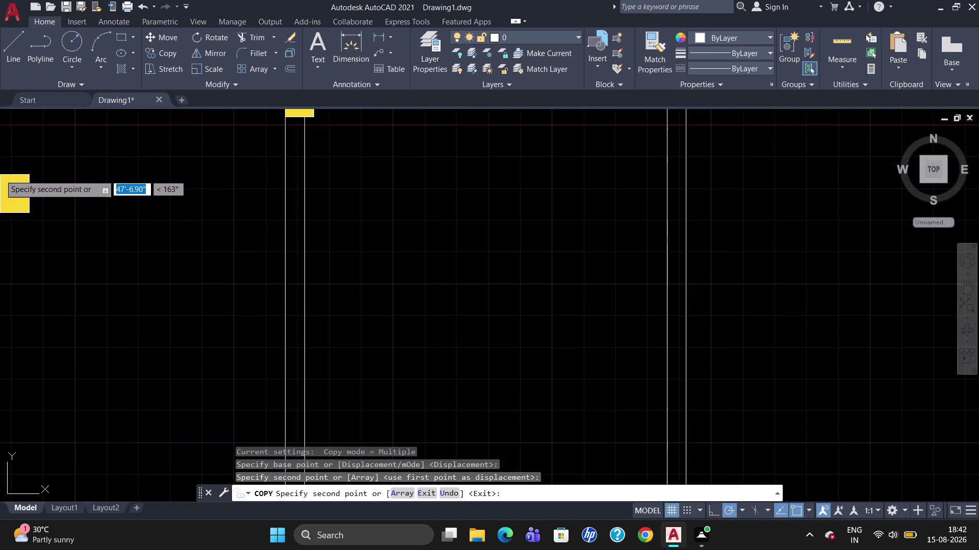
scroll(down, 3)
scroll(up, 3)
scroll(down, 3)
scroll(up, 3)
scroll(down, 3)
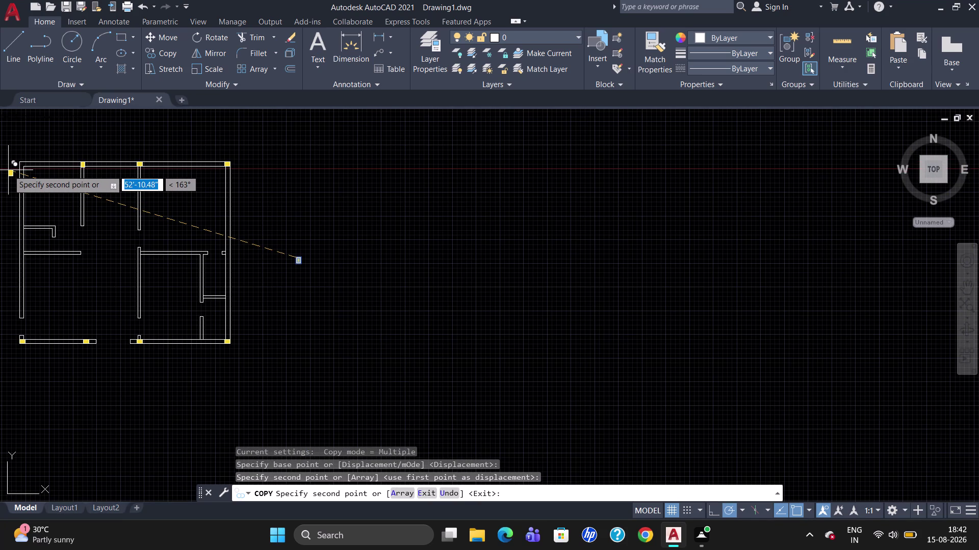
scroll(up, 3)
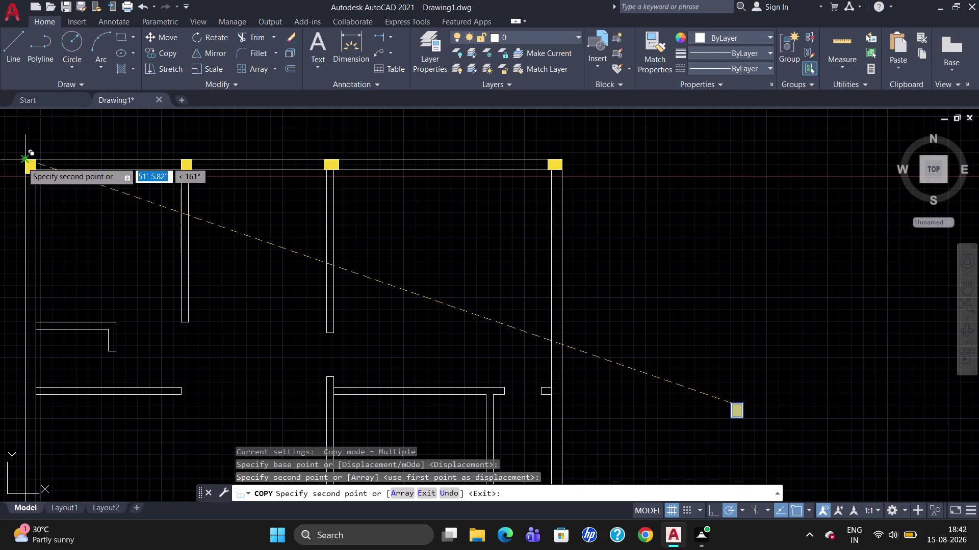
click(26, 162)
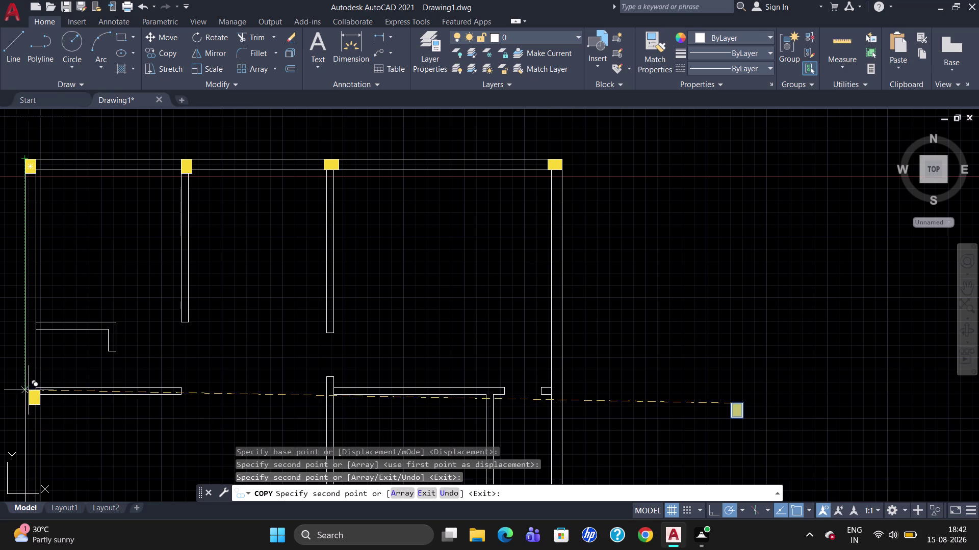
scroll(up, 3)
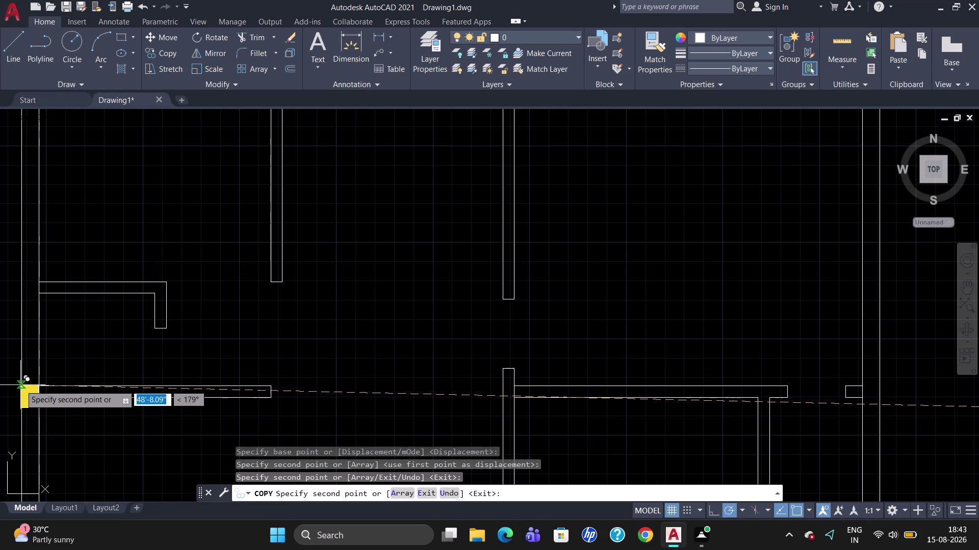
click(20, 386)
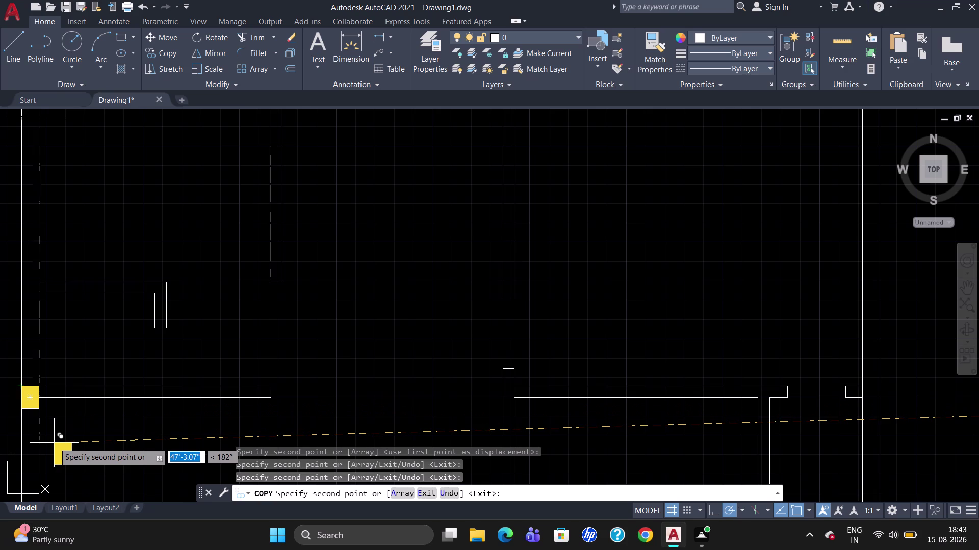
Place more column copies at the interior wall junction and the right wall junction.
scroll(down, 3)
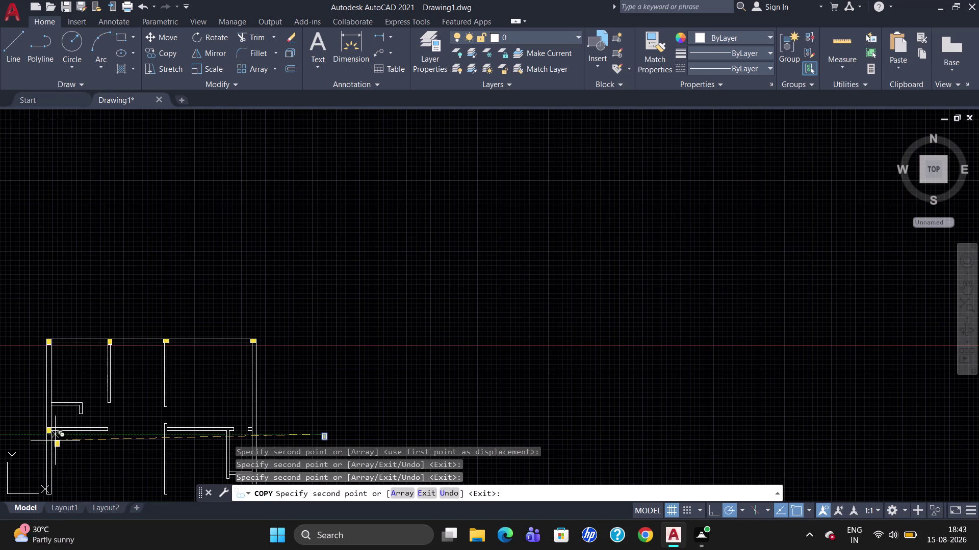
scroll(down, 3)
scroll(up, 3)
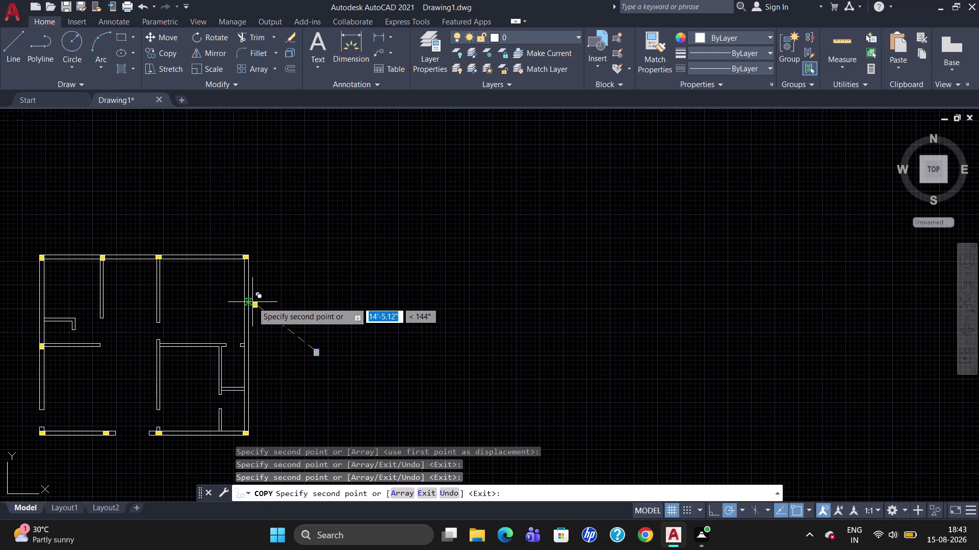
scroll(up, 3)
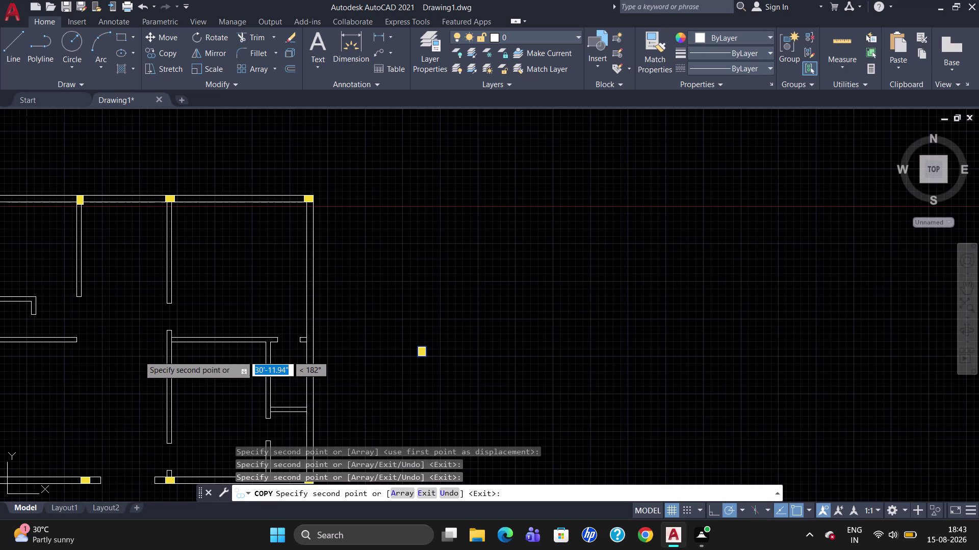
scroll(up, 3)
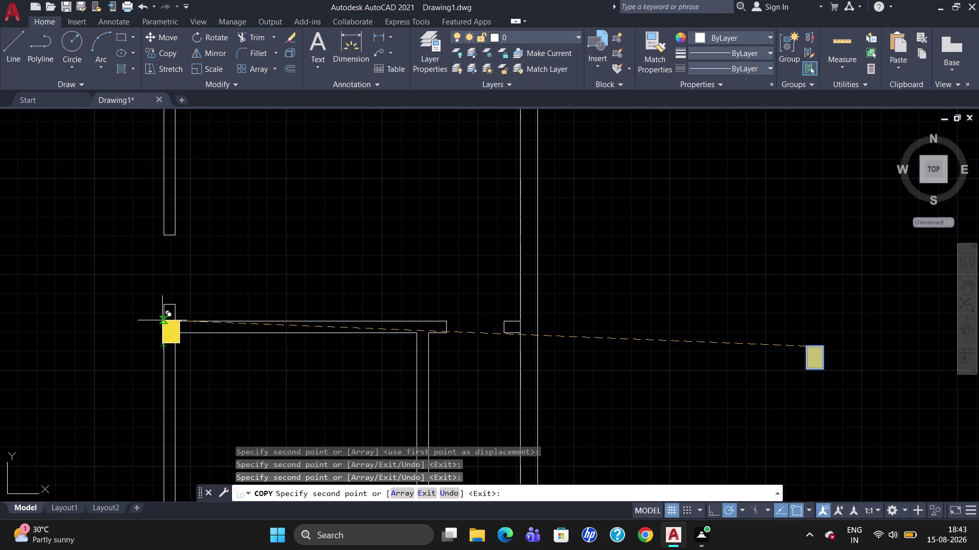
scroll(up, 3)
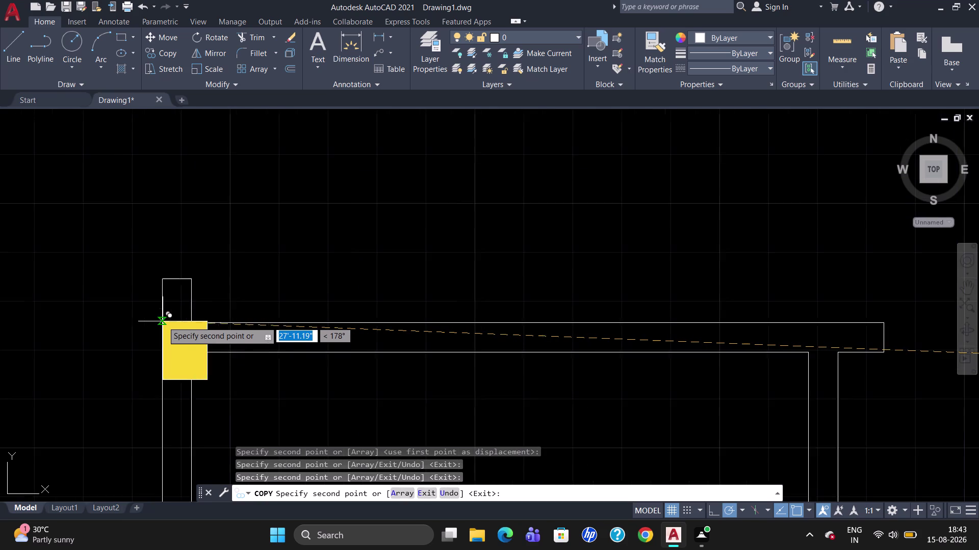
scroll(up, 3)
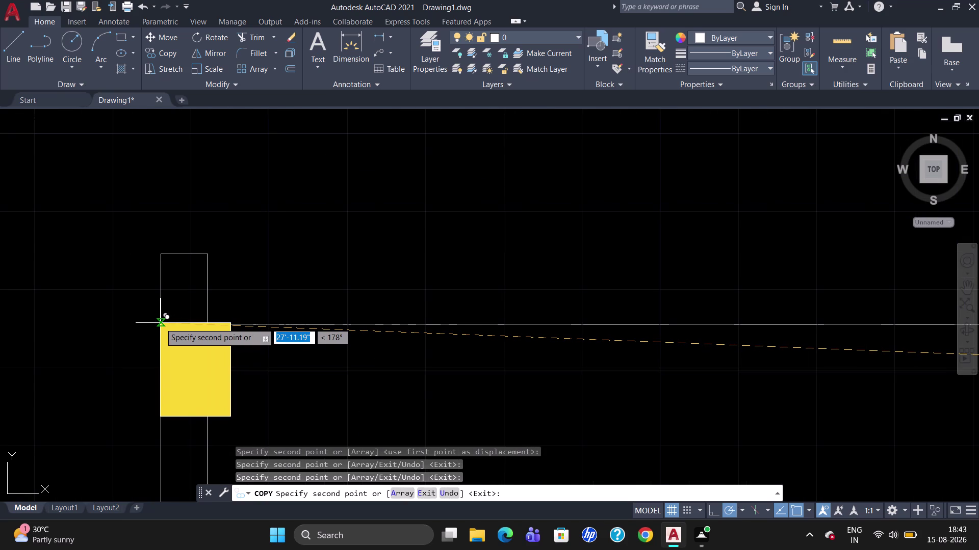
click(160, 323)
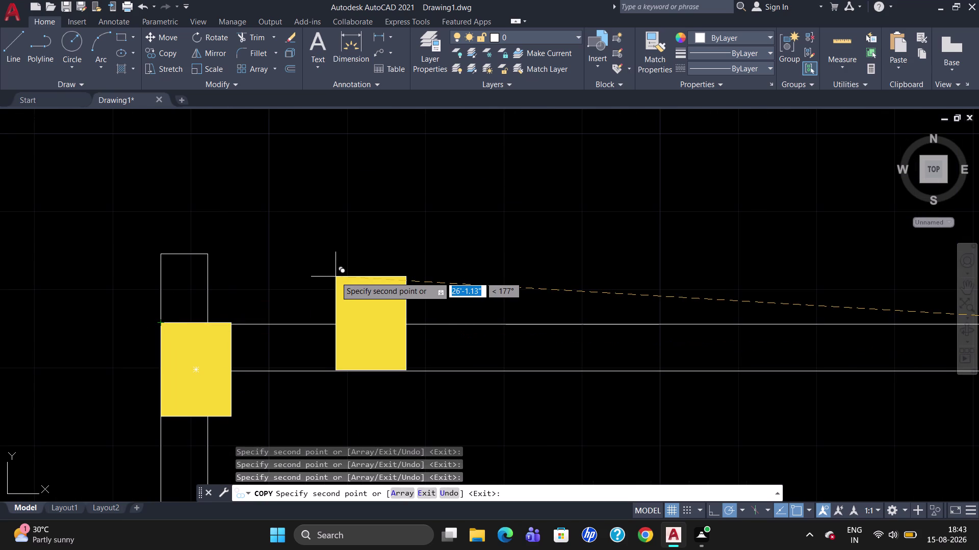
scroll(down, 3)
scroll(down, 3)
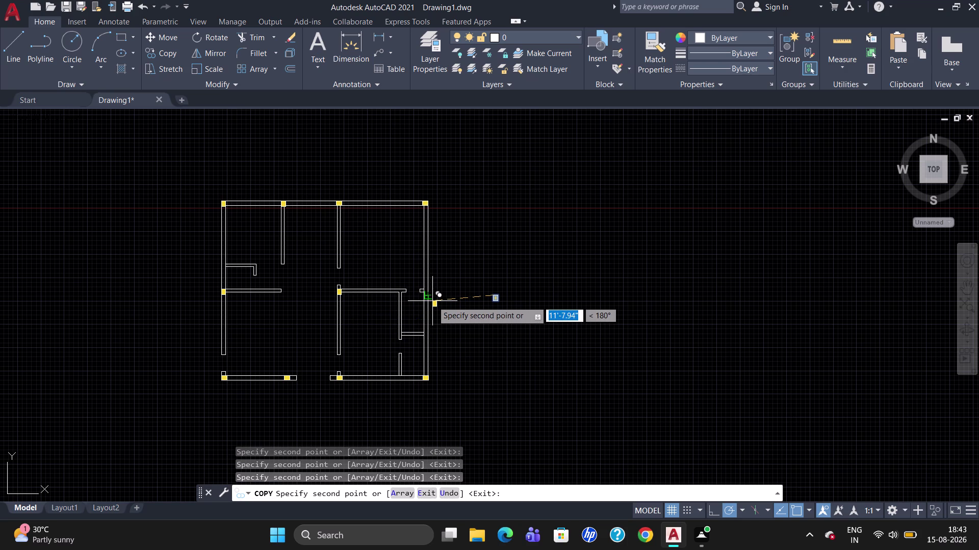
scroll(up, 3)
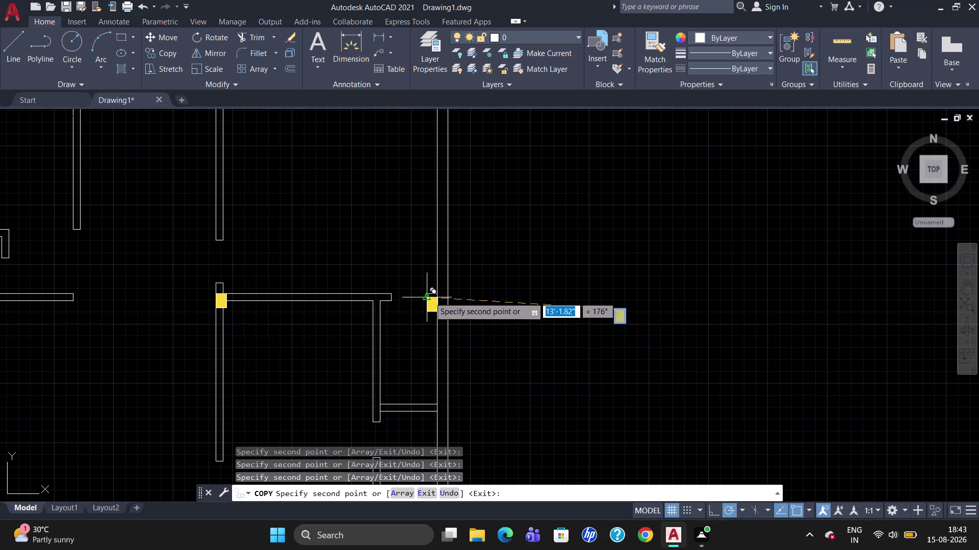
scroll(up, 3)
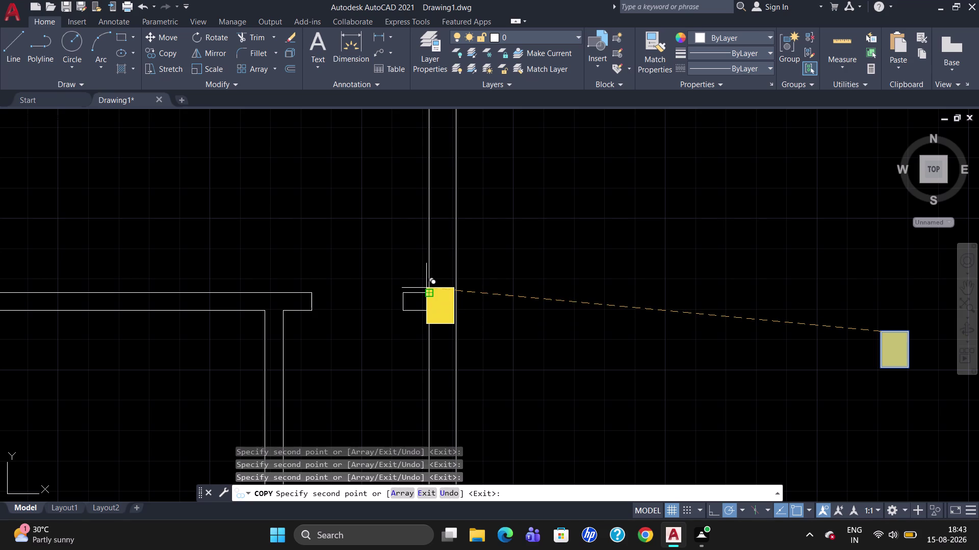
click(428, 288)
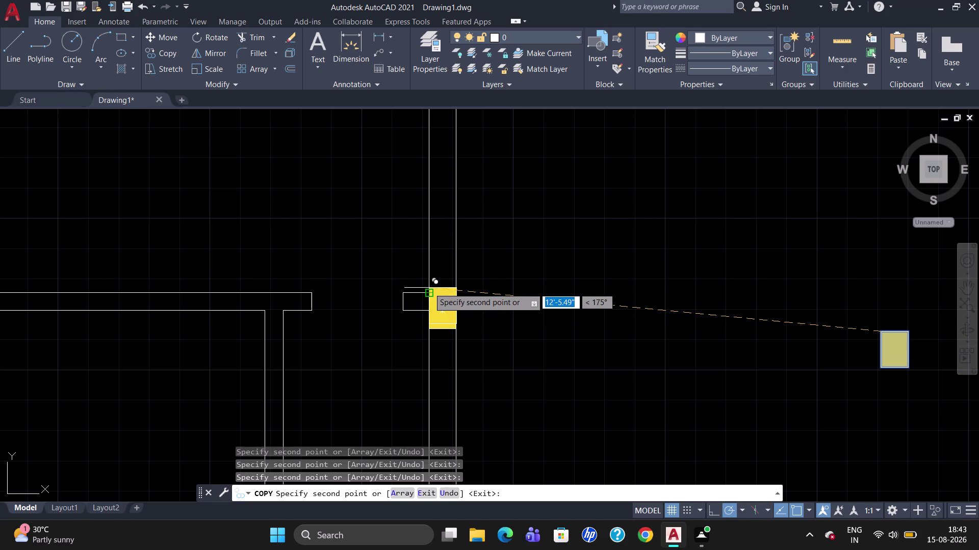
scroll(down, 3)
scroll(up, 3)
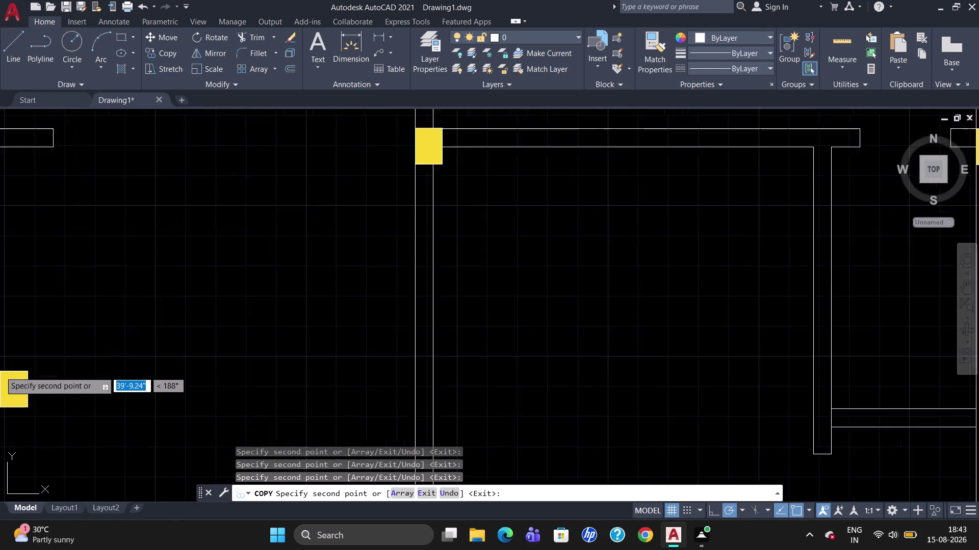
scroll(up, 3)
scroll(down, 3)
scroll(up, 3)
scroll(down, 3)
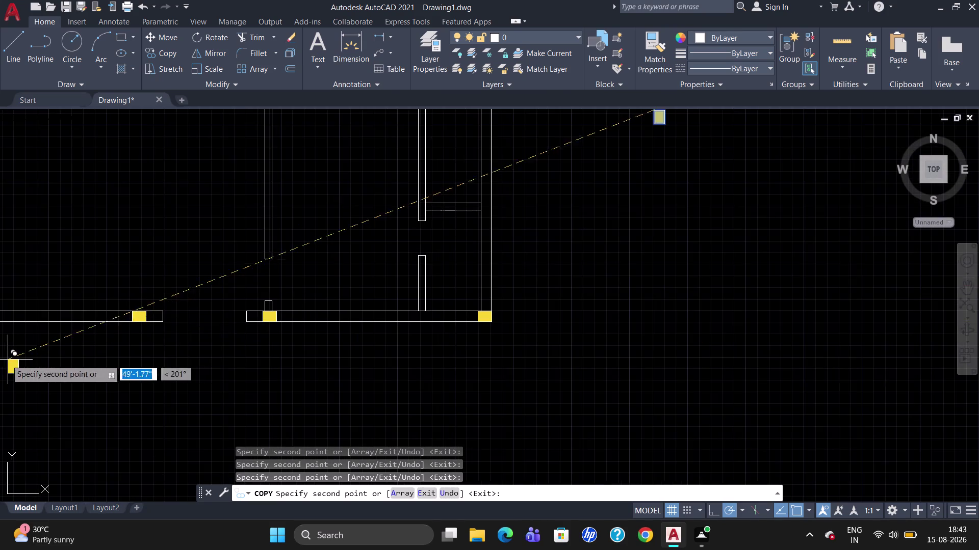
scroll(up, 3)
scroll(down, 3)
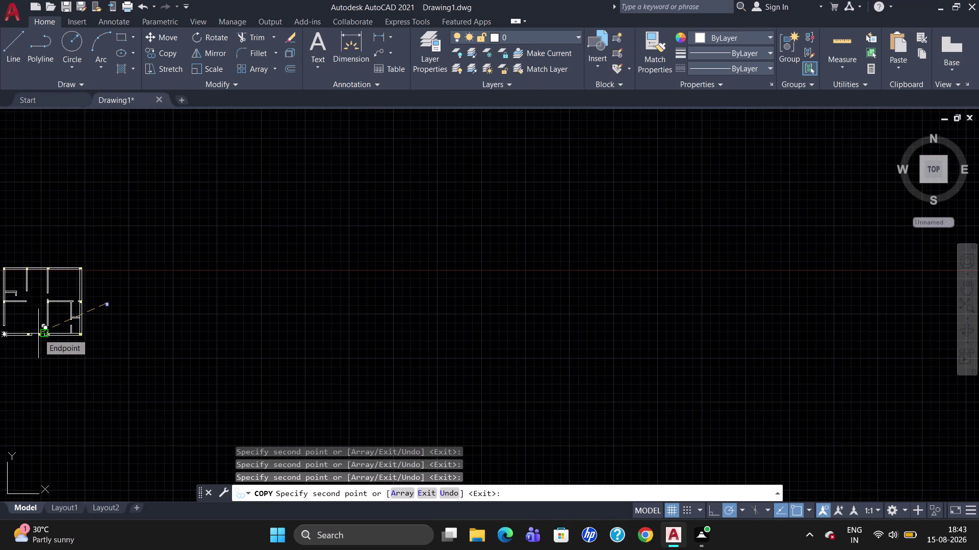
scroll(up, 3)
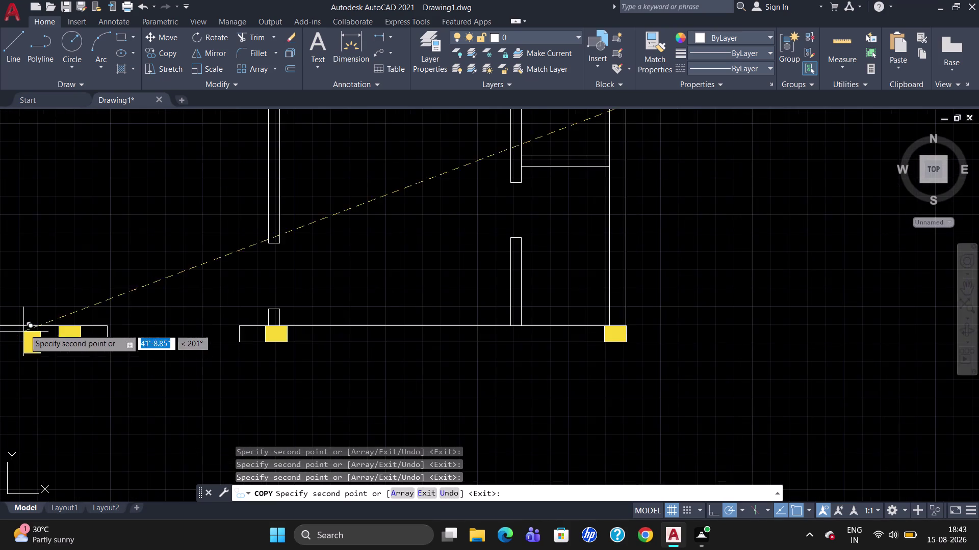
scroll(down, 3)
scroll(up, 3)
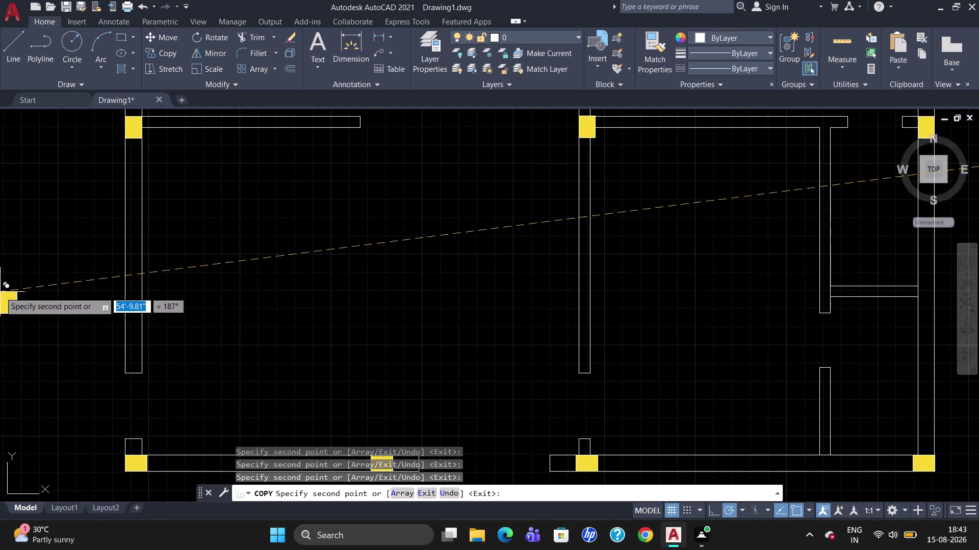
scroll(down, 3)
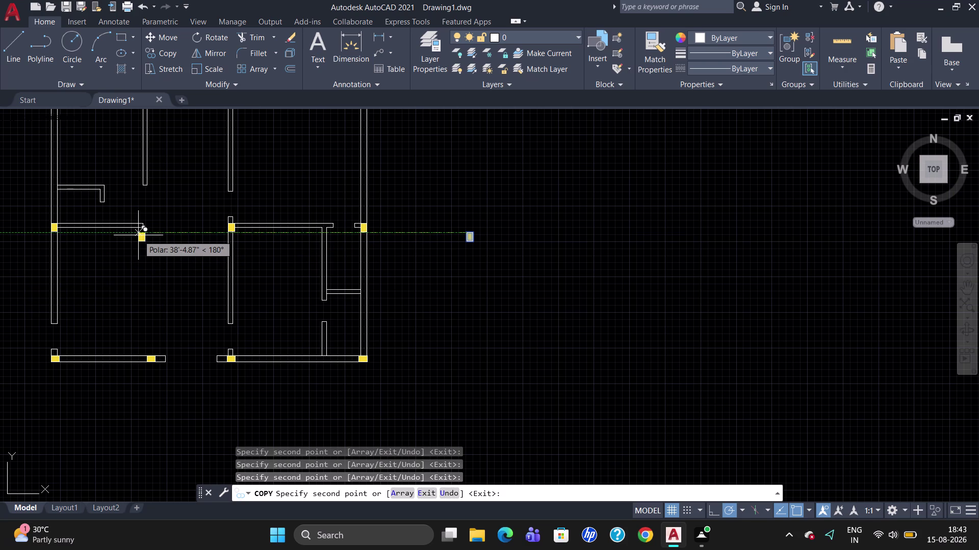
key(Escape)
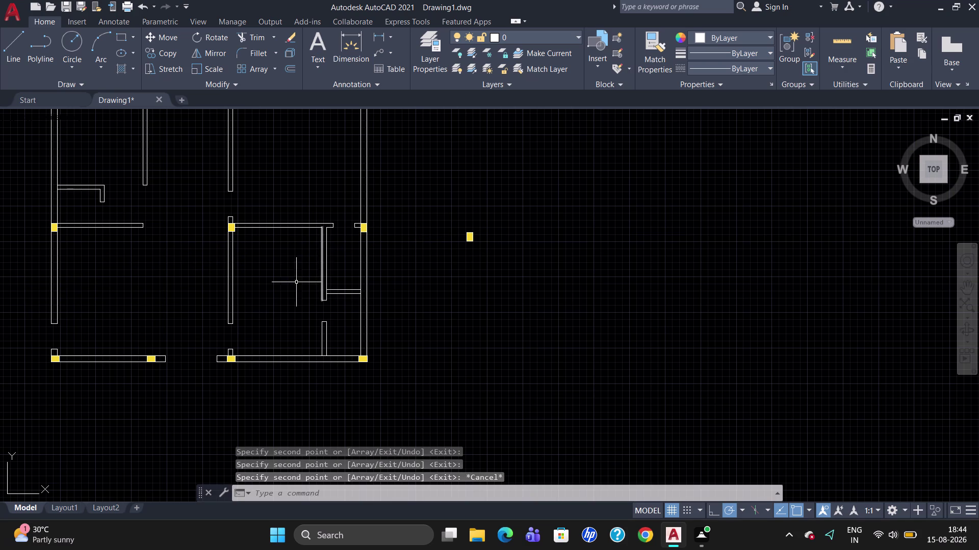
Copy the bottom-wall column to the end of the interior wall.
click(149, 361)
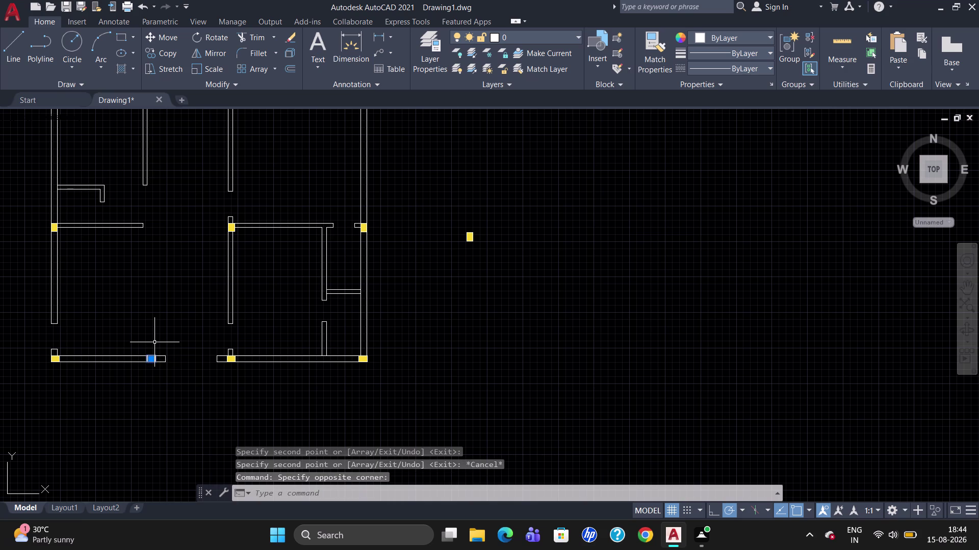
text(CO)
key(Return)
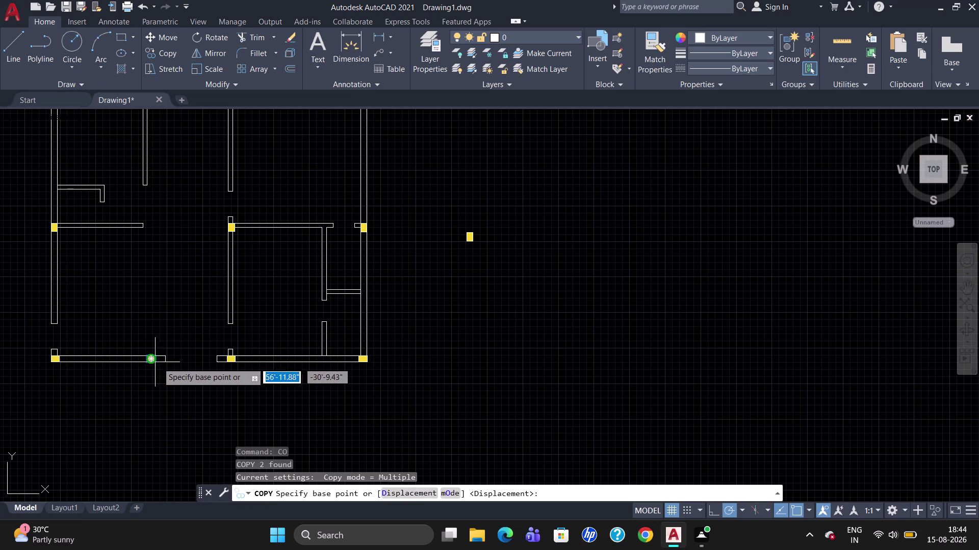
click(150, 357)
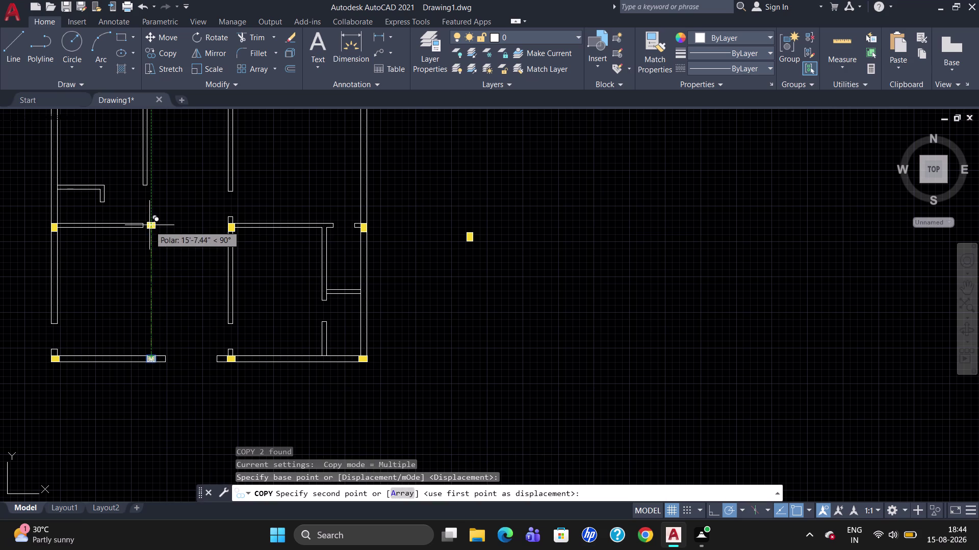
scroll(up, 3)
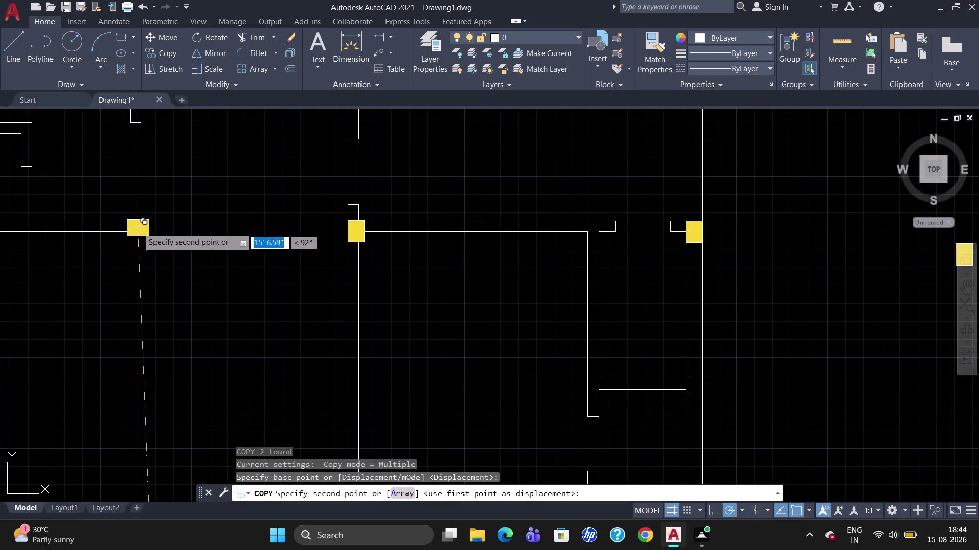
click(137, 226)
key(Escape)
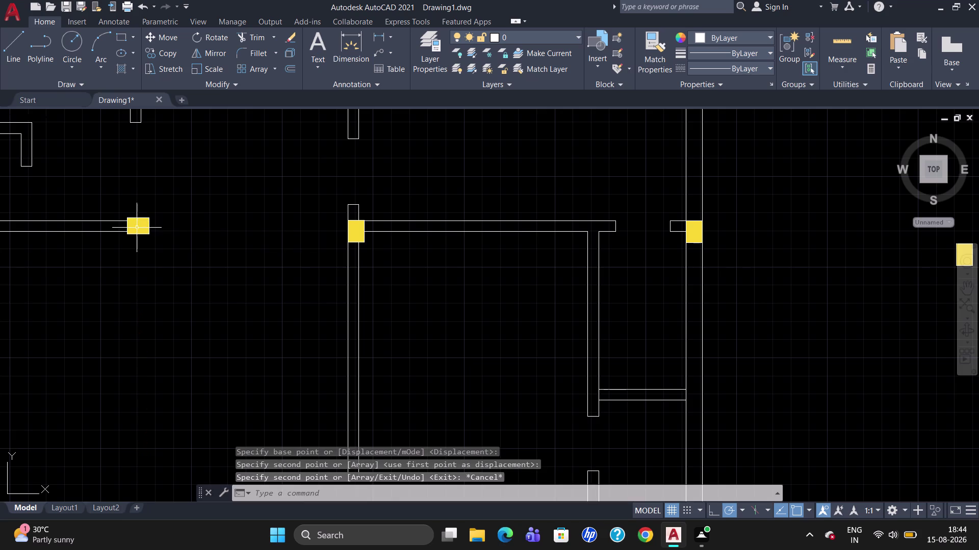
scroll(down, 3)
scroll(up, 3)
scroll(down, 3)
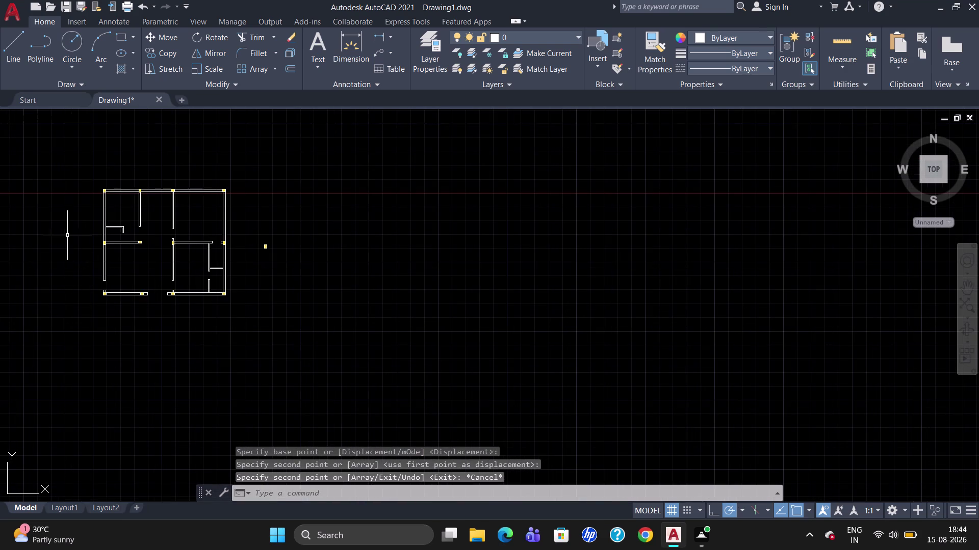
scroll(up, 3)
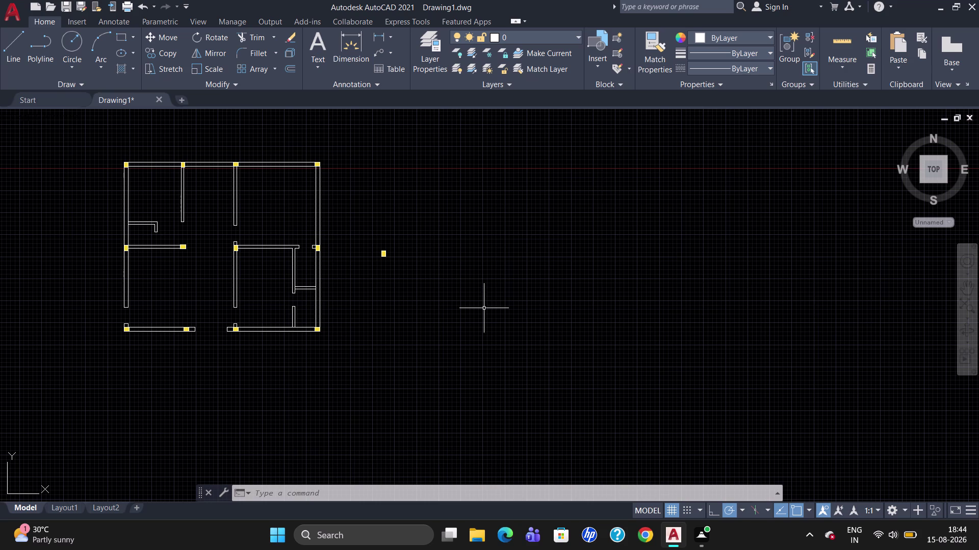
Delete the stray yellow square beside the plan and switch the grid off.
drag(406, 275, 367, 265)
key(Delete)
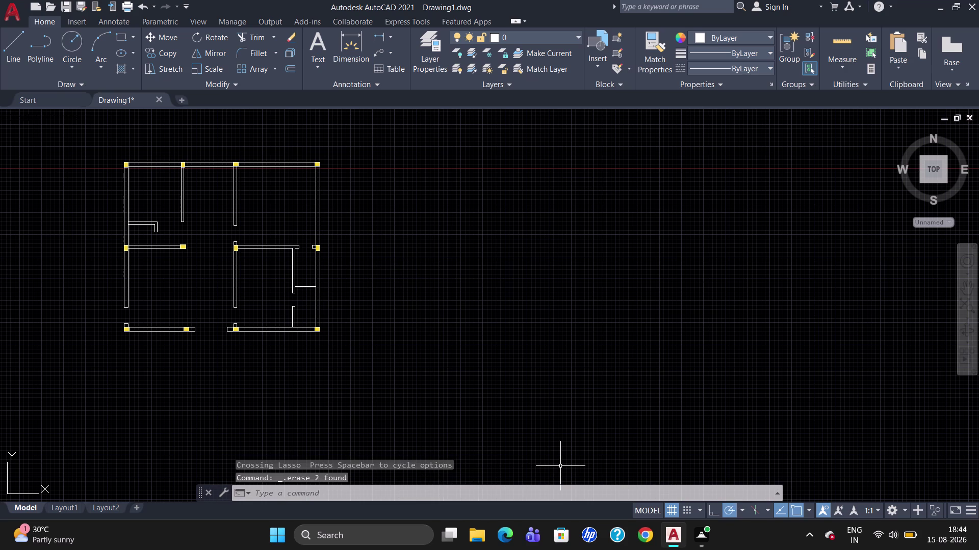
click(675, 506)
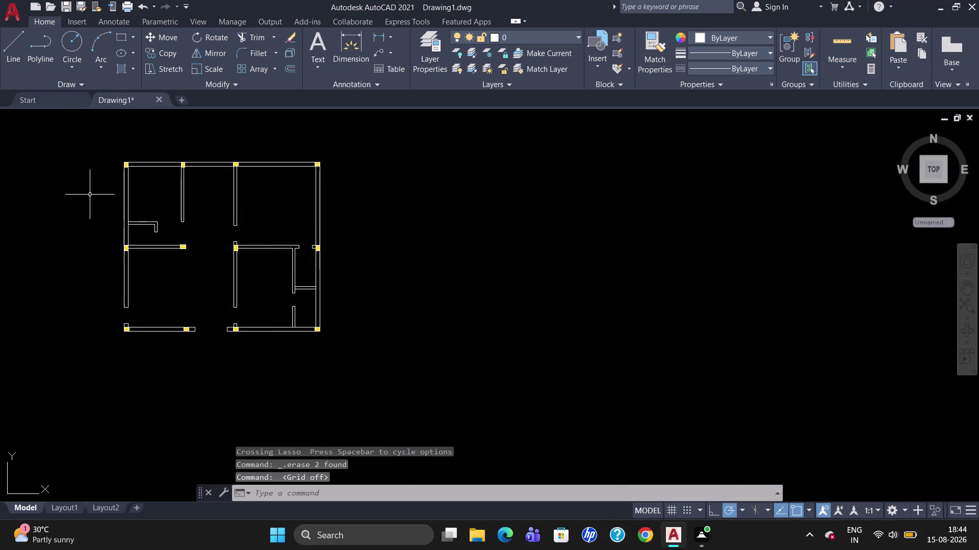
scroll(up, 3)
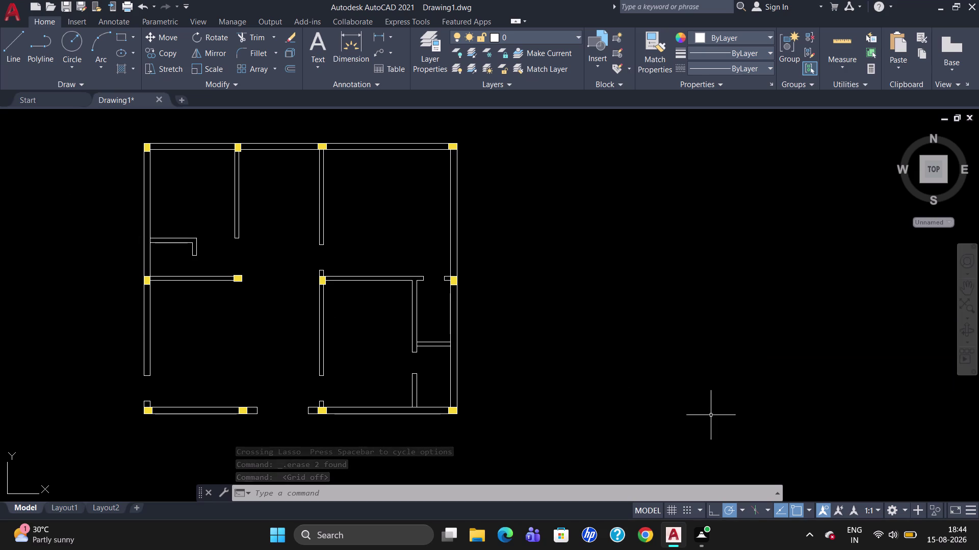
Draw a 54" (4'-6") by 9" rectangle right of the floor plan.
text(REC)
key(Return)
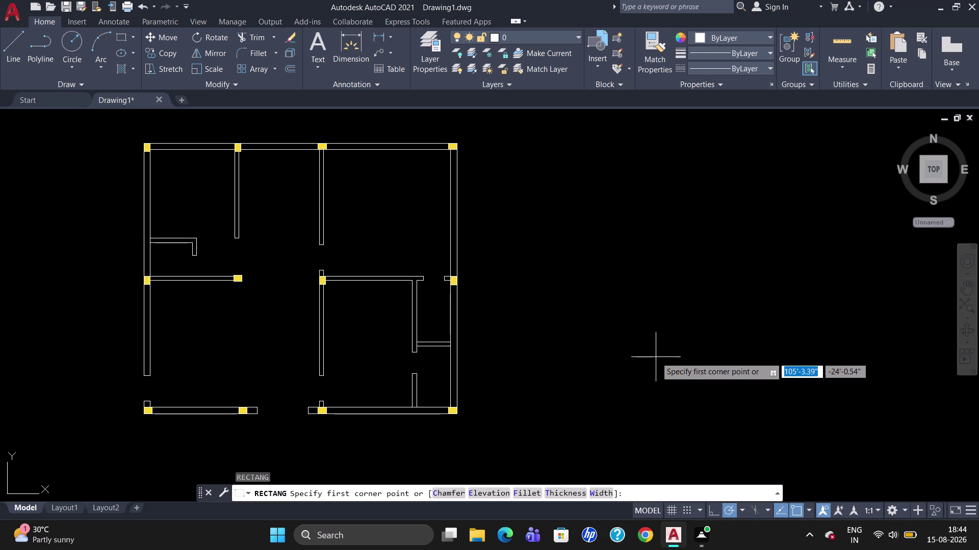
click(616, 281)
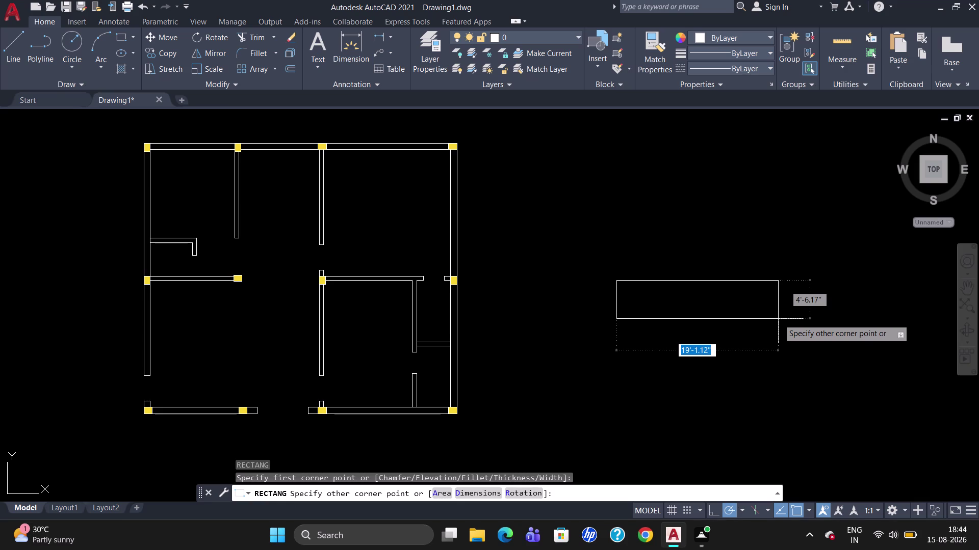
text(54)
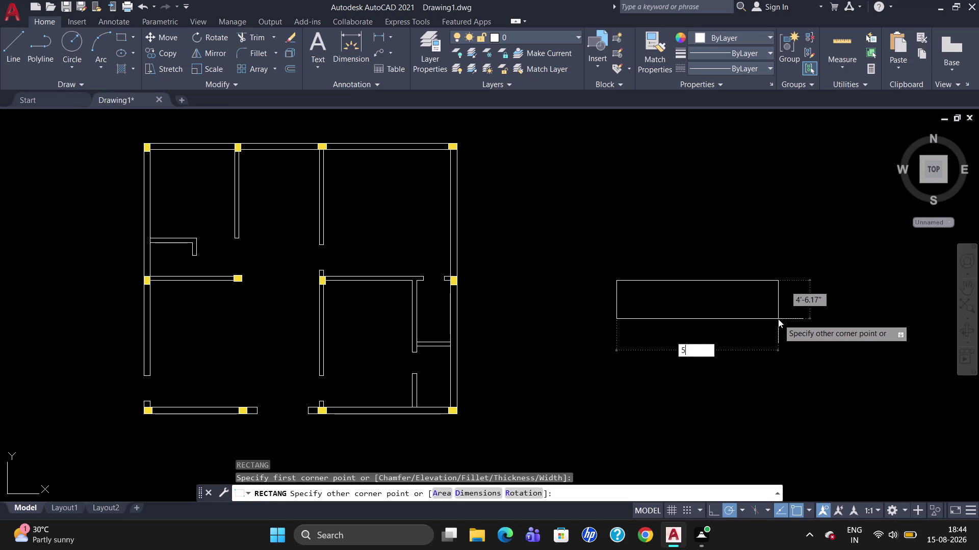
key(shift+quotedbl)
key(Tab)
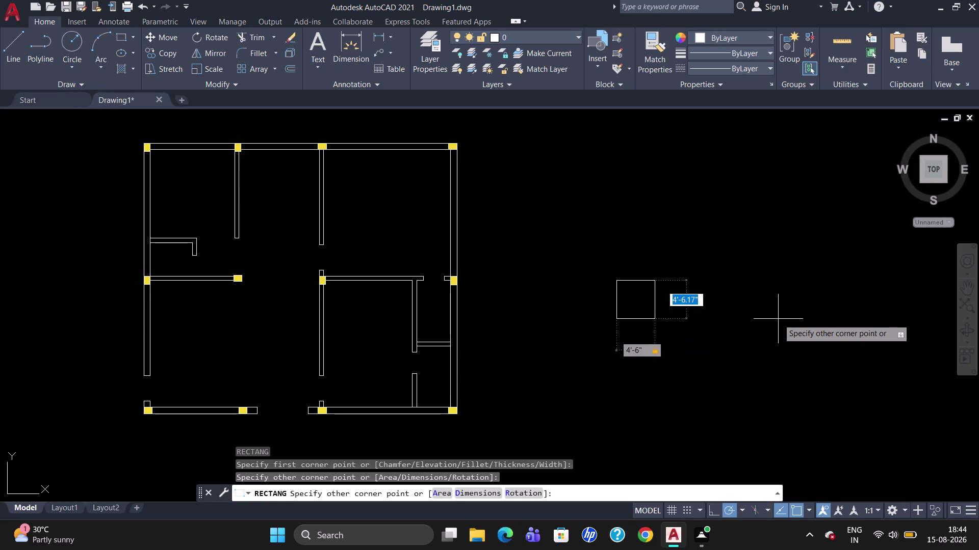
text(9")
key(Return)
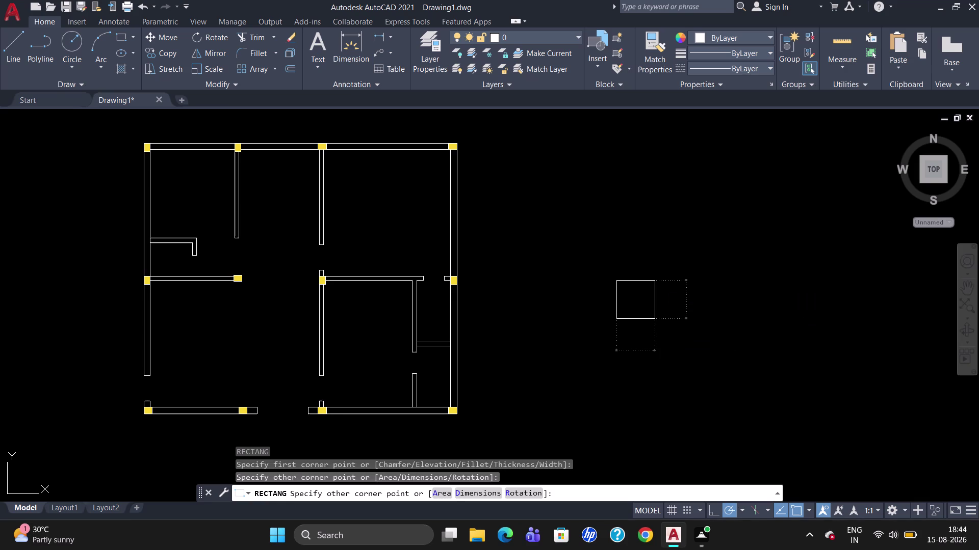
scroll(up, 3)
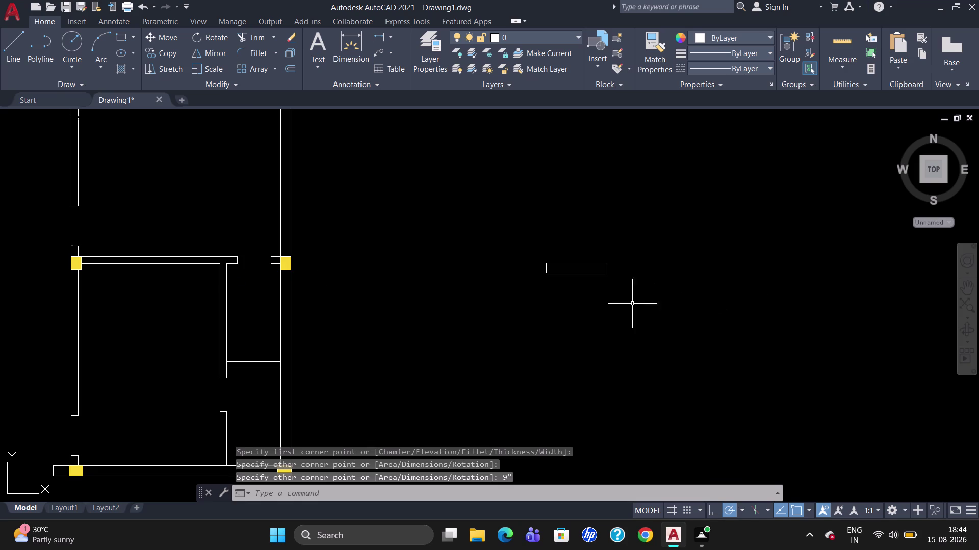
scroll(up, 3)
scroll(down, 3)
scroll(down, 3)
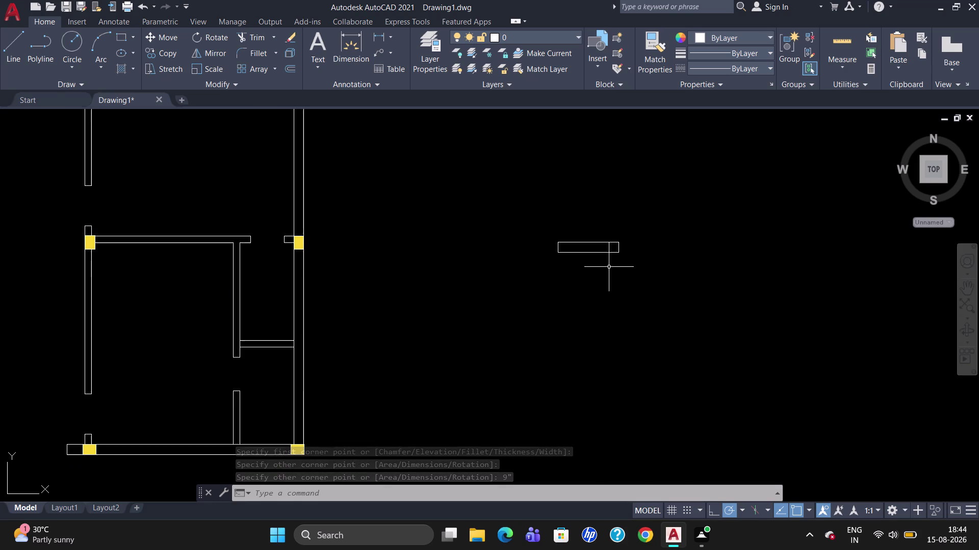
Set the point style to X markers, sized 5 in absolute units.
text(P)
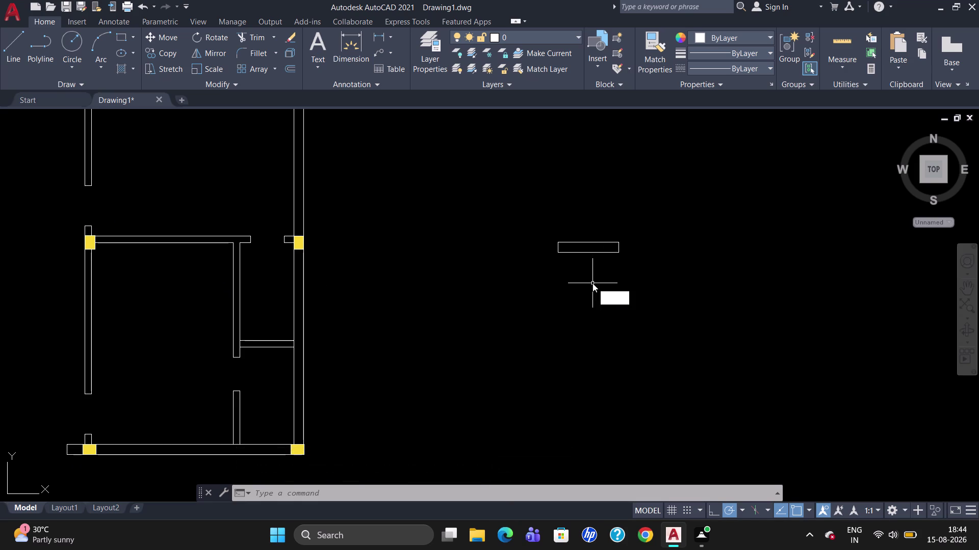
text(DTYPE)
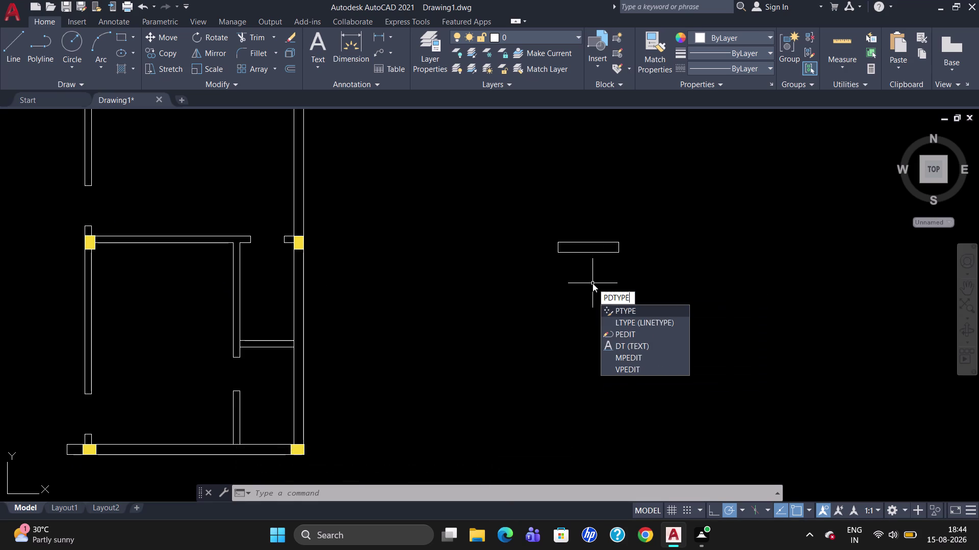
key(Return)
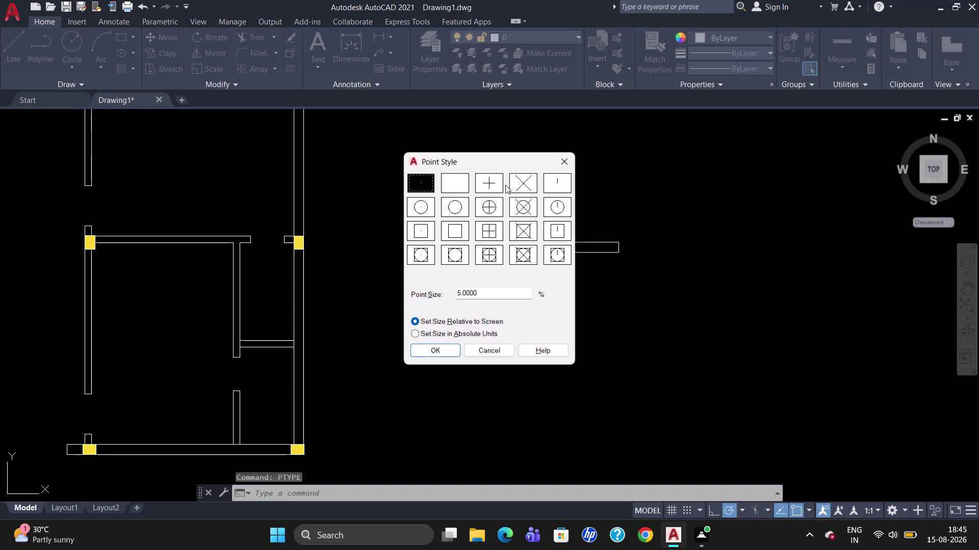
click(518, 182)
click(434, 357)
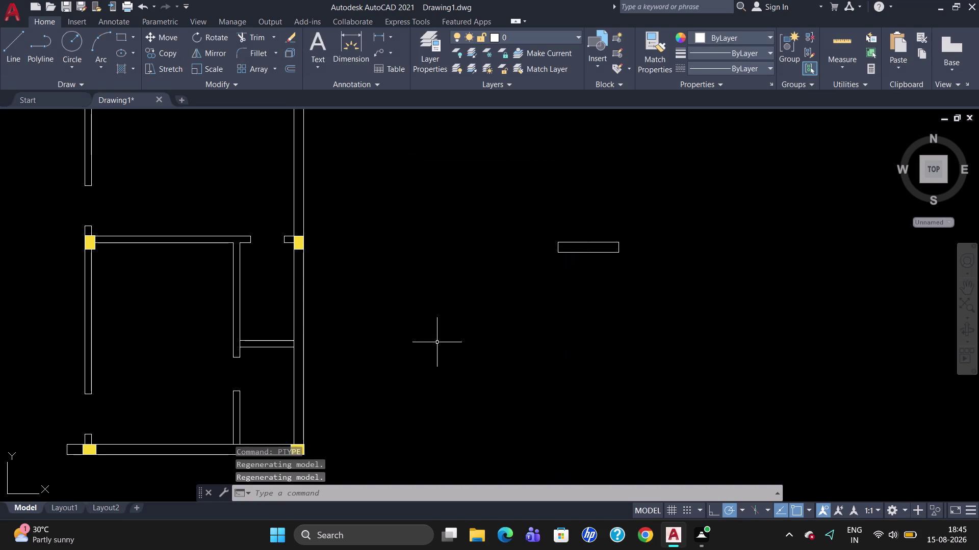
text(PDTY)
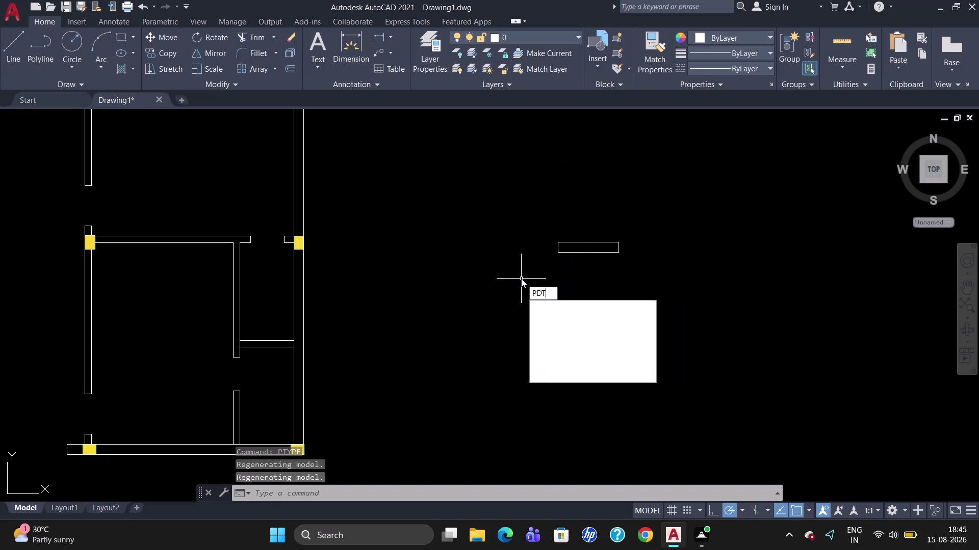
text(PE)
key(Return)
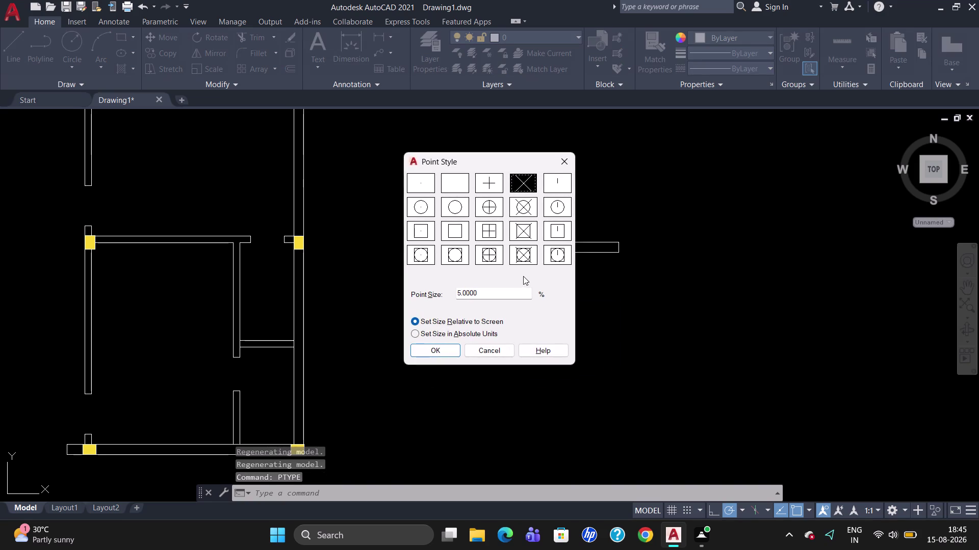
click(414, 336)
click(420, 349)
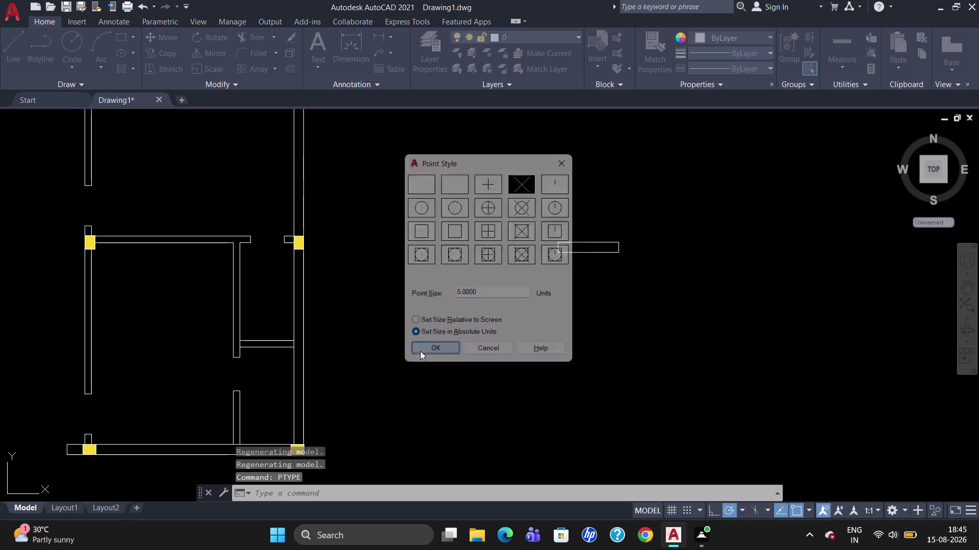
scroll(up, 3)
scroll(down, 3)
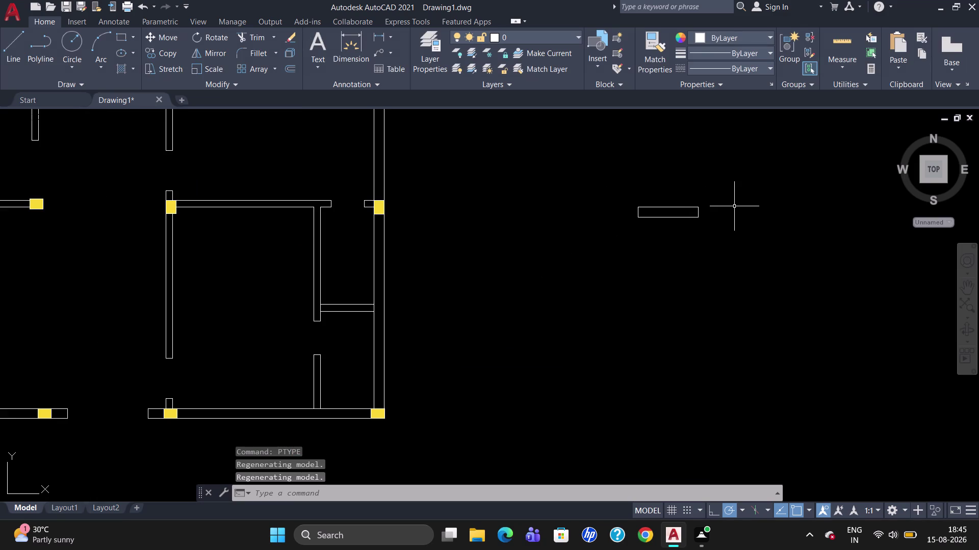
key(l)
key(Return)
text(M2)
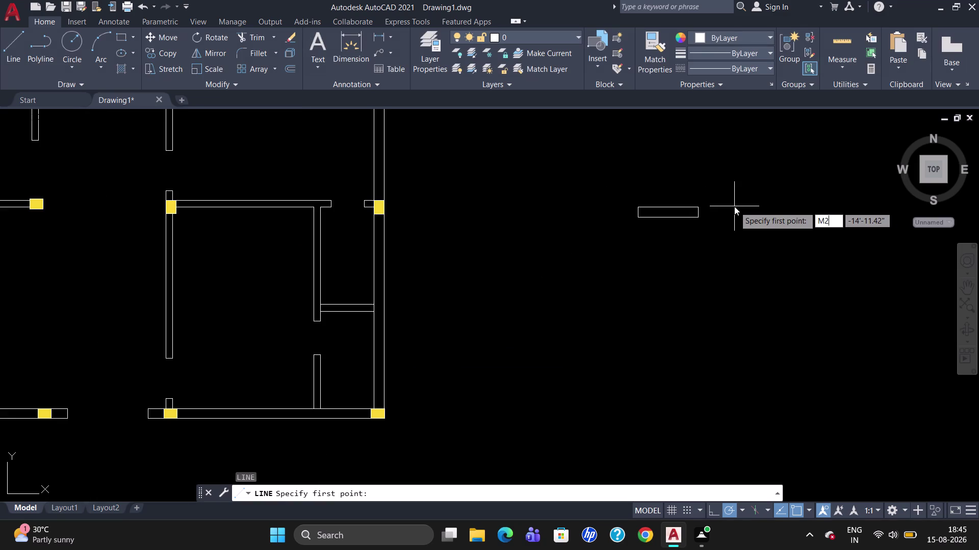
text(P)
key(Return)
scroll(up, 3)
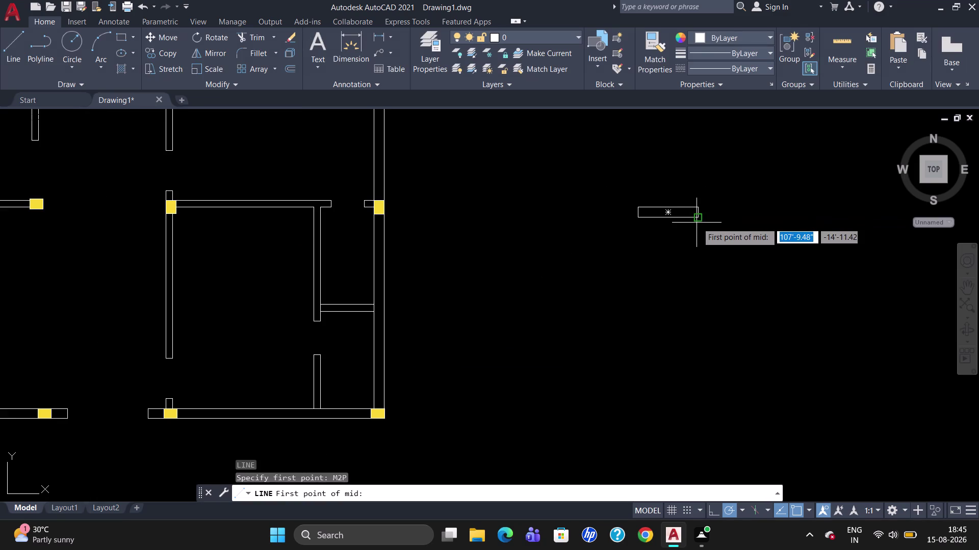
scroll(up, 3)
click(707, 175)
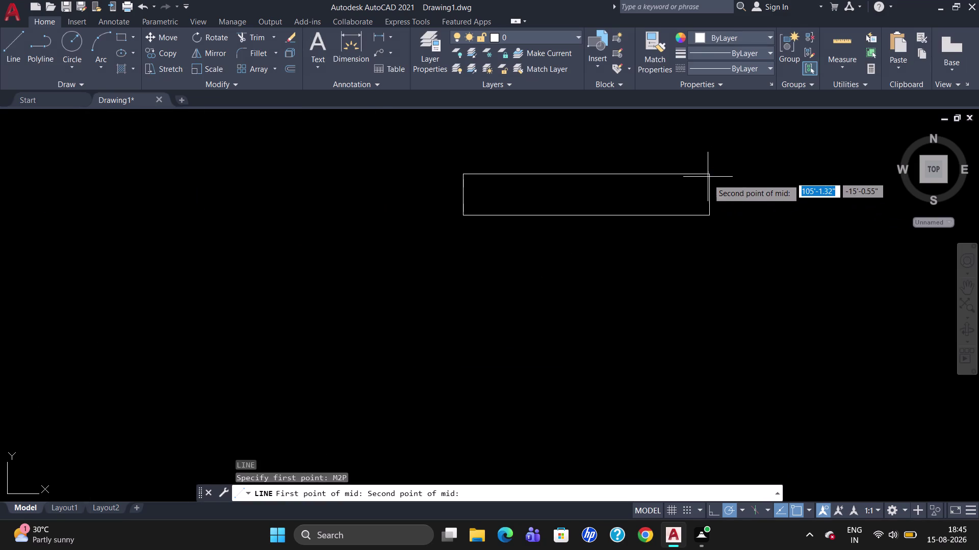
click(709, 216)
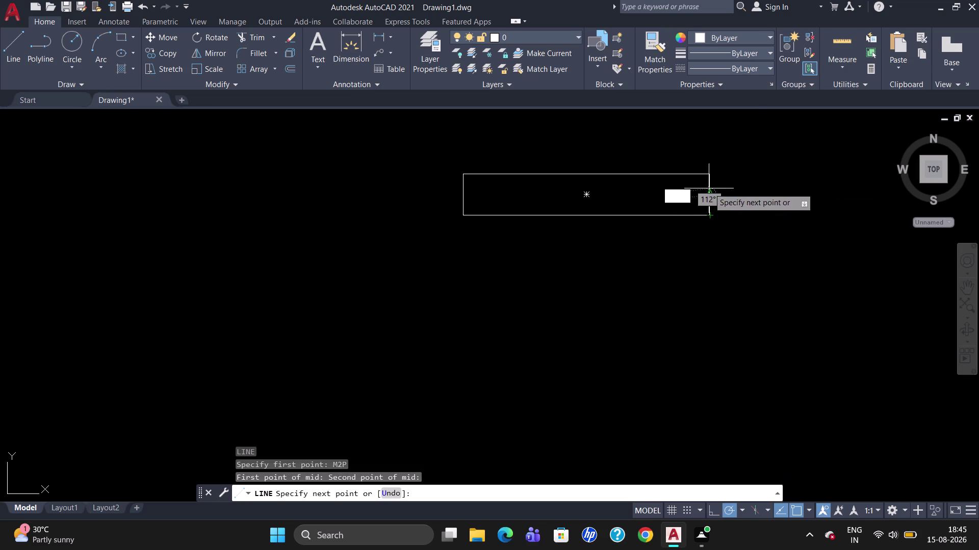
key(Escape)
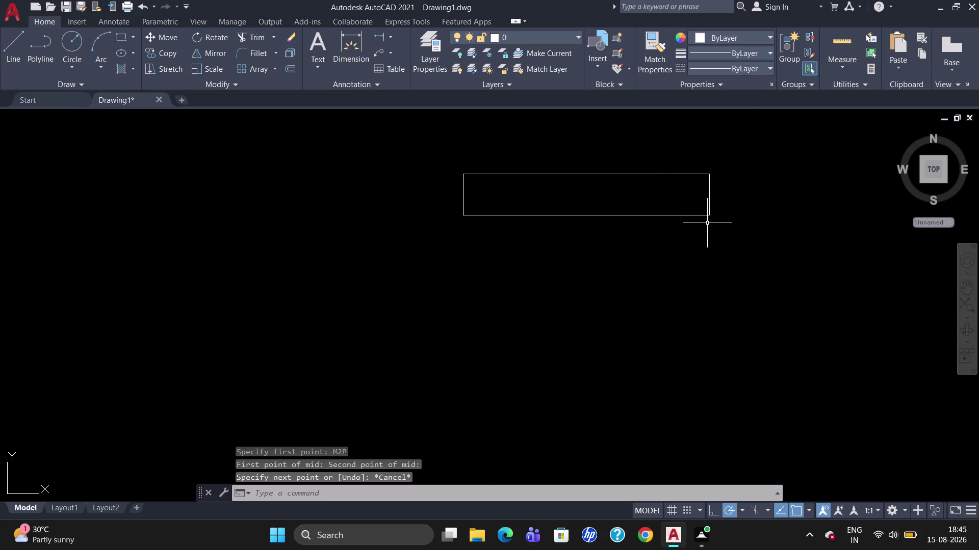
text(DIV)
Explode the window rectangle into separate lines, abandoning early divide attempts.
key(Return)
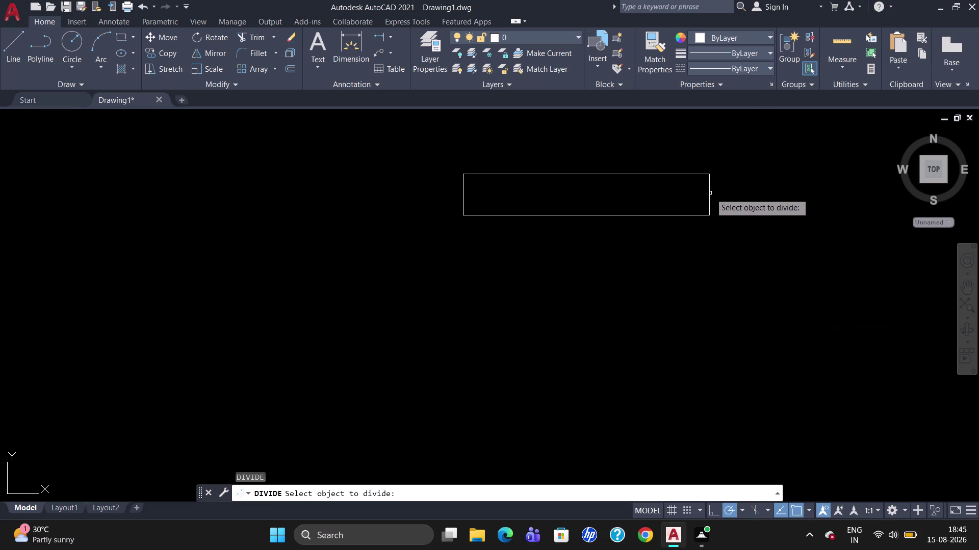
key(Escape)
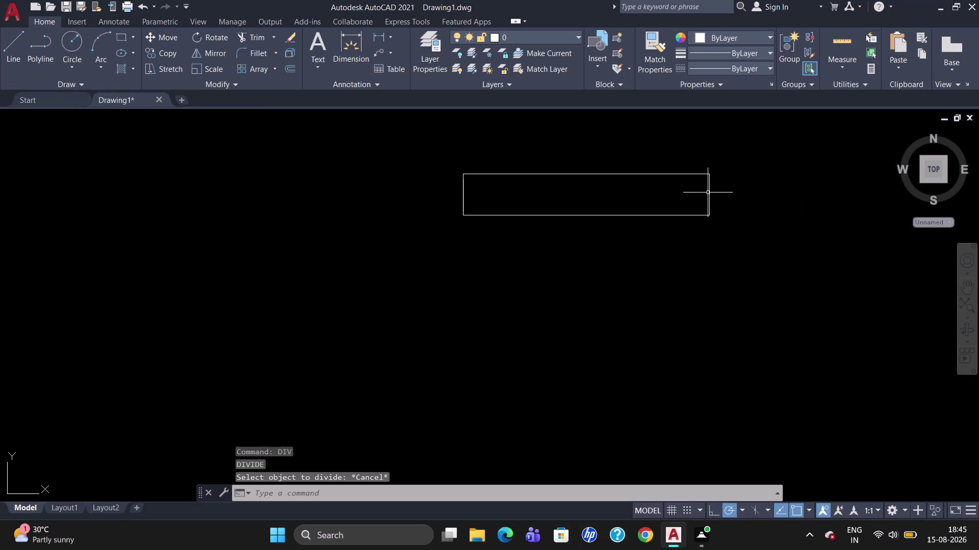
click(709, 192)
key(x)
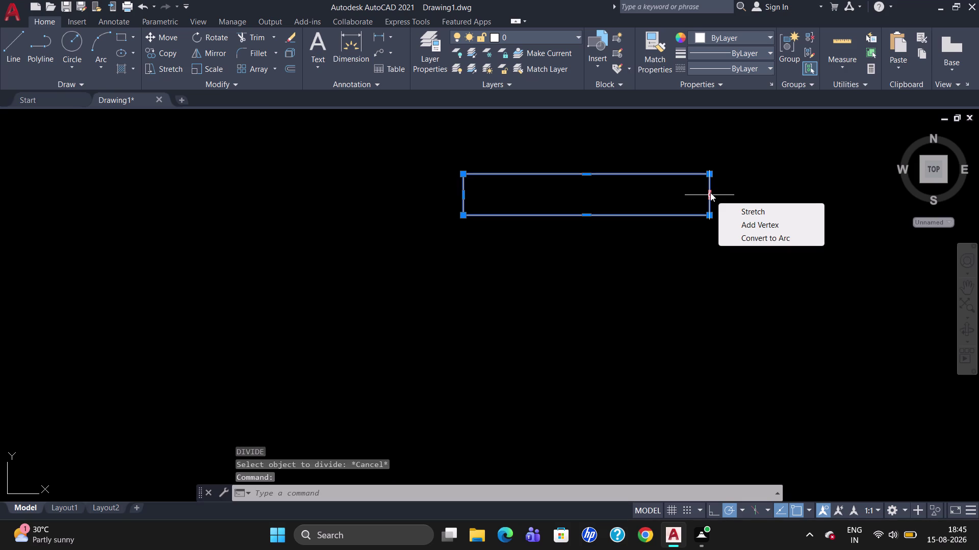
key(Return)
key(Return)
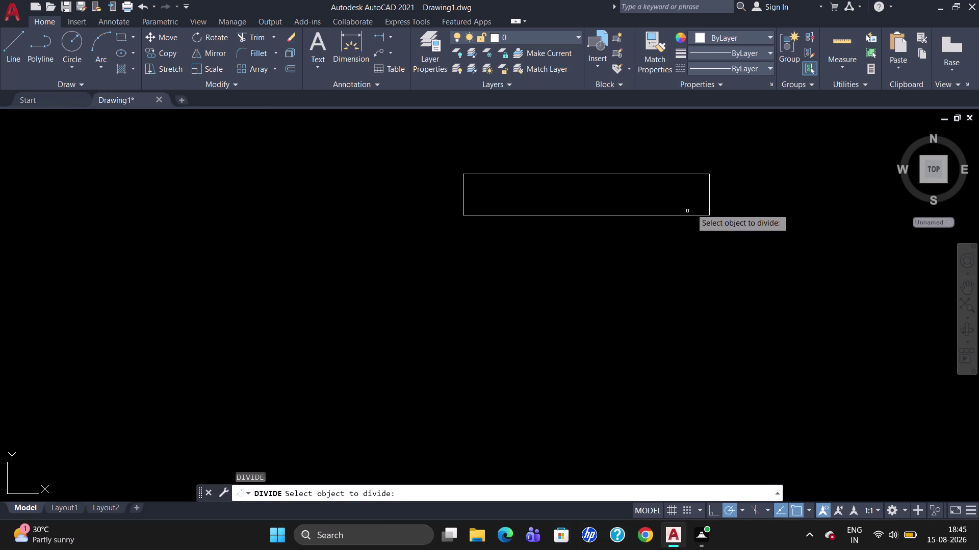
click(709, 195)
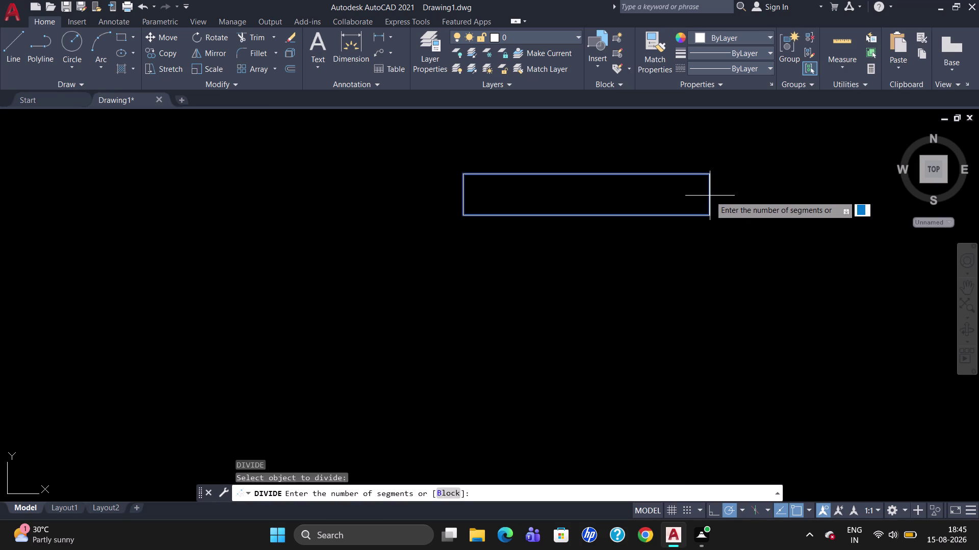
key(x)
key(Return)
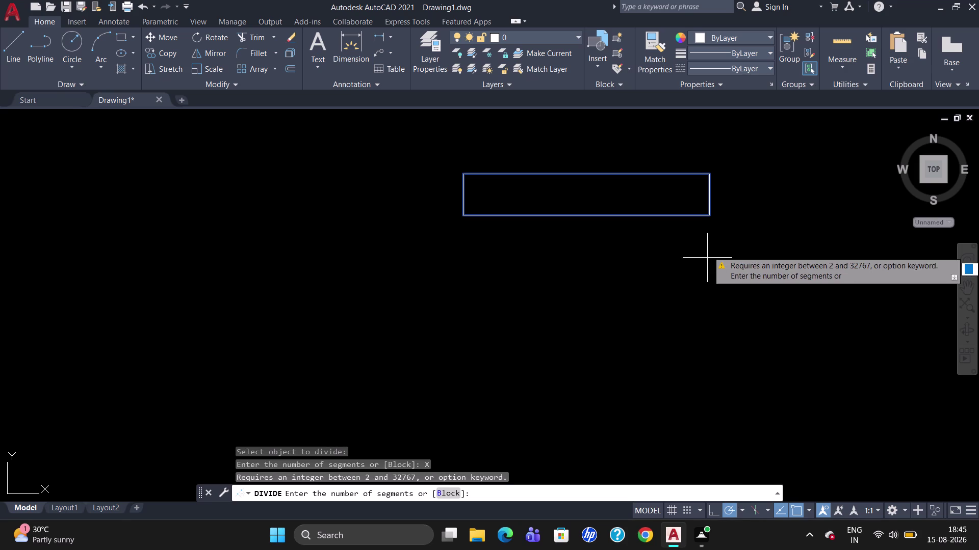
key(Escape)
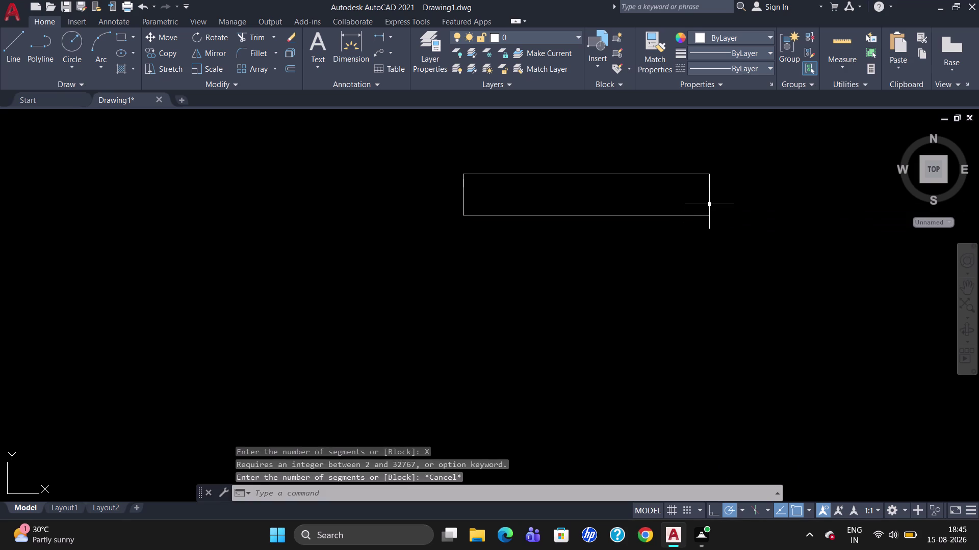
click(709, 204)
key(x)
key(Return)
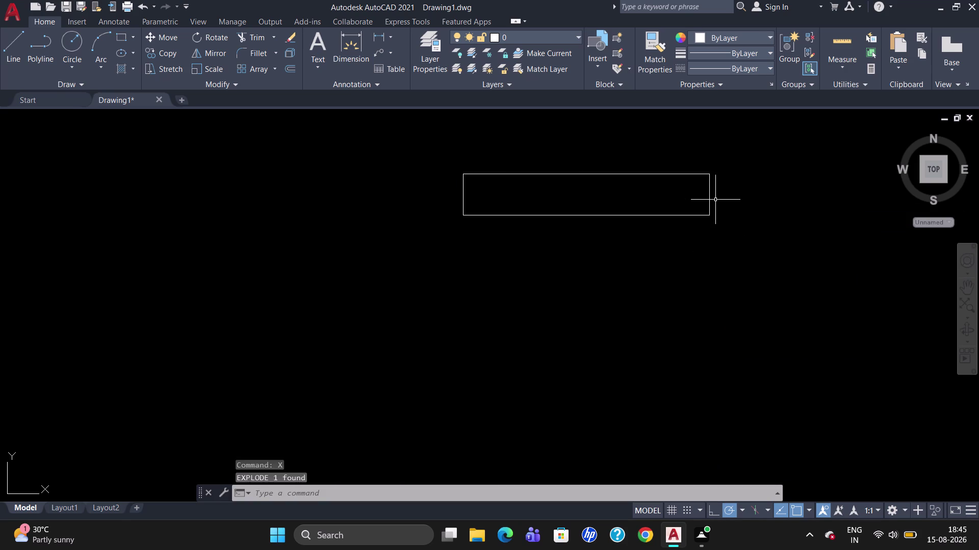
Use DIVIDE on the rectangle's right edge with 3 segments.
text(DIB)
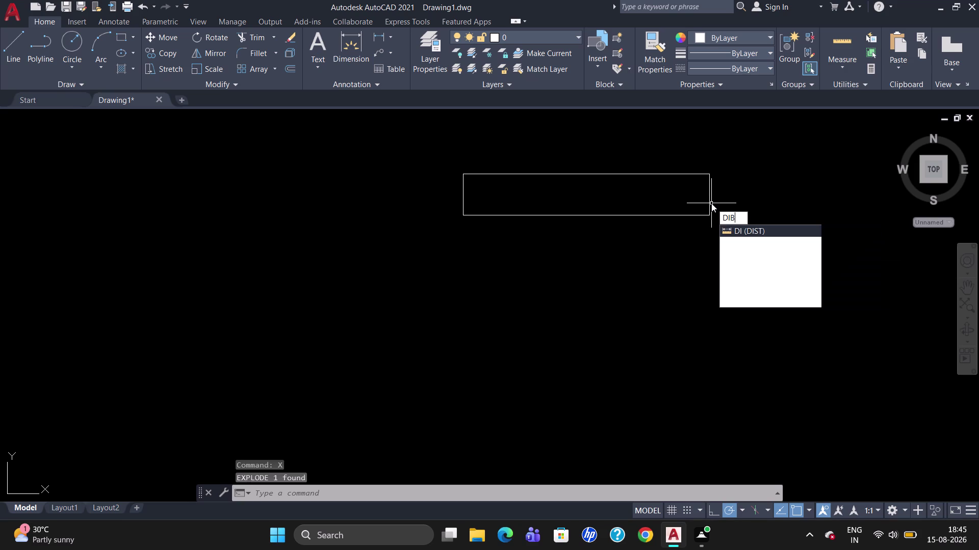
key(BackSpace)
key(v)
key(Return)
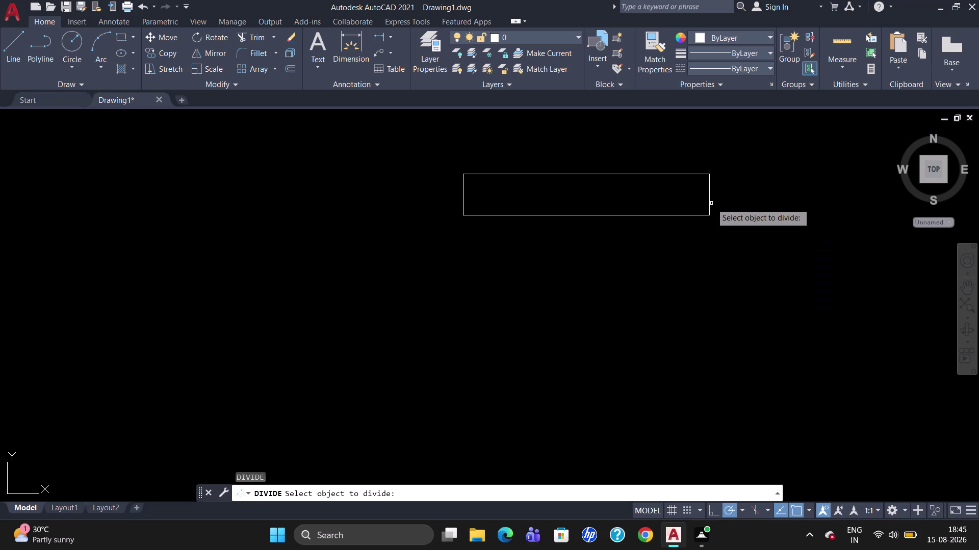
click(710, 202)
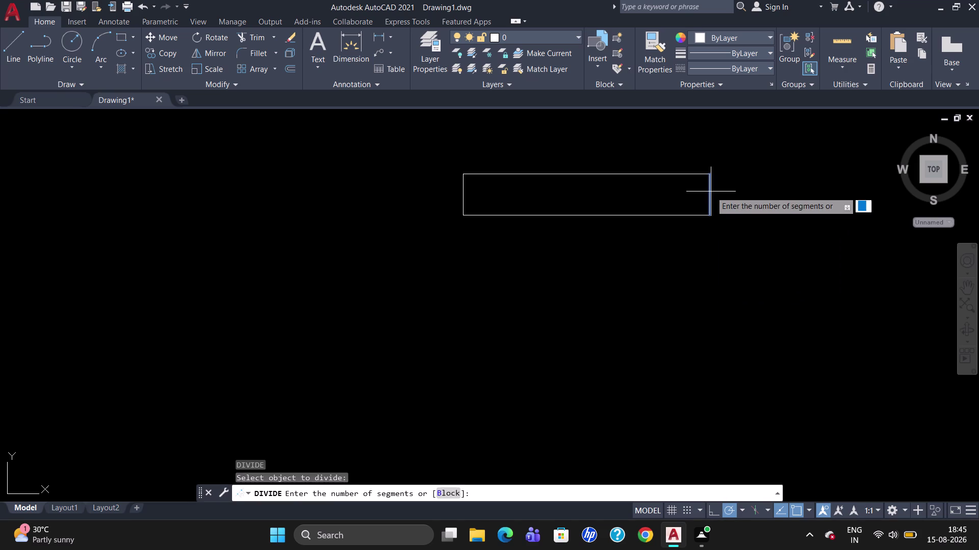
key(3)
key(Return)
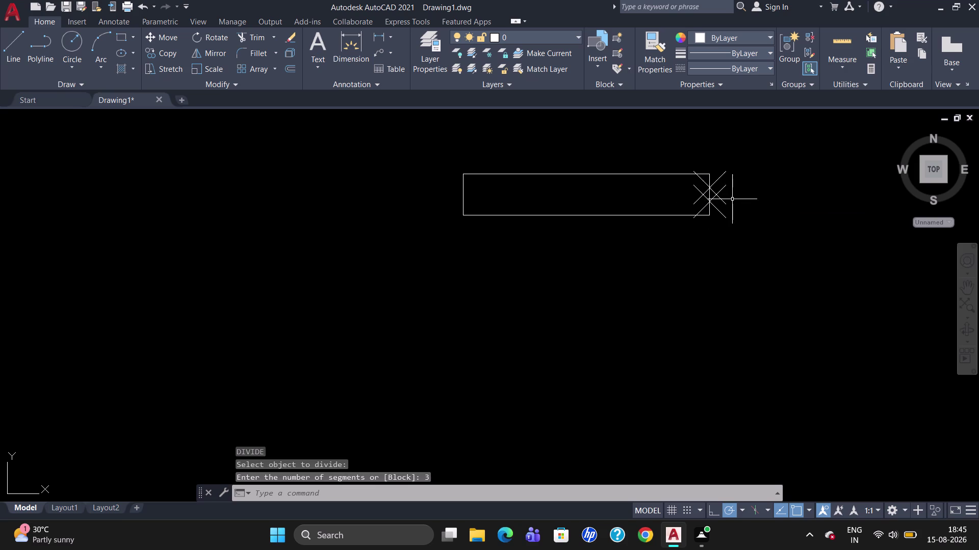
Draw the upper dividing line from its division point to the rectangle's left edge.
key(l)
key(Return)
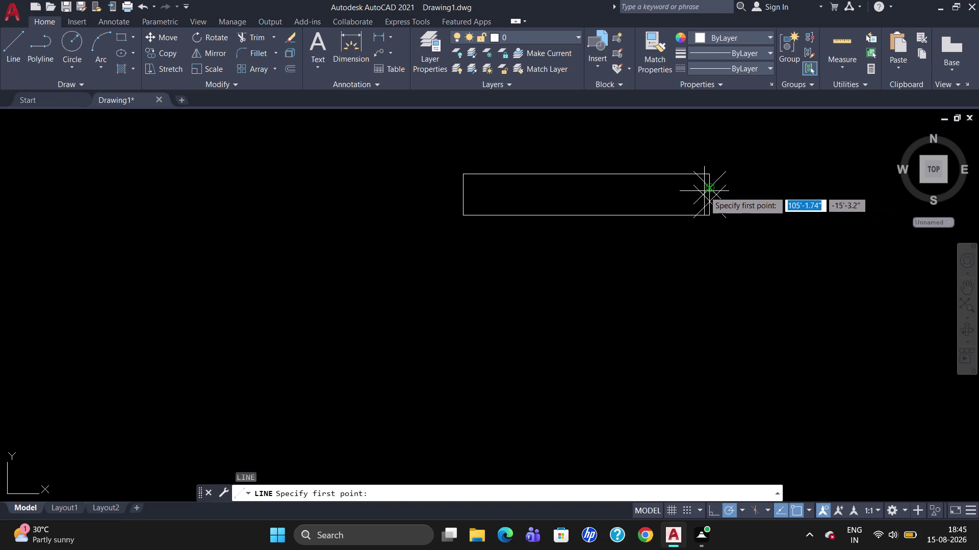
click(711, 189)
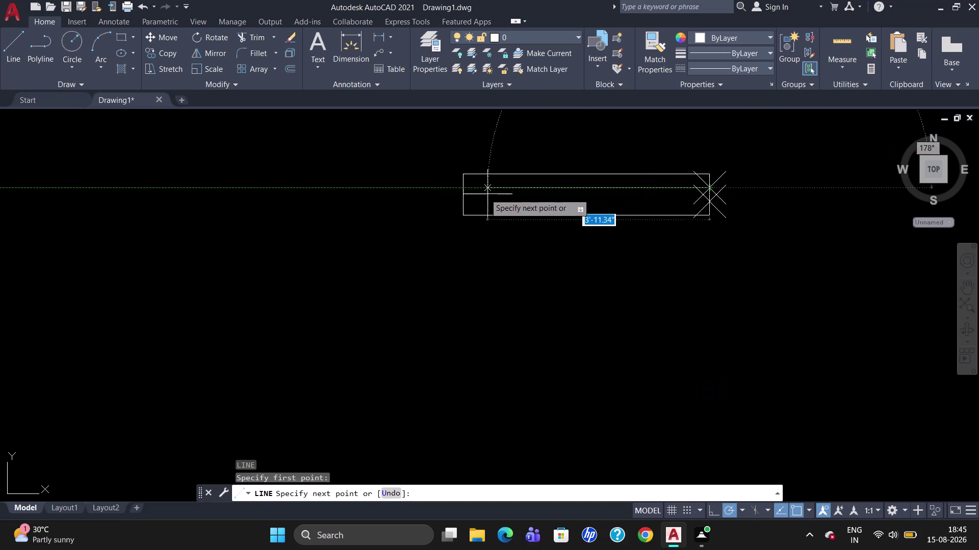
click(466, 187)
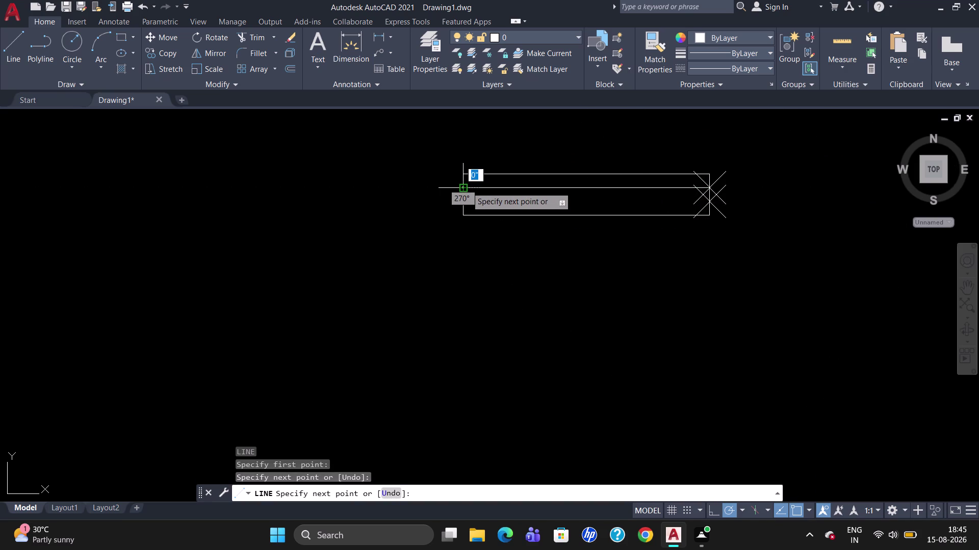
key(Escape)
Draw the lower dividing line to the left edge and pick both division markers.
key(l)
key(Return)
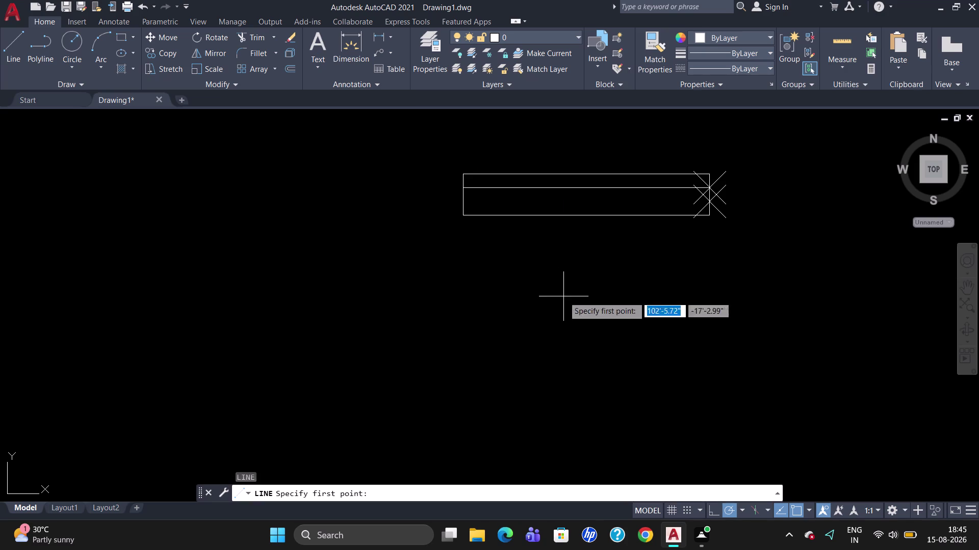
click(710, 204)
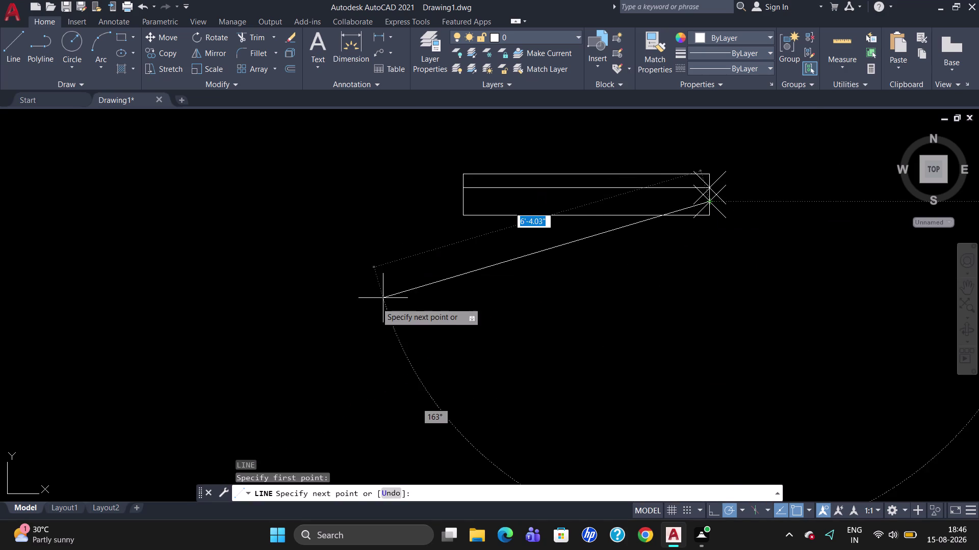
click(462, 199)
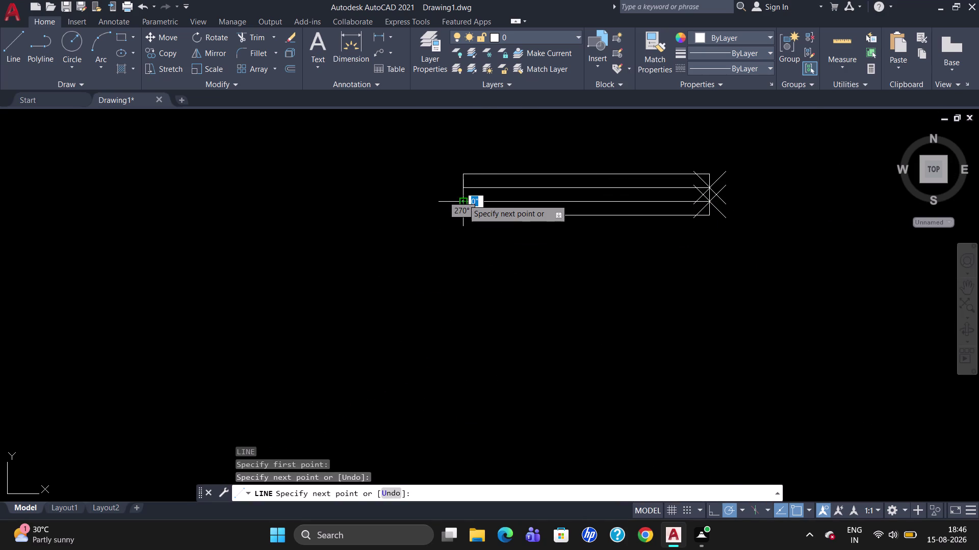
key(Escape)
click(722, 174)
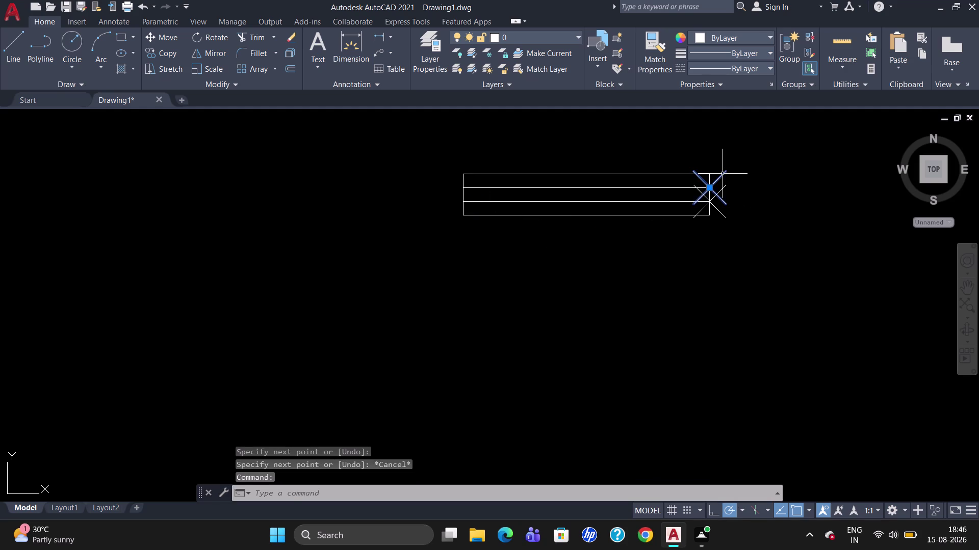
click(713, 201)
Delete the two selected division point markers.
key(Delete)
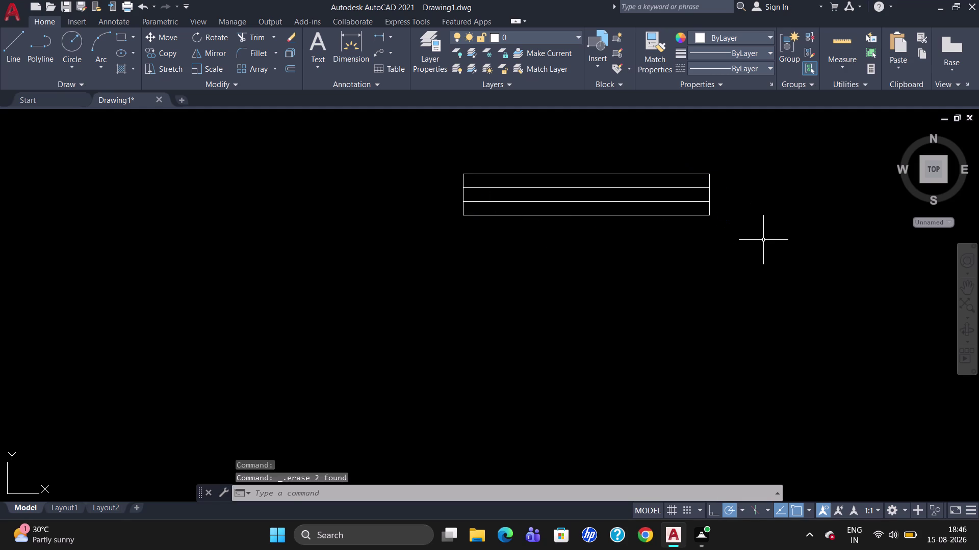
scroll(down, 3)
scroll(down, 3)
scroll(up, 3)
scroll(up, 3)
scroll(down, 3)
scroll(up, 3)
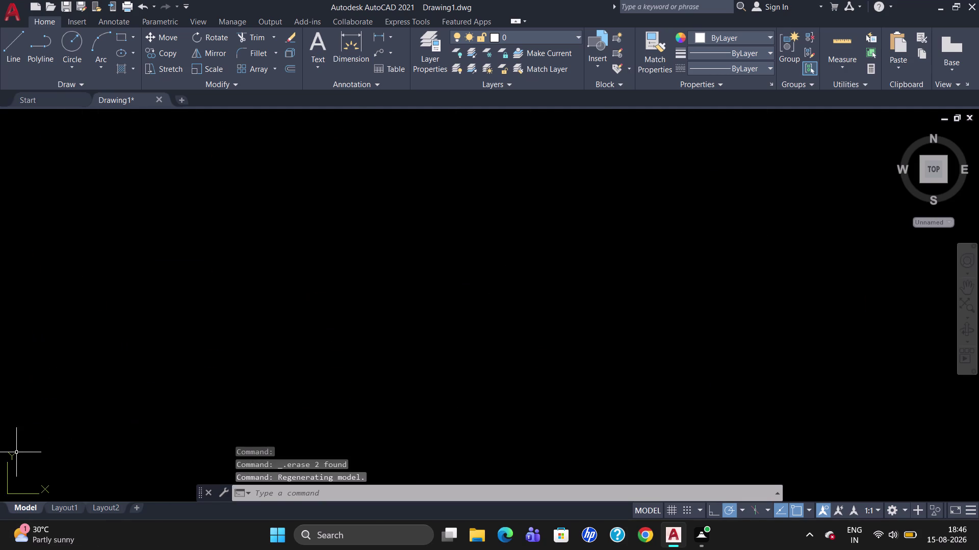
scroll(up, 3)
scroll(down, 3)
Group the window symbol's rectangle edges and two dividing lines into one object.
drag(766, 265, 631, 230)
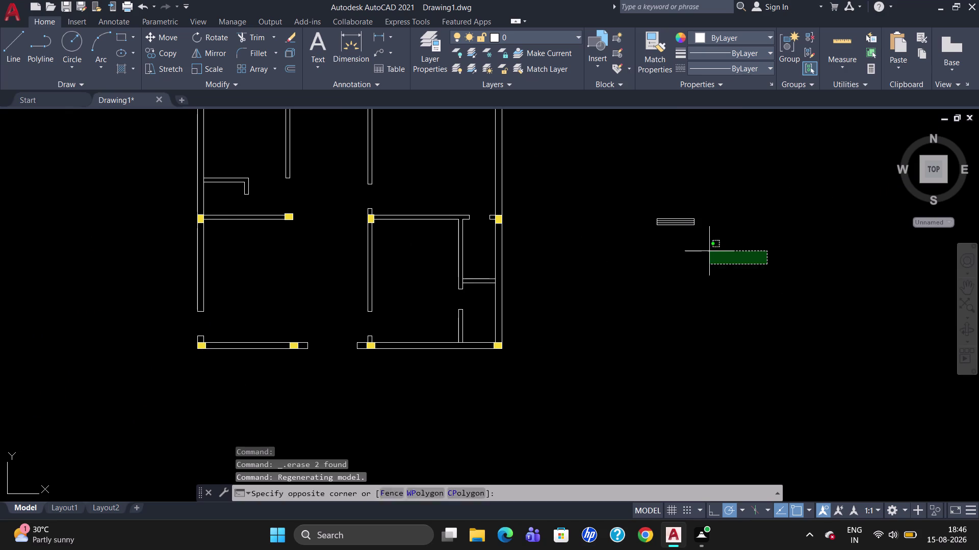
drag(631, 230, 511, 229)
drag(744, 246, 612, 201)
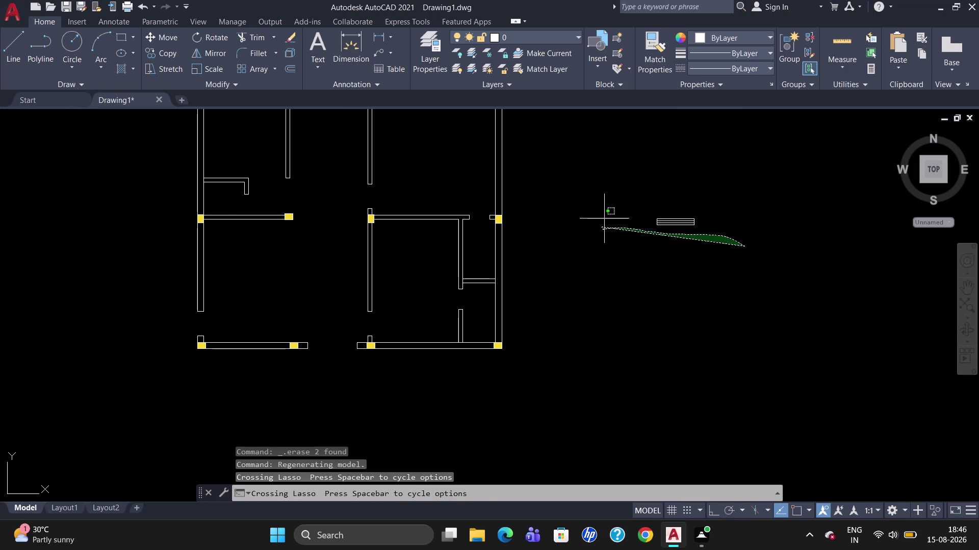
drag(613, 202, 642, 185)
click(786, 57)
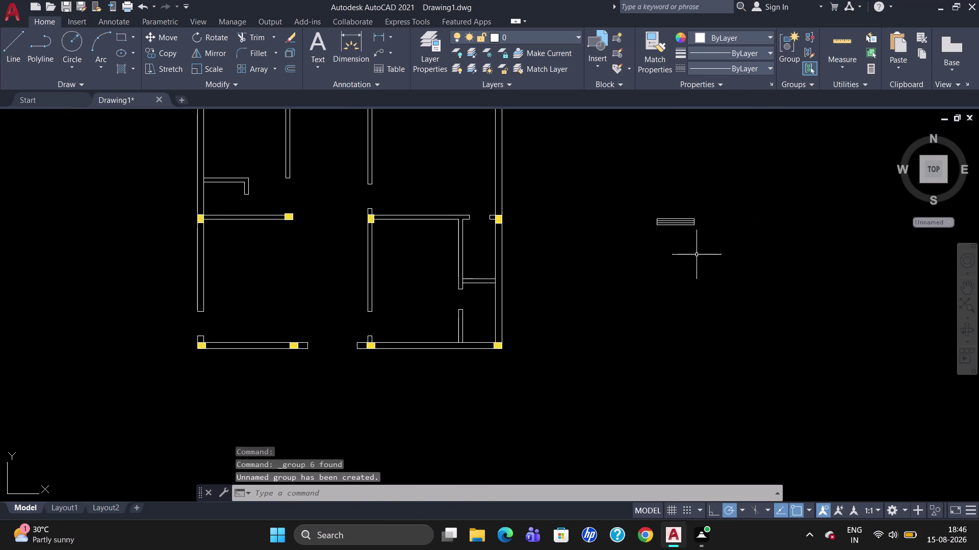
text(C)
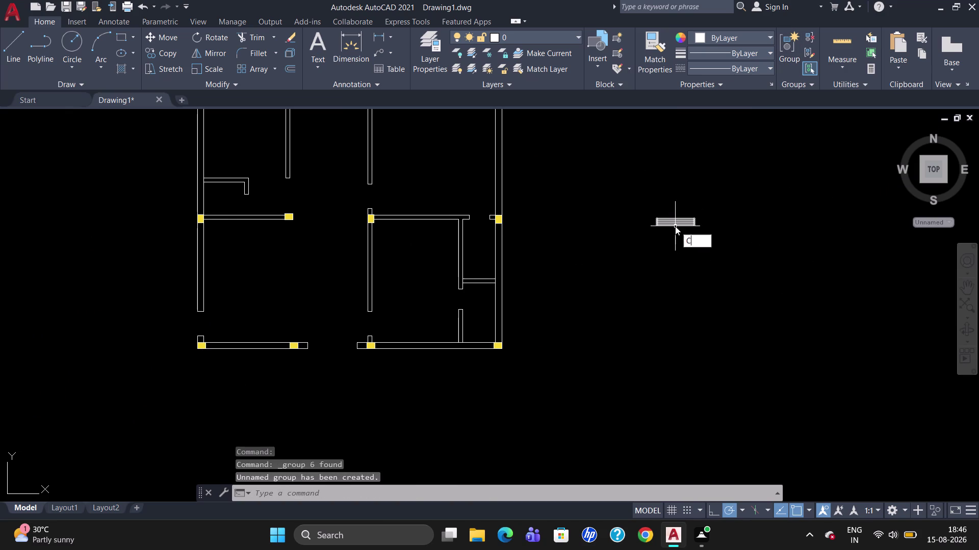
text(O)
key(Return)
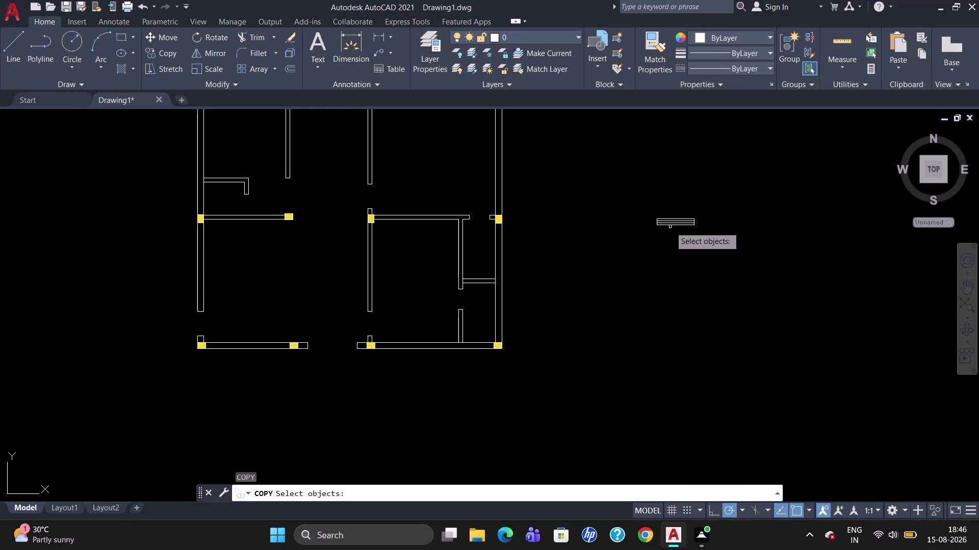
Start copying the grouped window symbol from a base point on the symbol.
click(669, 226)
key(Return)
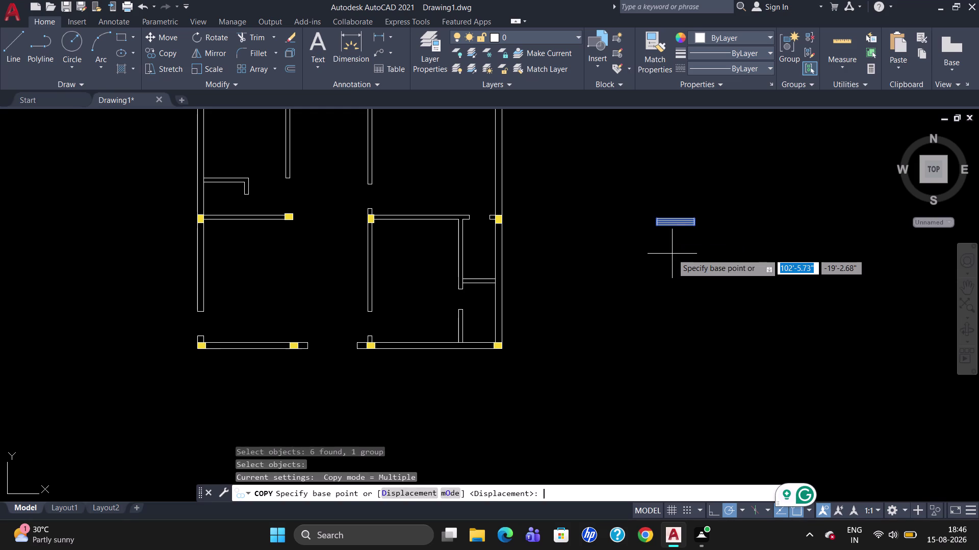
click(657, 216)
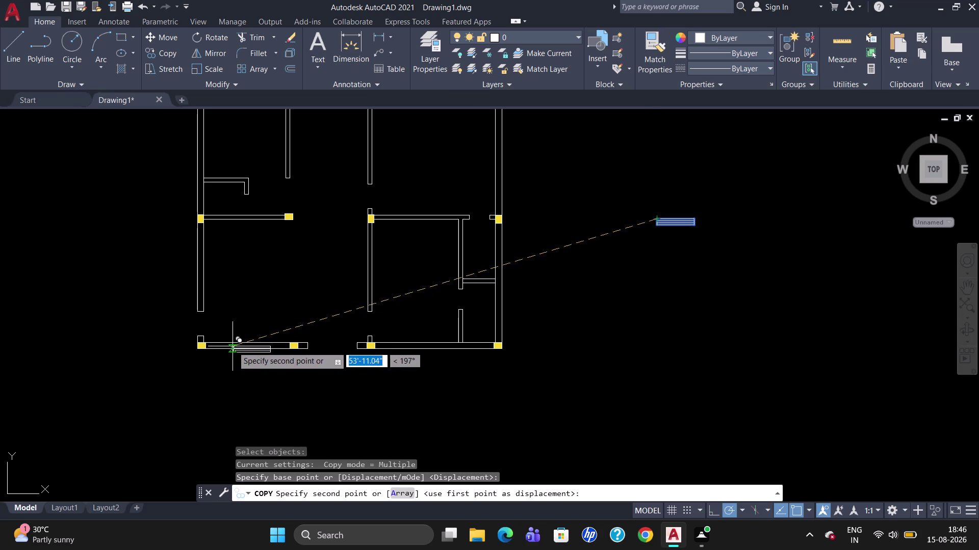
scroll(up, 3)
scroll(up, 3)
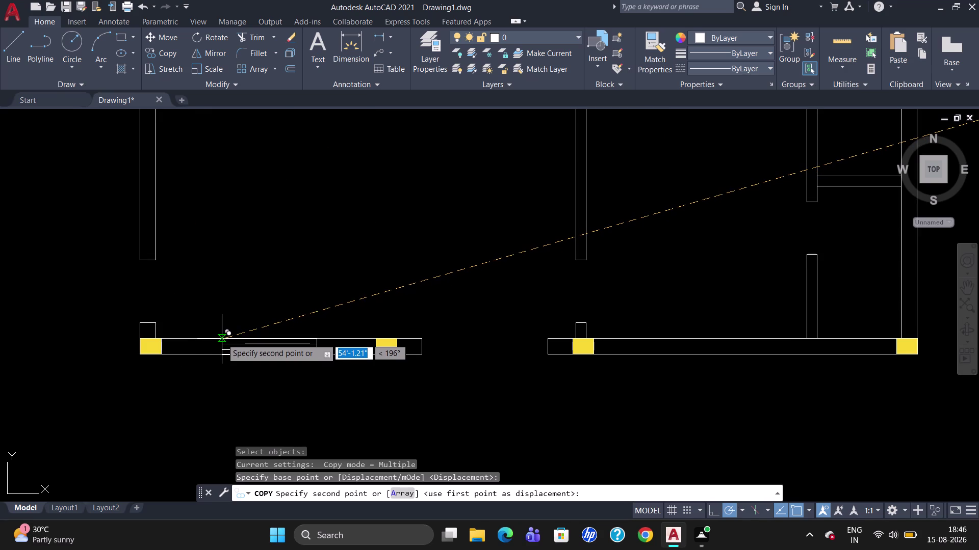
Place window copies in the lower-left and lower-right walls.
click(223, 338)
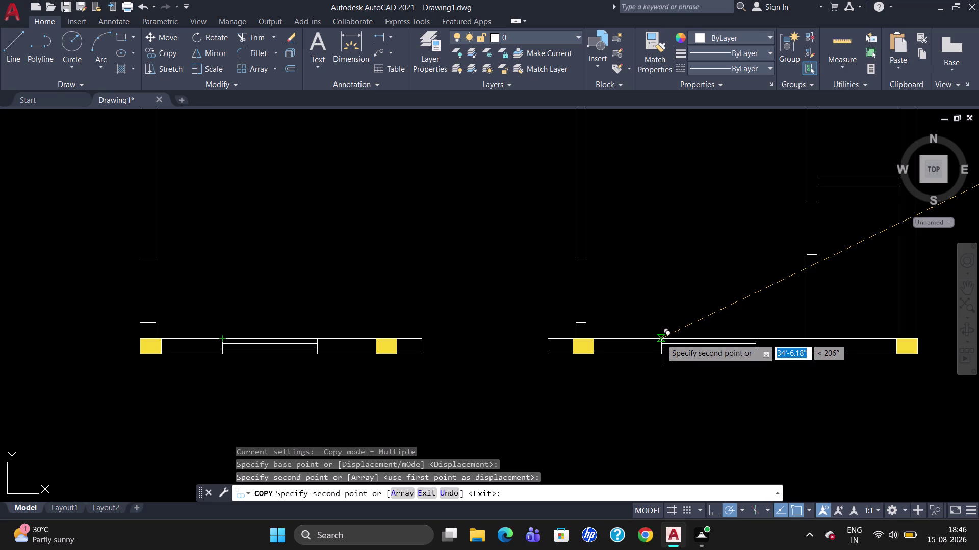
click(661, 339)
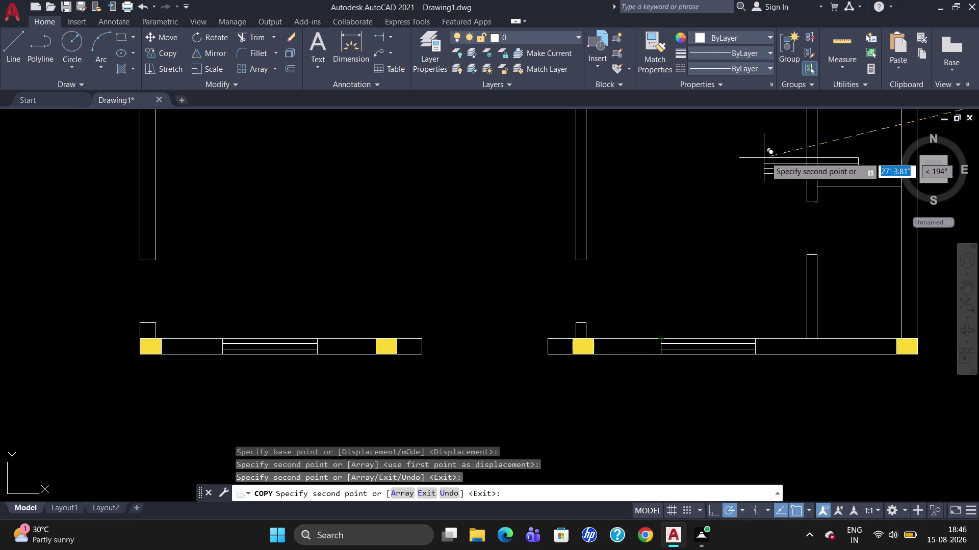
scroll(down, 3)
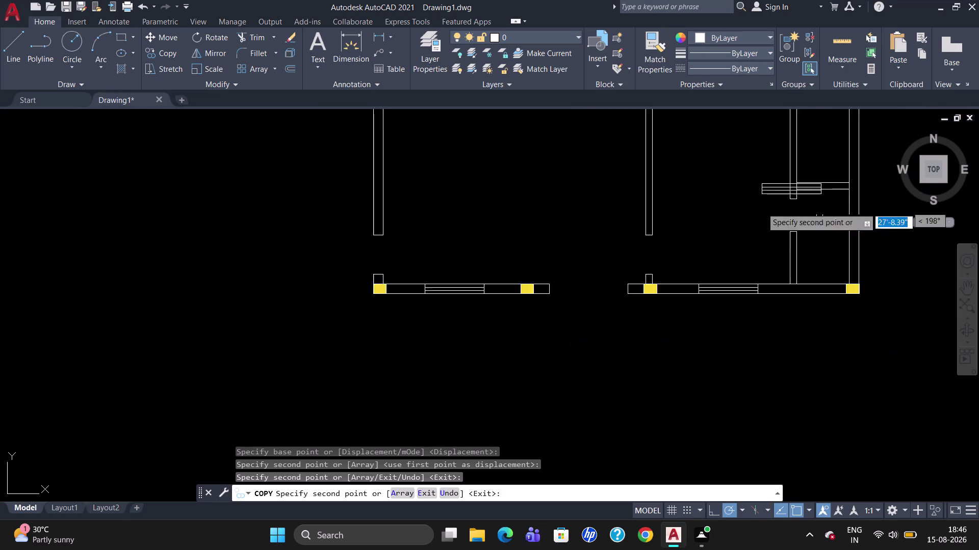
scroll(down, 3)
scroll(up, 3)
scroll(down, 3)
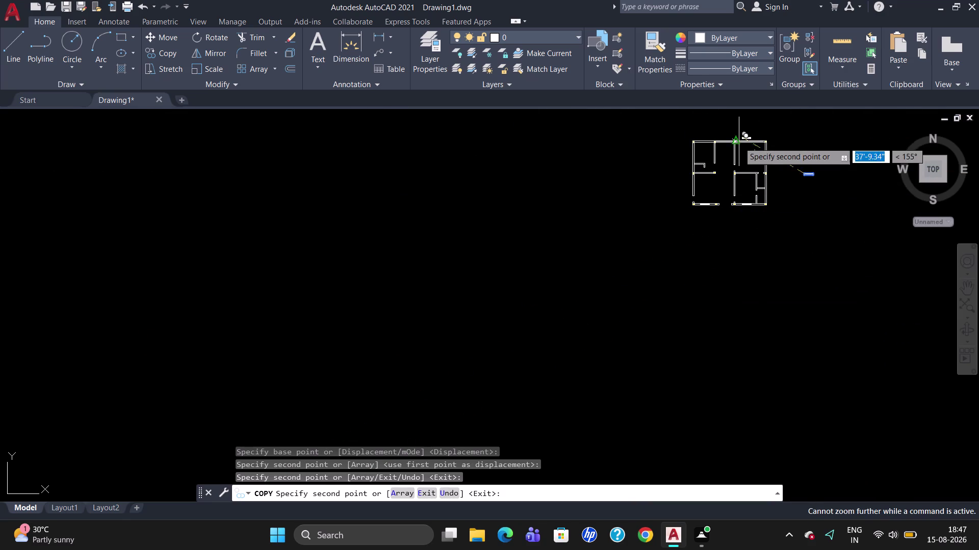
scroll(up, 3)
scroll(down, 3)
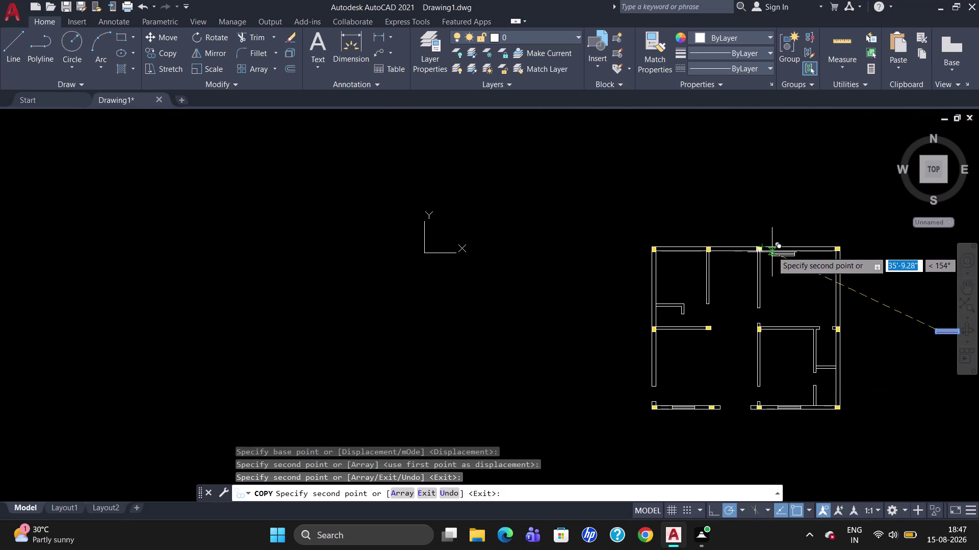
key(Escape)
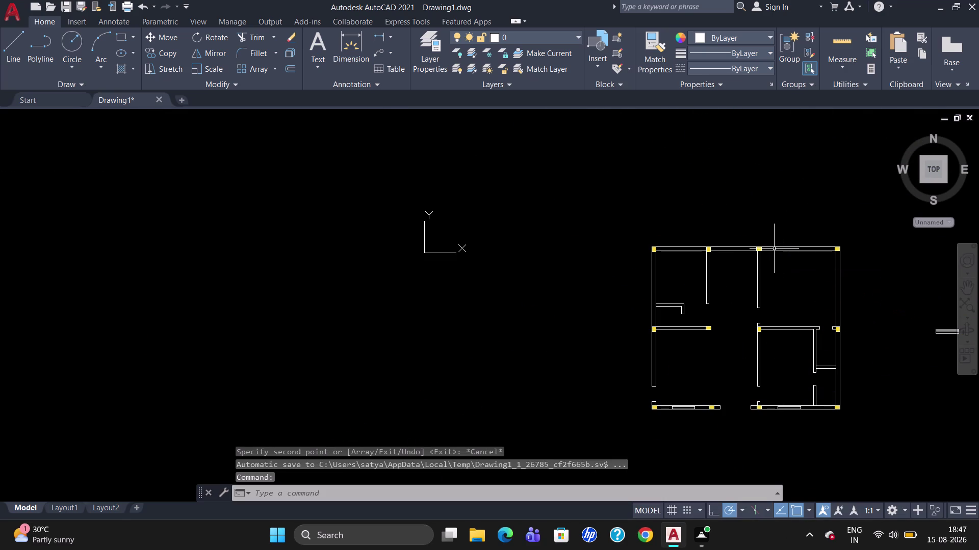
Copy the lower-right window up into the right room's top wall between the columns.
text(CO)
key(Return)
scroll(up, 3)
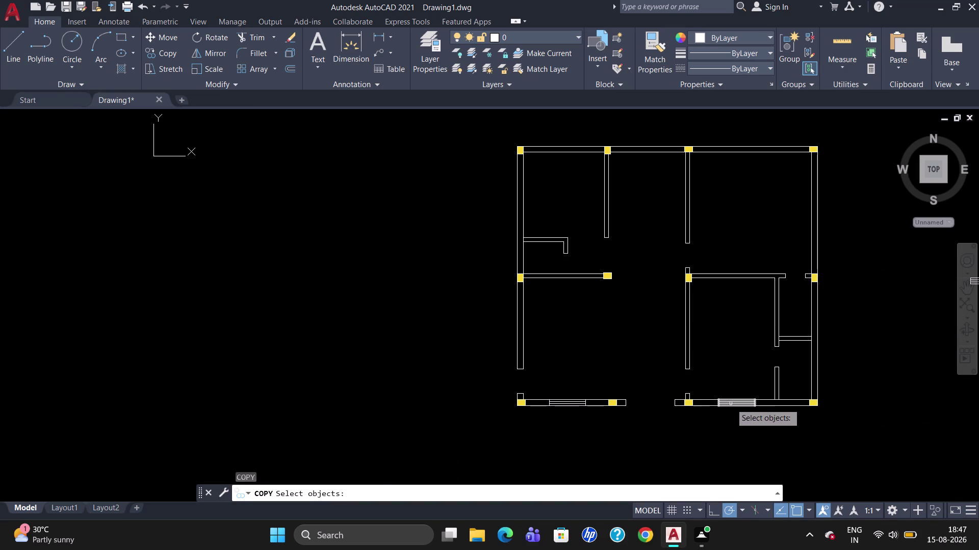
click(731, 403)
key(Return)
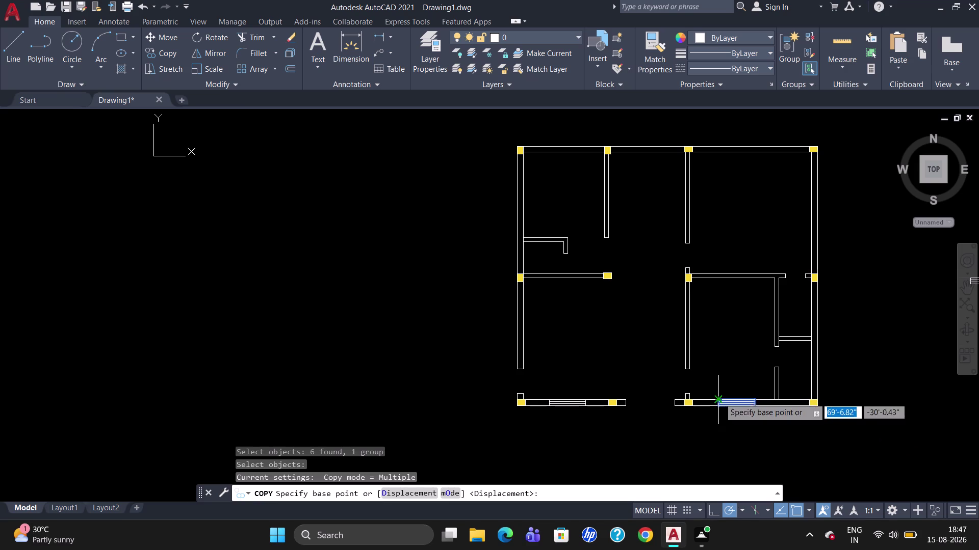
scroll(up, 3)
scroll(down, 3)
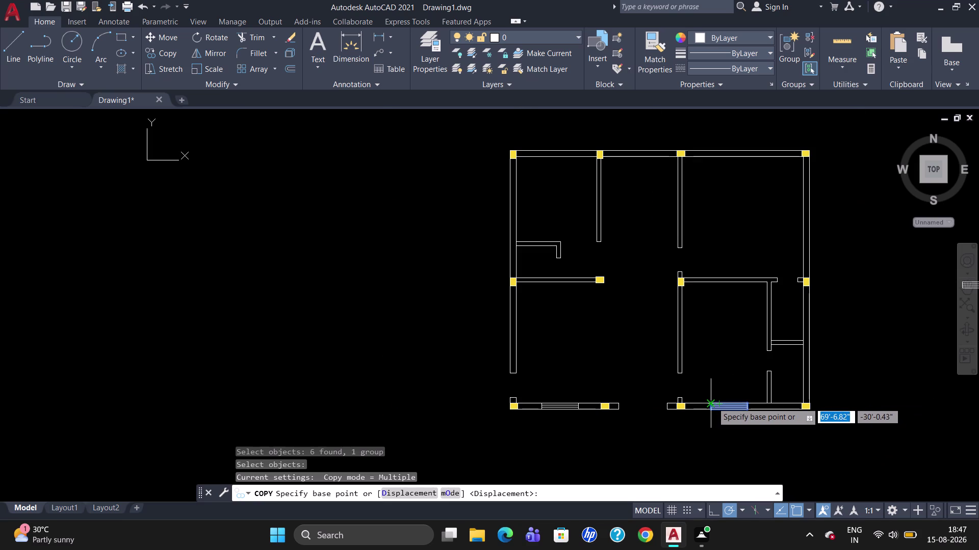
click(712, 400)
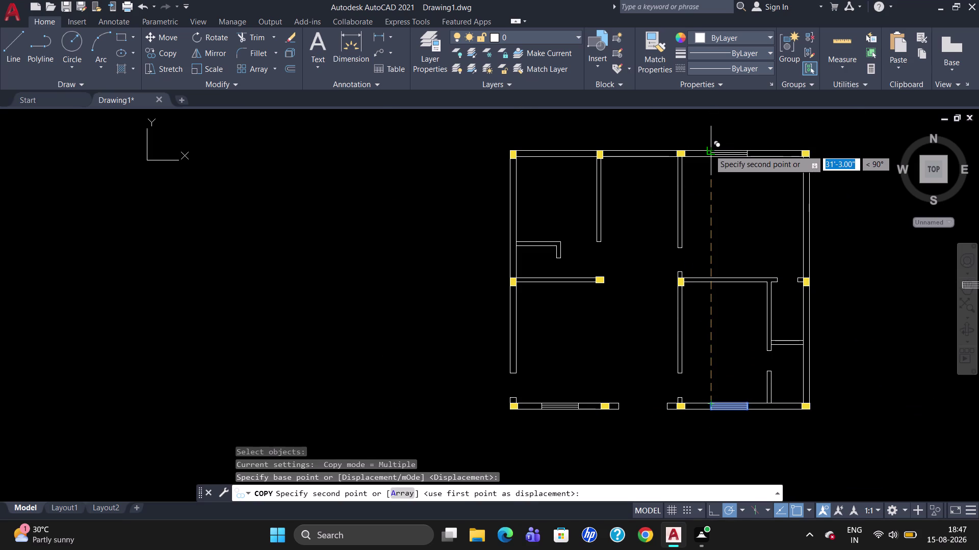
click(707, 150)
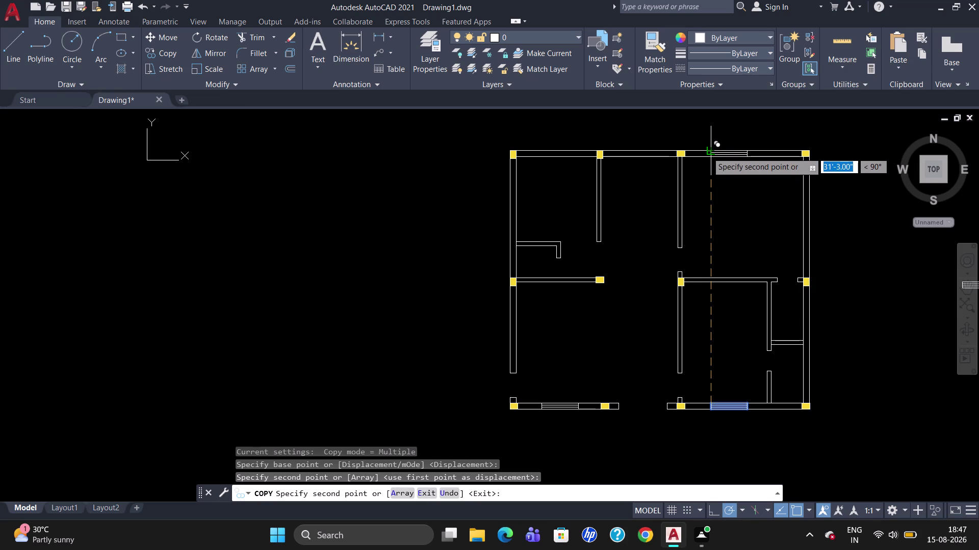
key(Escape)
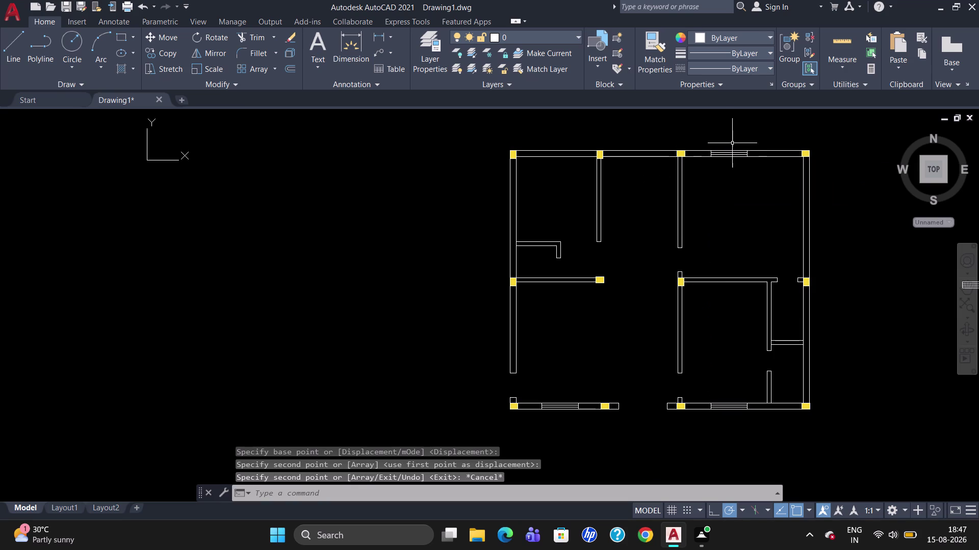
click(727, 155)
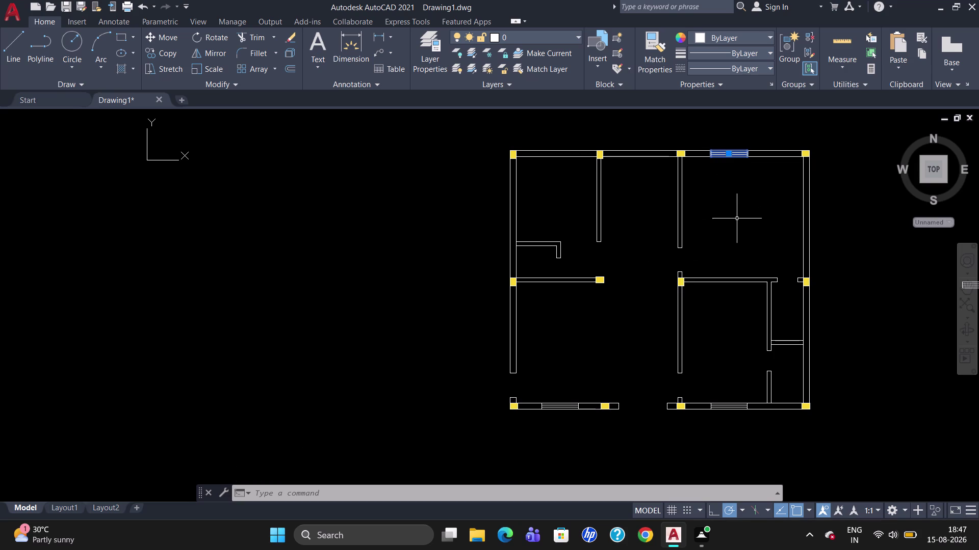
Copy the right room's top-wall window leftward into the upper-left room's top wall.
text(CO)
key(Return)
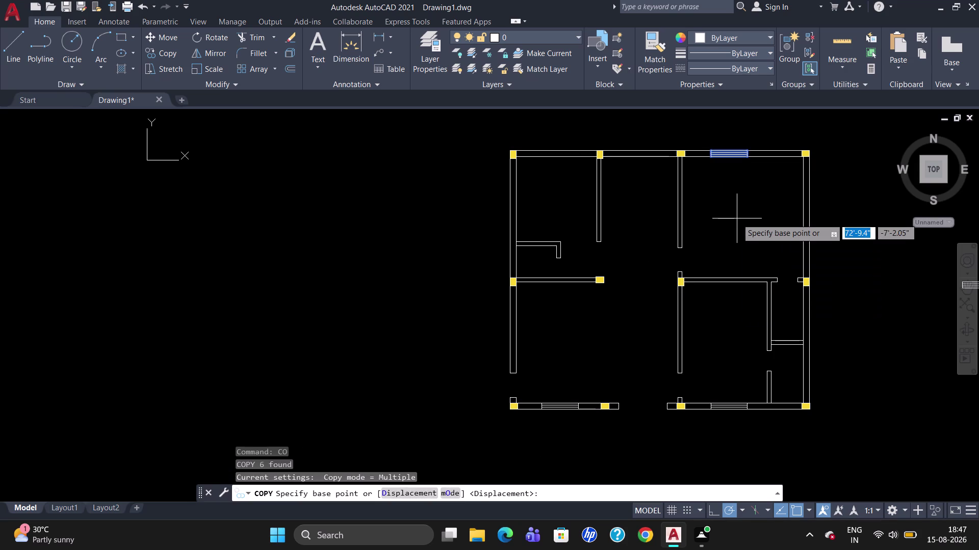
click(710, 146)
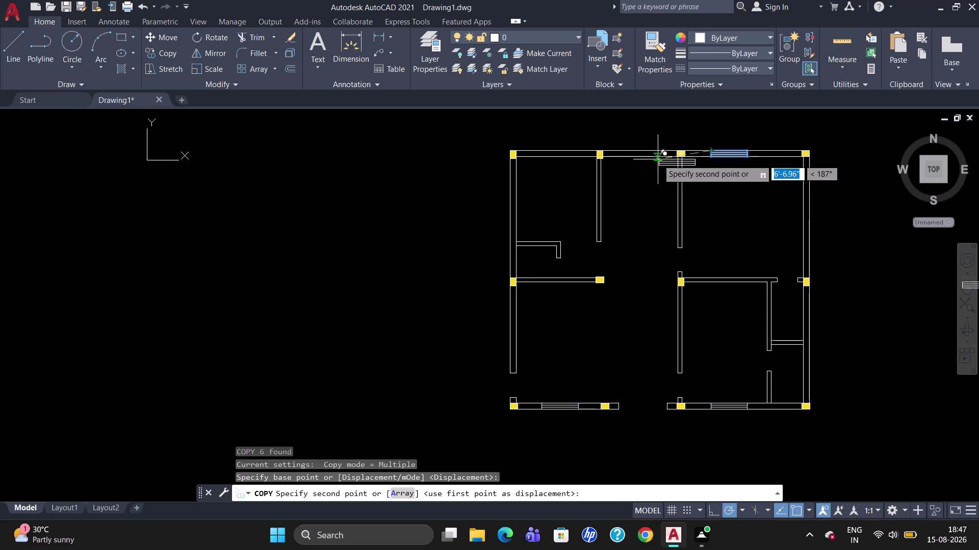
scroll(up, 3)
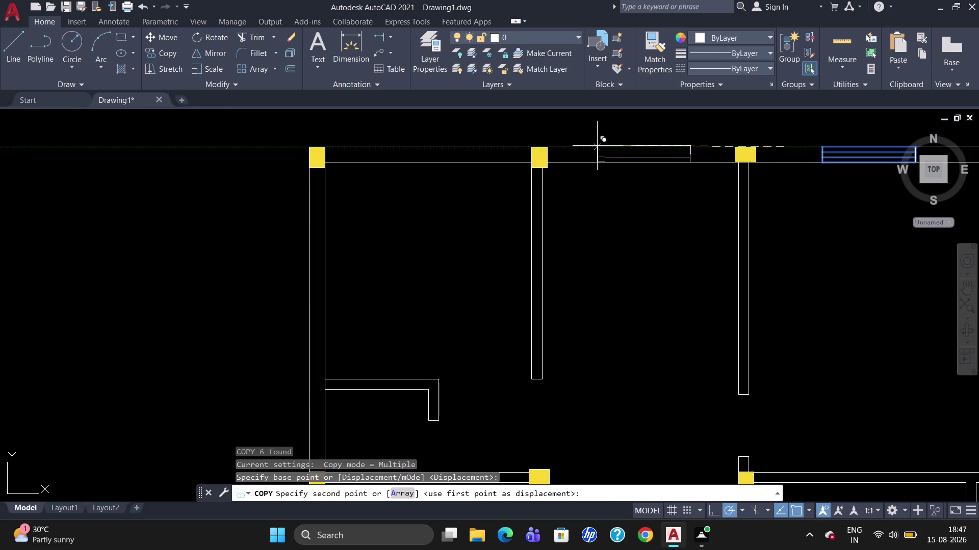
click(598, 146)
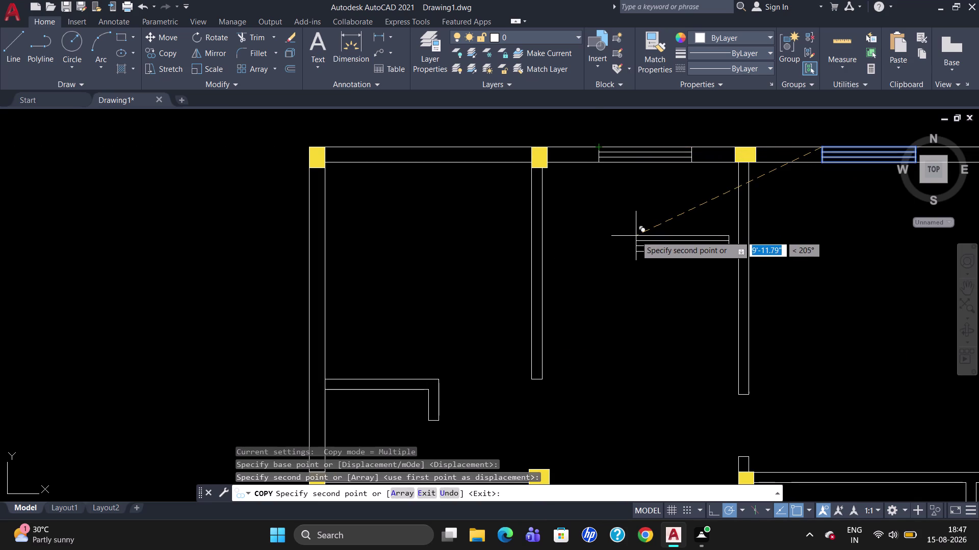
key(Escape)
scroll(down, 3)
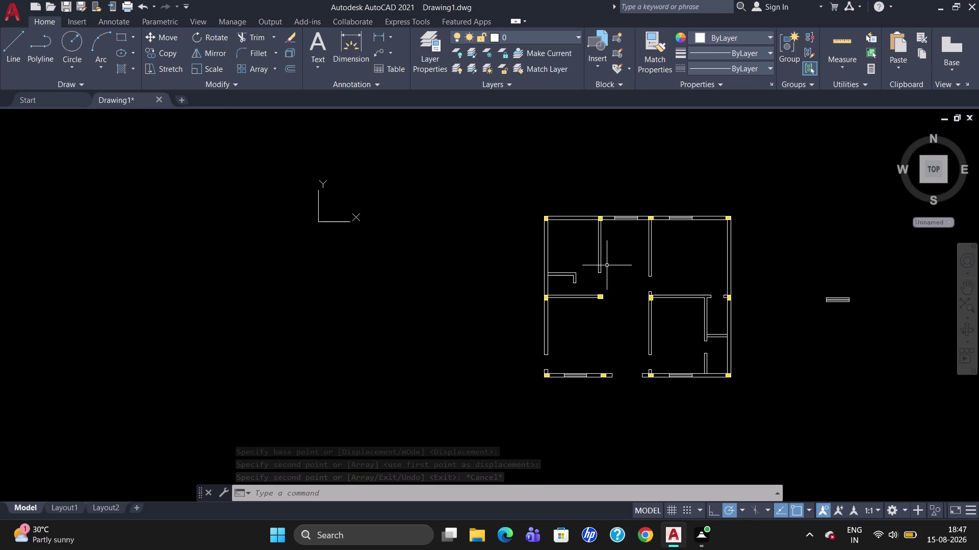
scroll(up, 3)
click(629, 212)
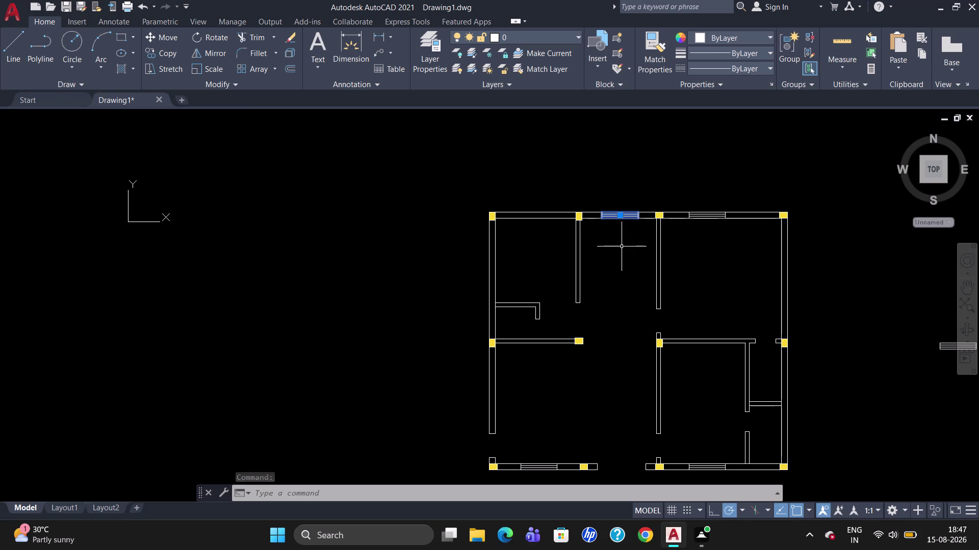
Move the upper-left window slightly so it fits between the columns.
key(m)
key(Return)
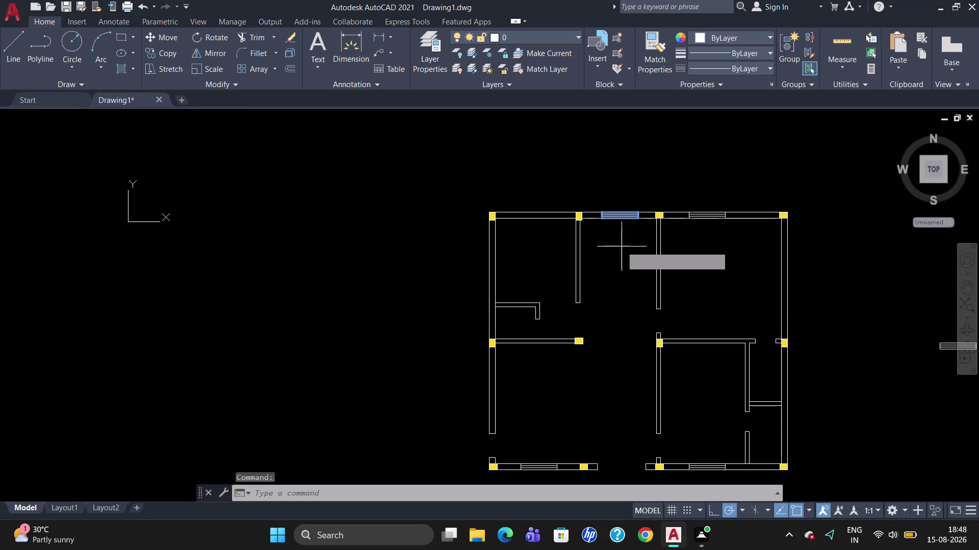
scroll(up, 3)
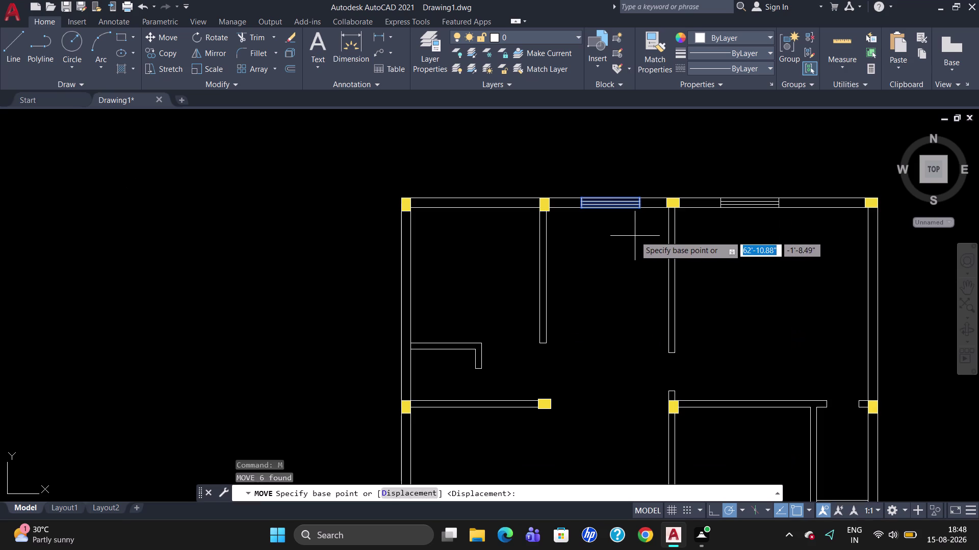
click(580, 196)
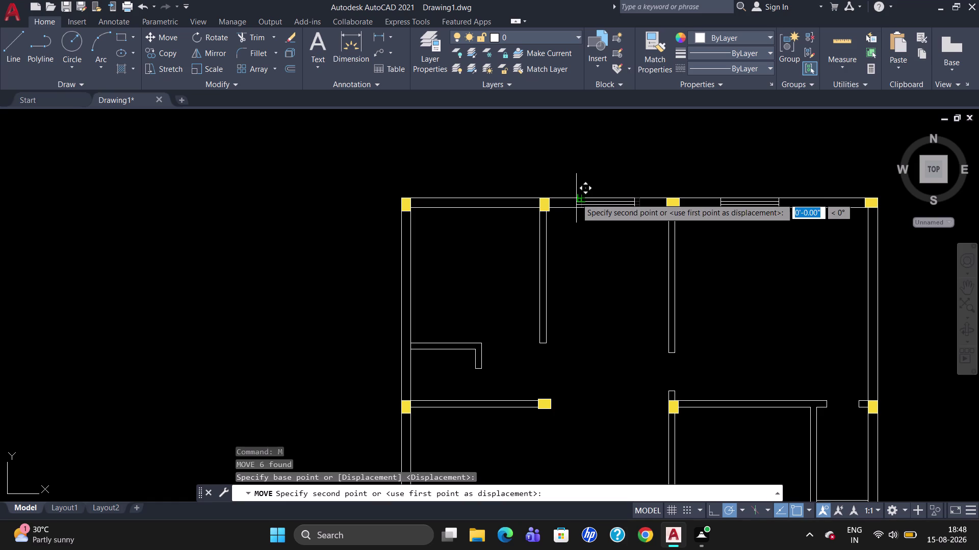
click(576, 199)
key(Escape)
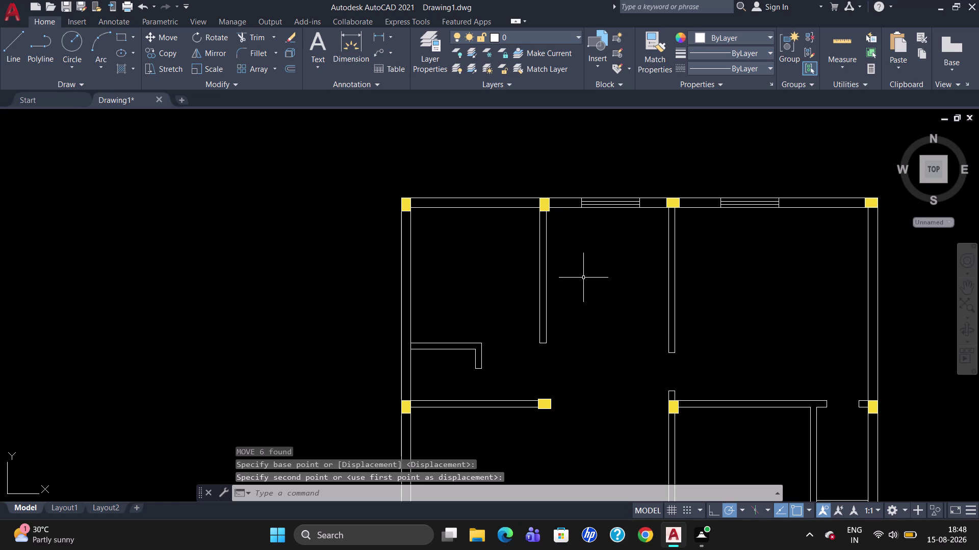
Zoom out to review the whole floor plan.
scroll(down, 3)
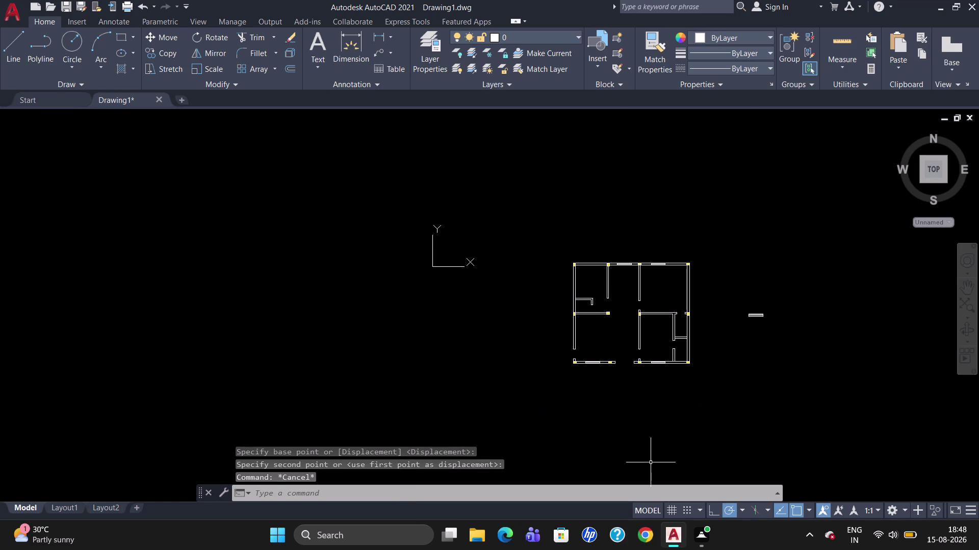
scroll(up, 3)
scroll(down, 3)
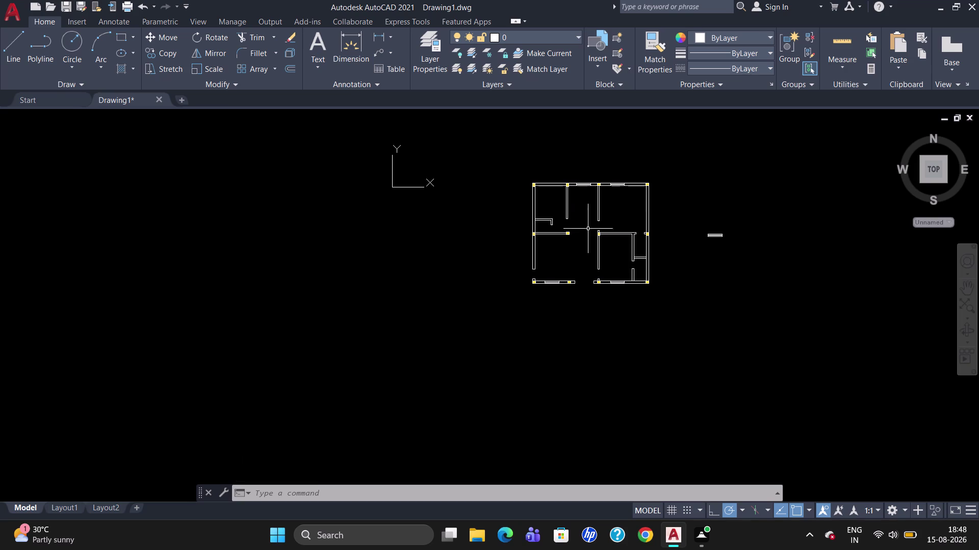
scroll(up, 3)
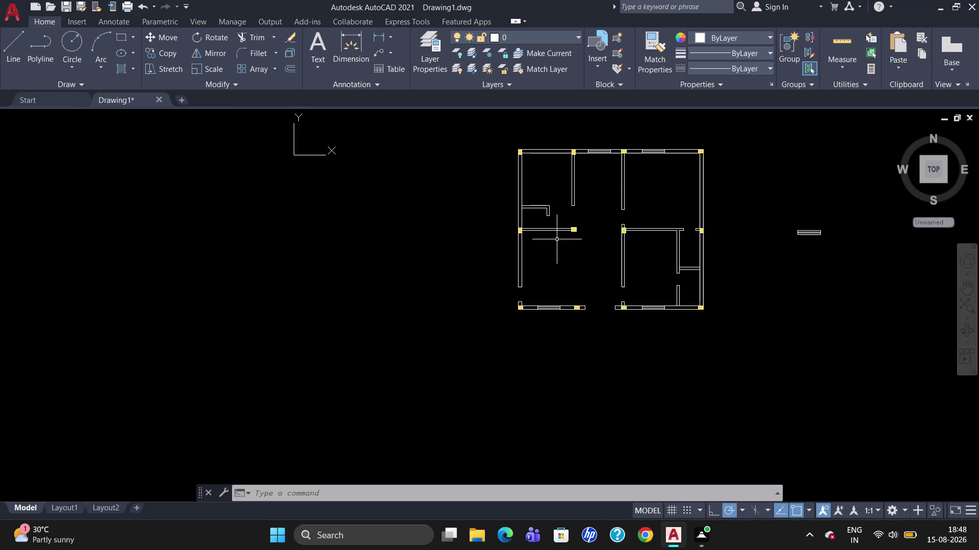
scroll(up, 3)
scroll(down, 3)
scroll(up, 3)
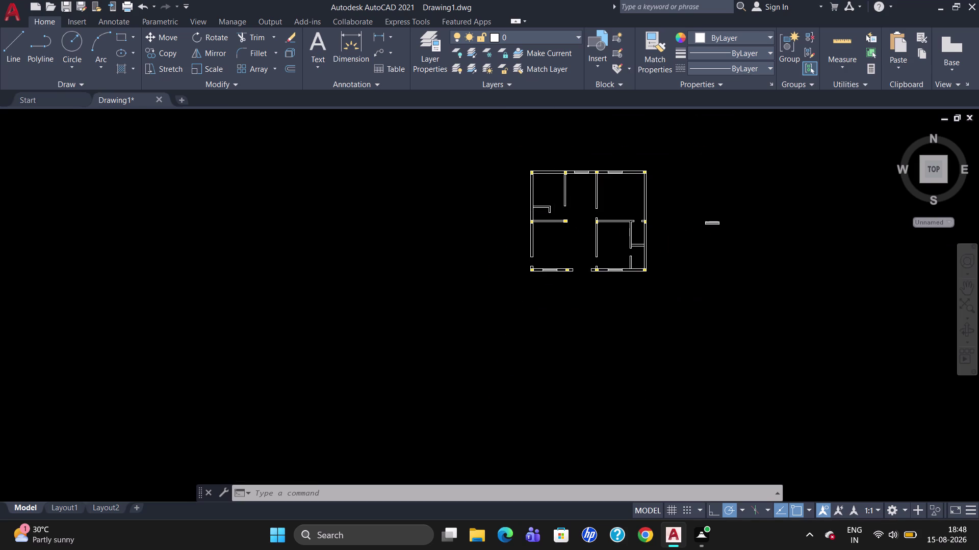
scroll(up, 3)
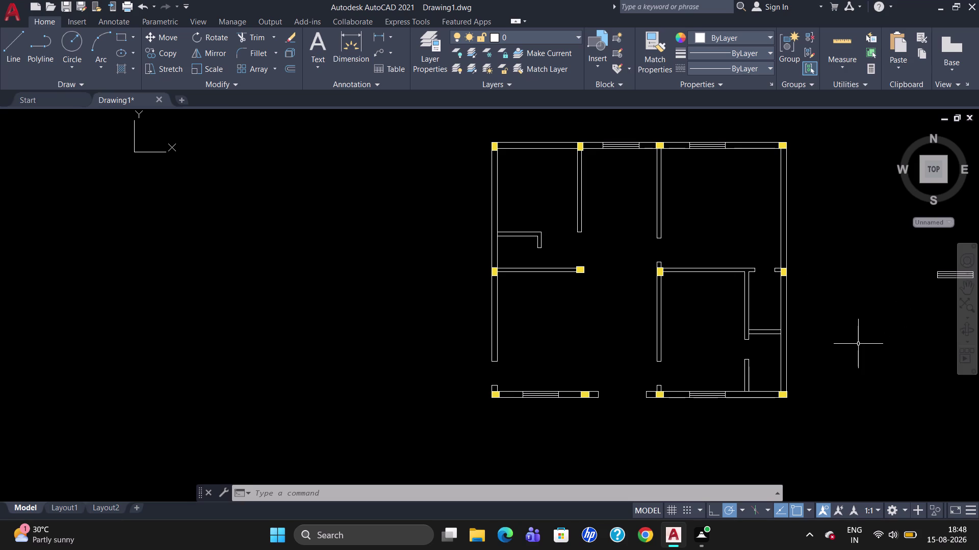
scroll(down, 3)
scroll(up, 3)
Rotate the spare window symbol 90° to stand upright, then reselect it.
scroll(down, 3)
click(920, 303)
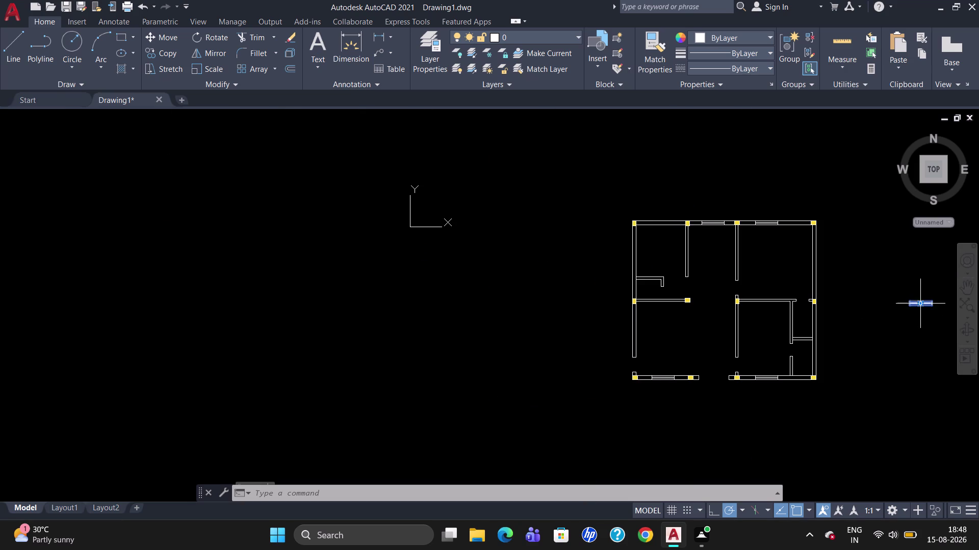
text(RO)
key(Return)
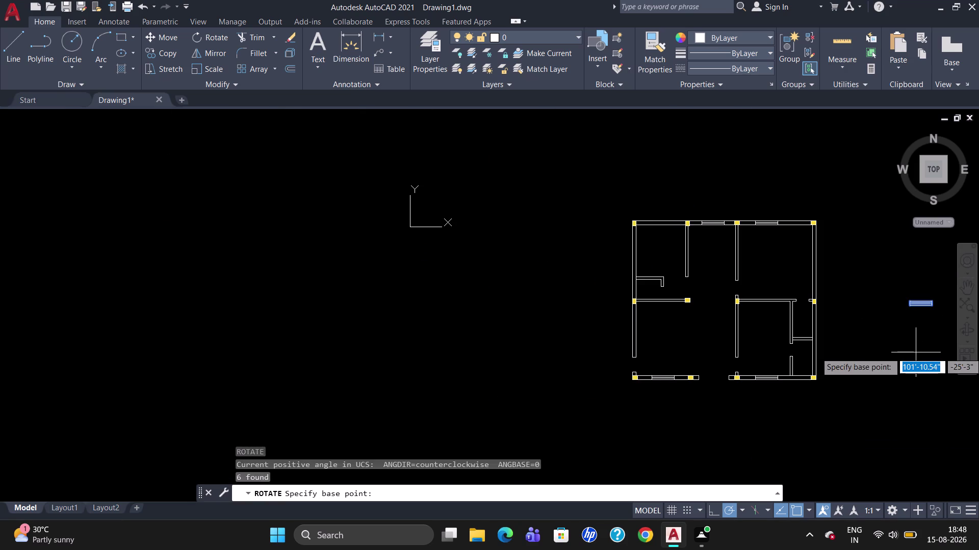
click(921, 304)
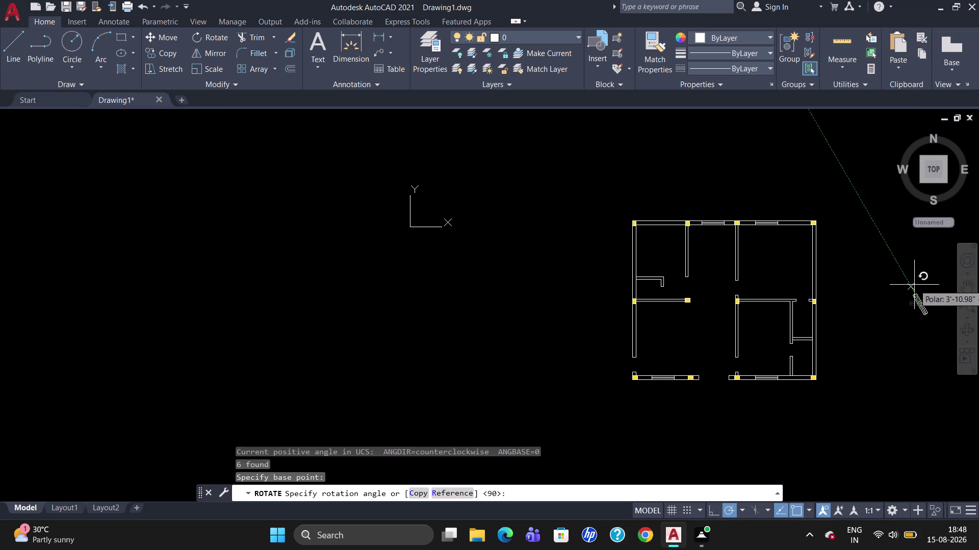
click(919, 279)
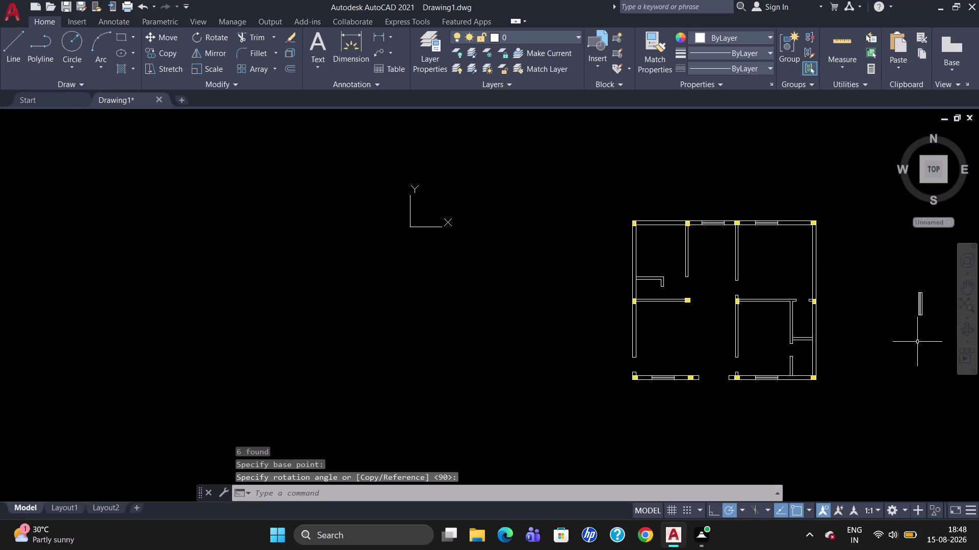
drag(930, 315, 909, 316)
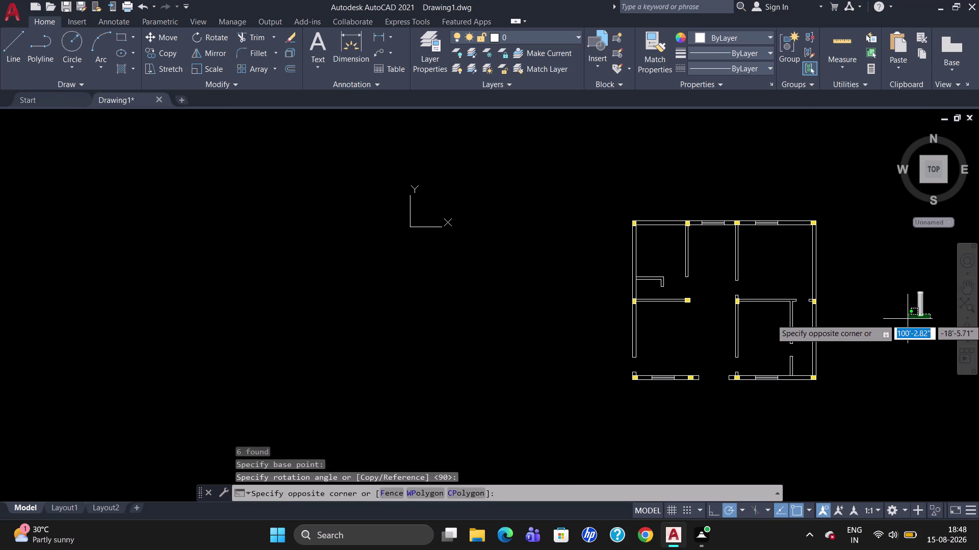
key(Escape)
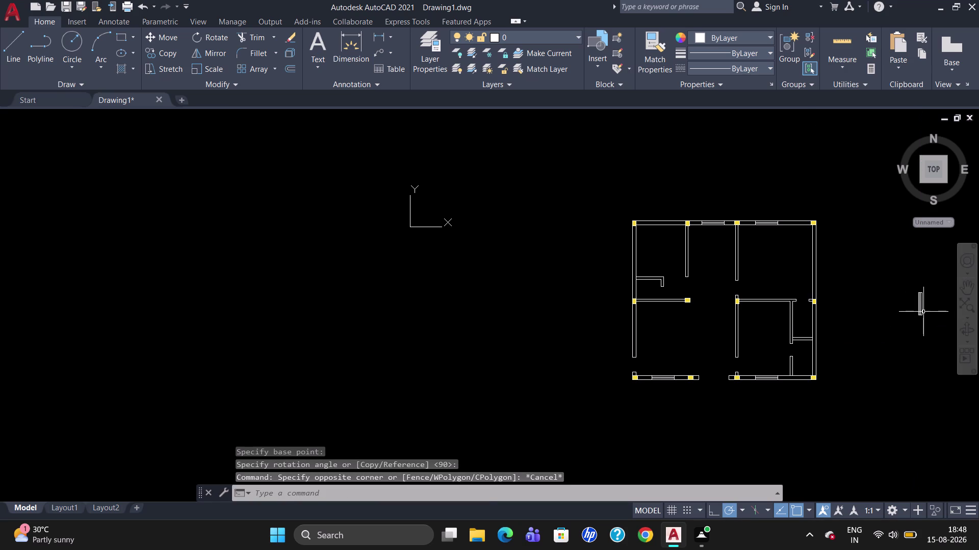
click(920, 309)
Copy the upright window symbol into the right outer wall.
key(c)
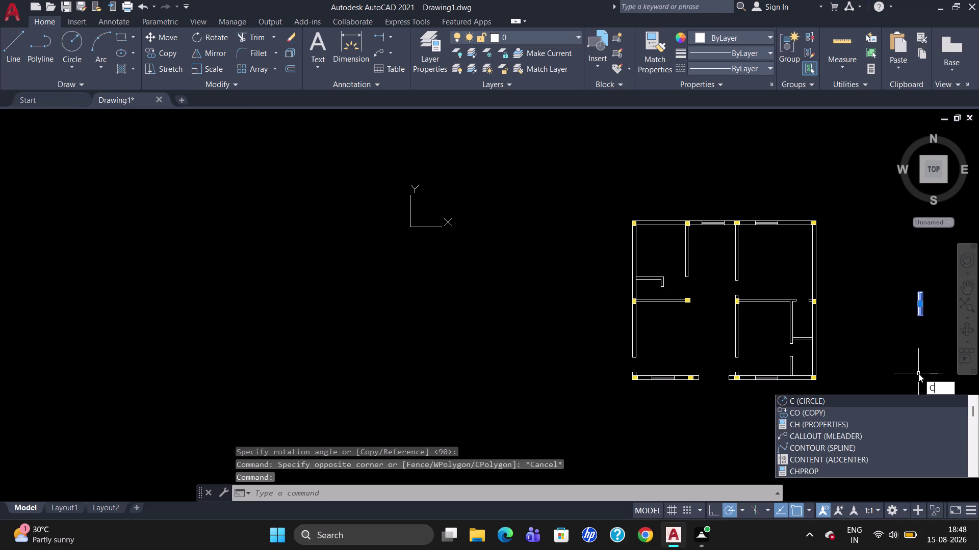
key(o)
key(Return)
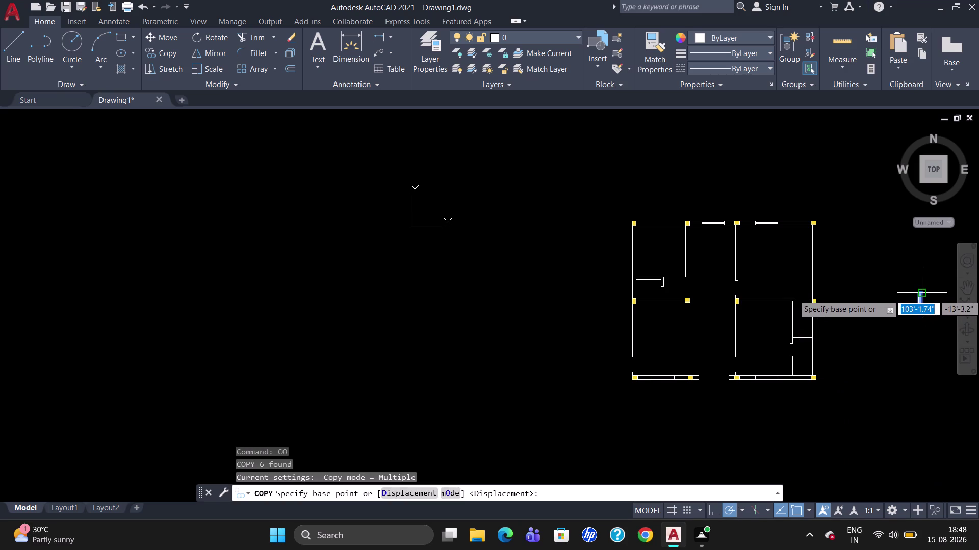
scroll(up, 3)
click(909, 296)
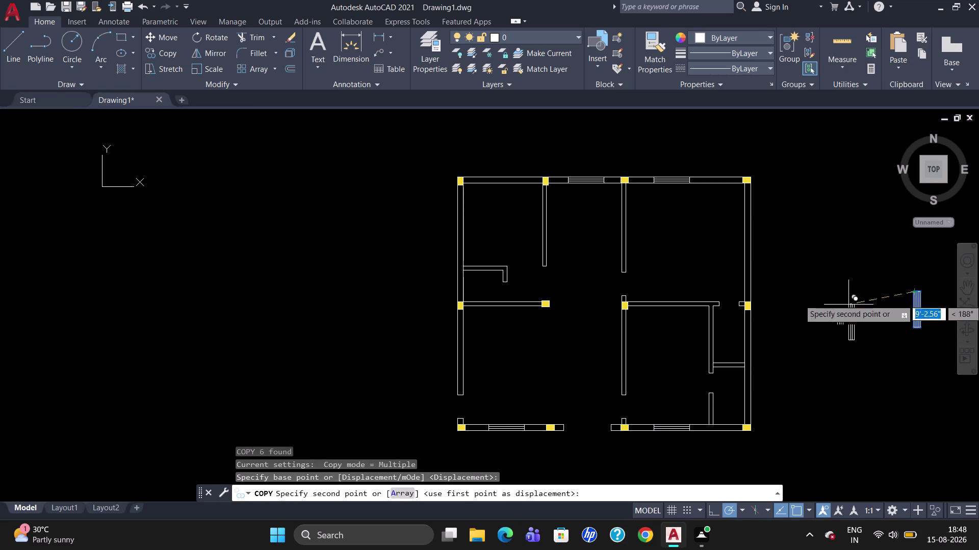
scroll(up, 3)
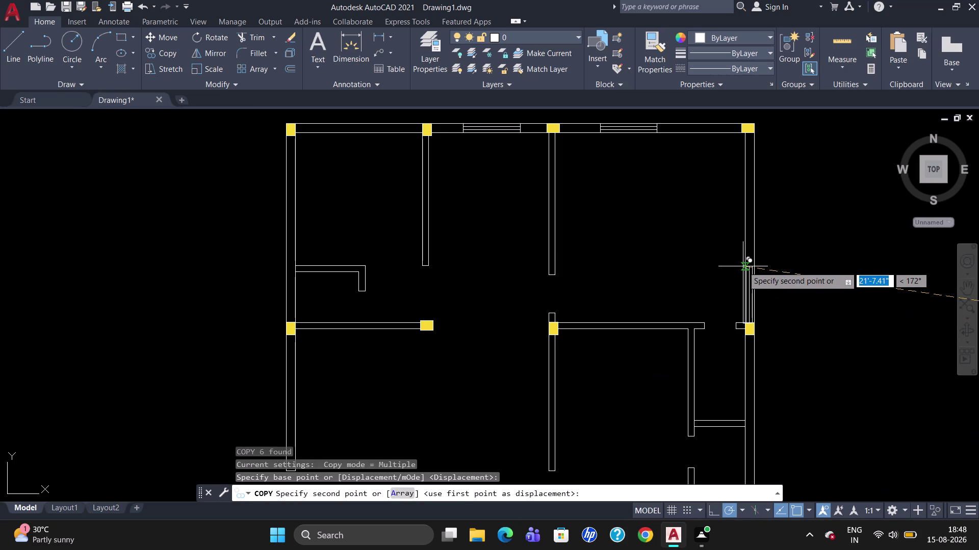
scroll(up, 3)
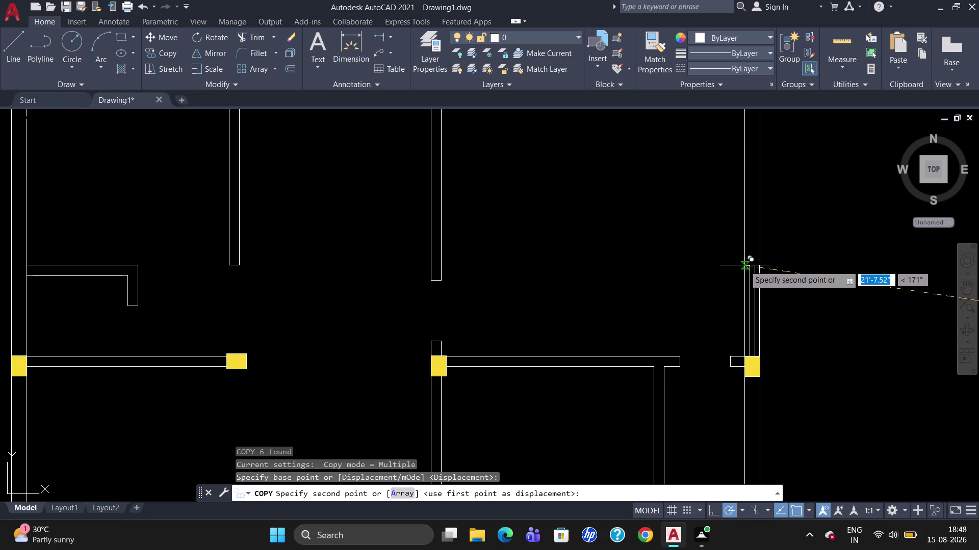
scroll(up, 3)
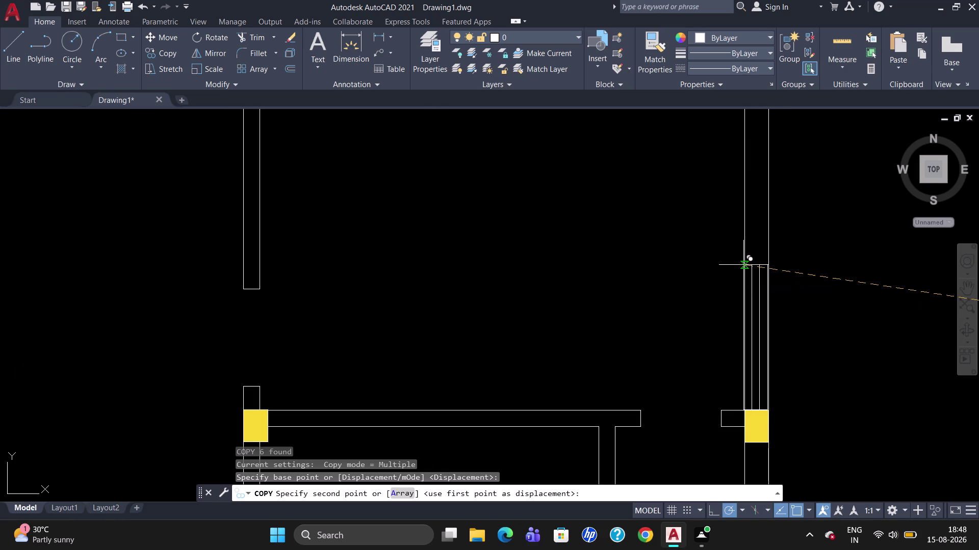
scroll(up, 3)
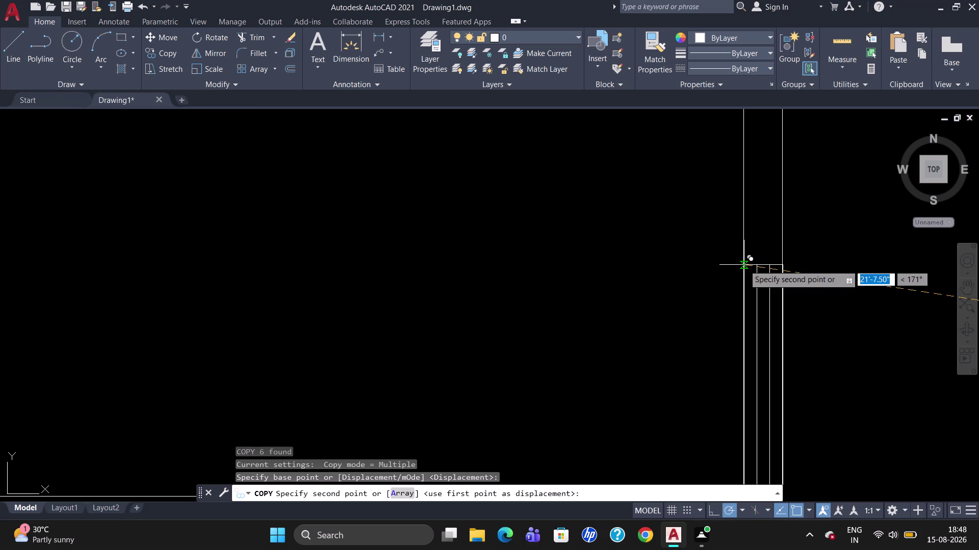
click(743, 265)
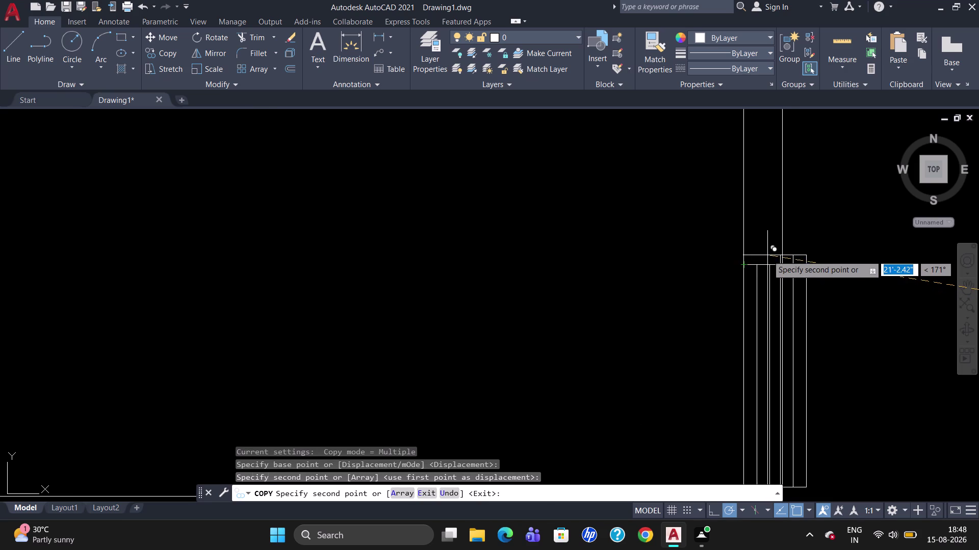
Place another copy in the left wall's lower opening and select the spare symbol.
scroll(down, 3)
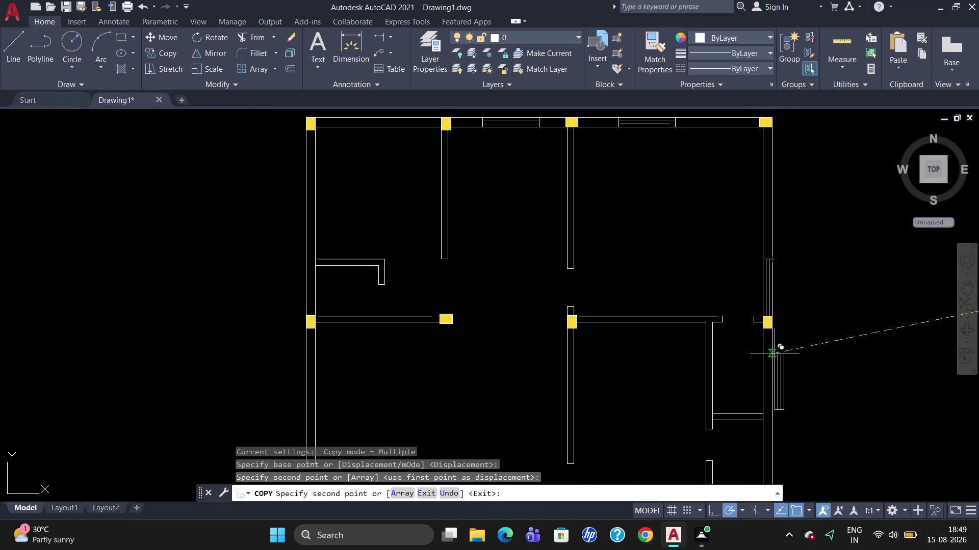
scroll(down, 3)
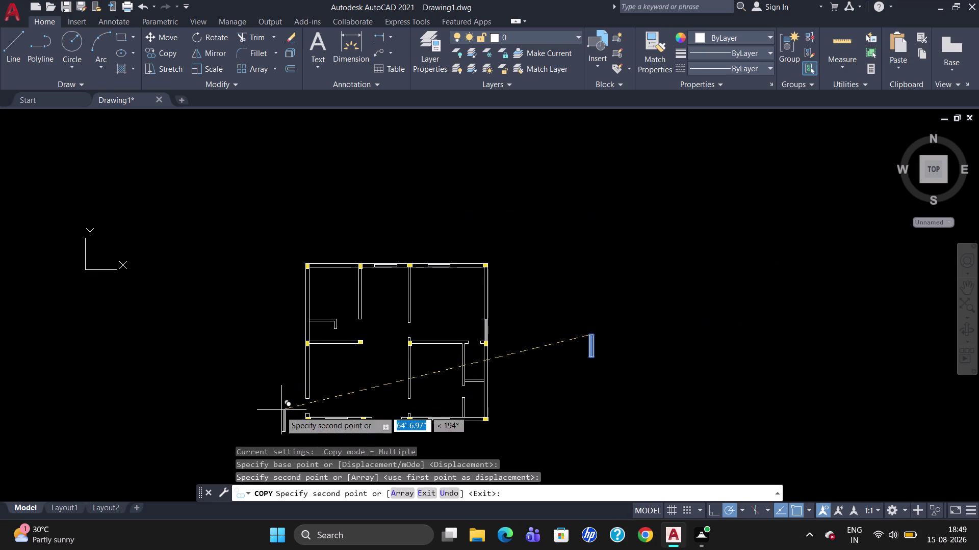
scroll(up, 3)
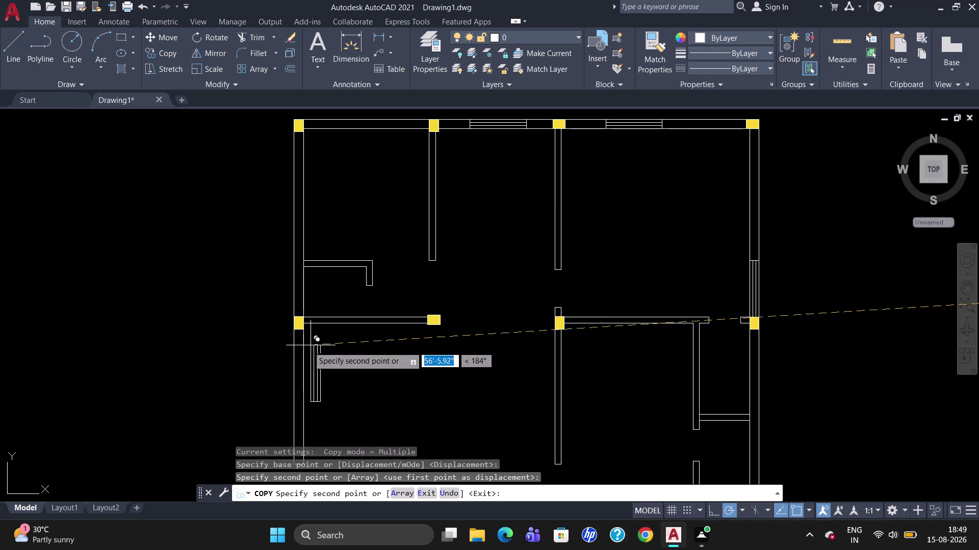
scroll(down, 3)
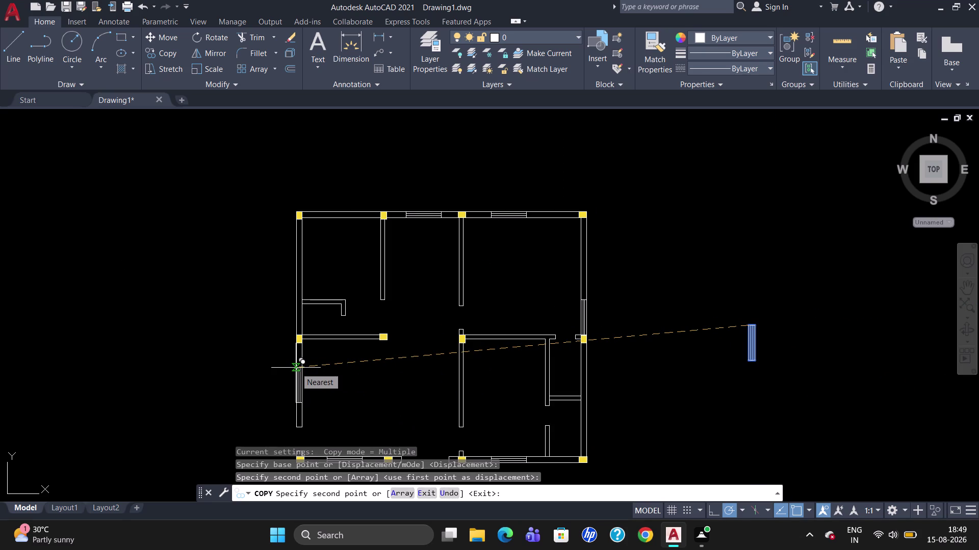
scroll(up, 3)
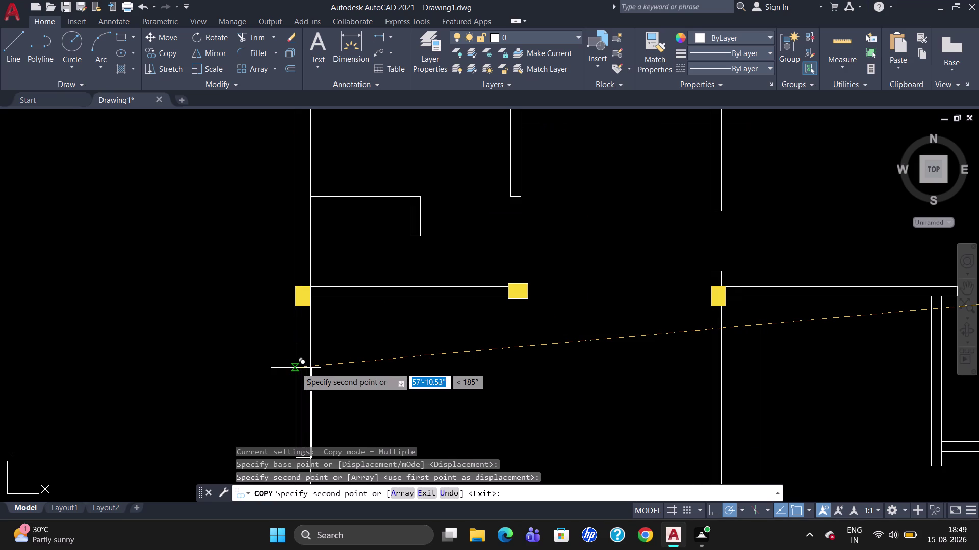
scroll(up, 3)
scroll(up, 3)
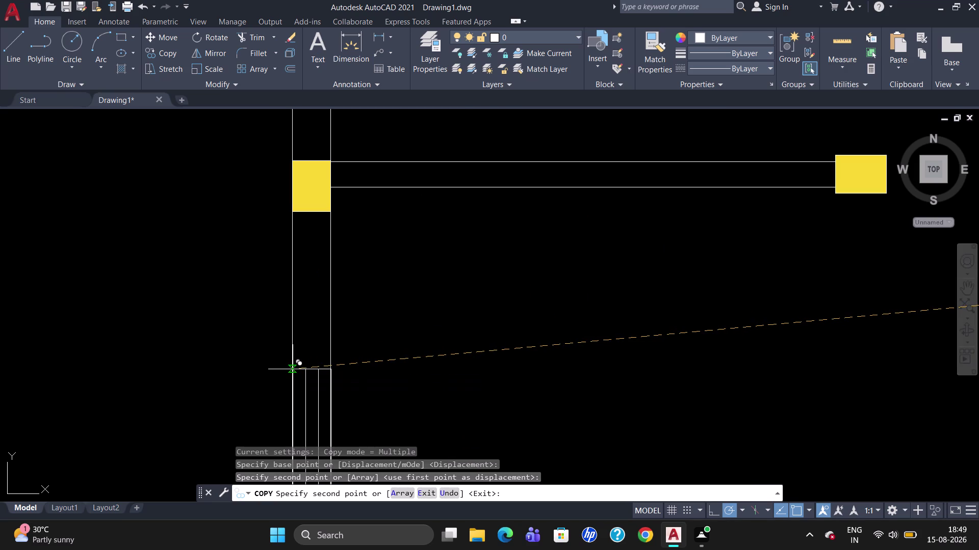
click(292, 370)
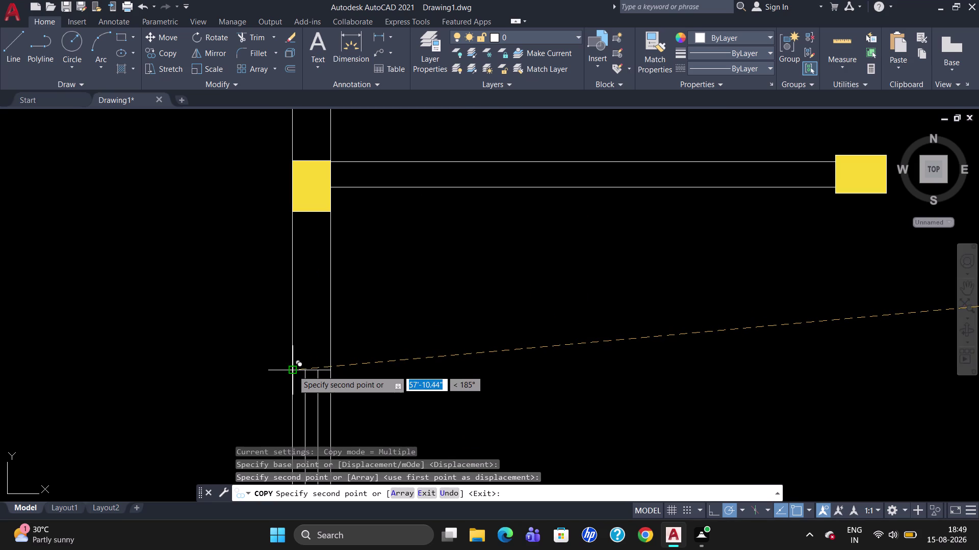
key(Escape)
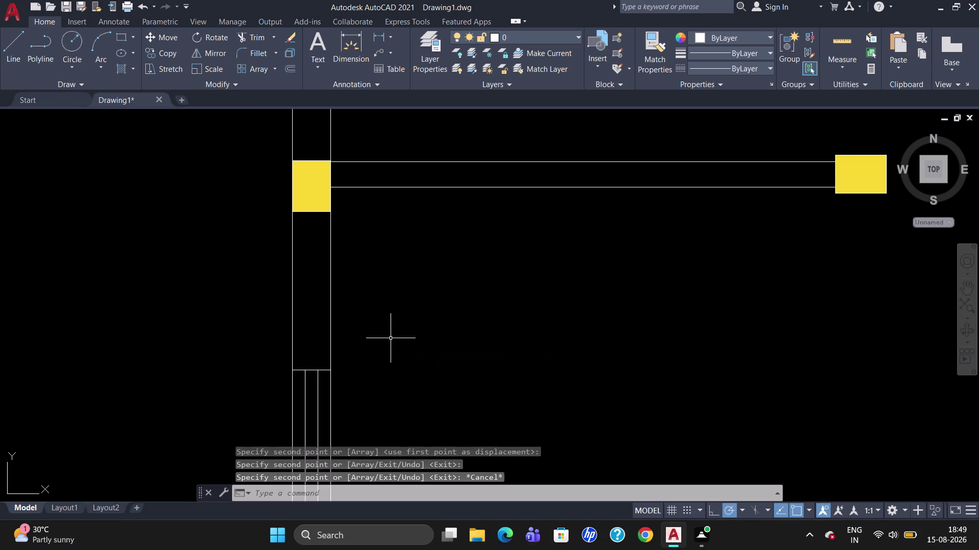
scroll(down, 3)
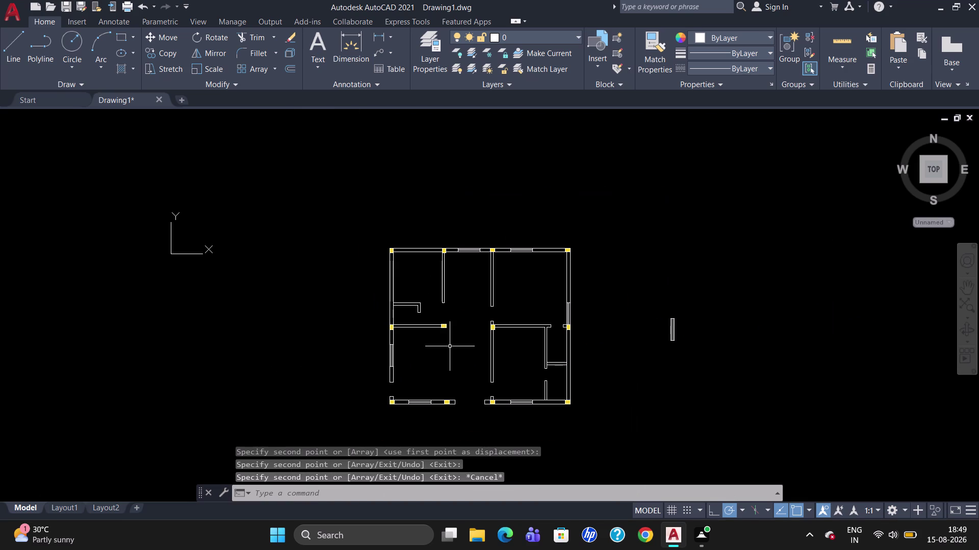
drag(703, 355, 701, 354)
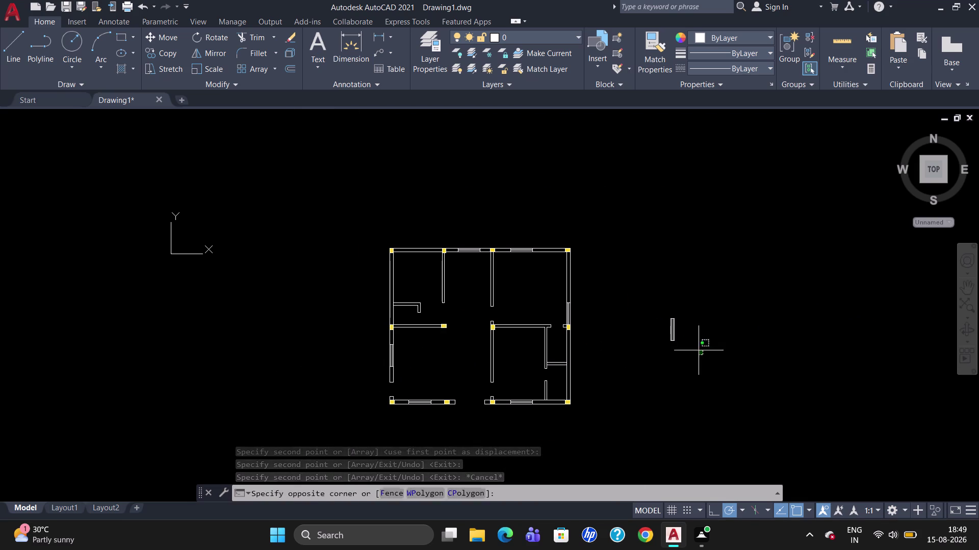
Erase the spare upright window symbol right of the plan.
drag(701, 354, 643, 321)
key(Delete)
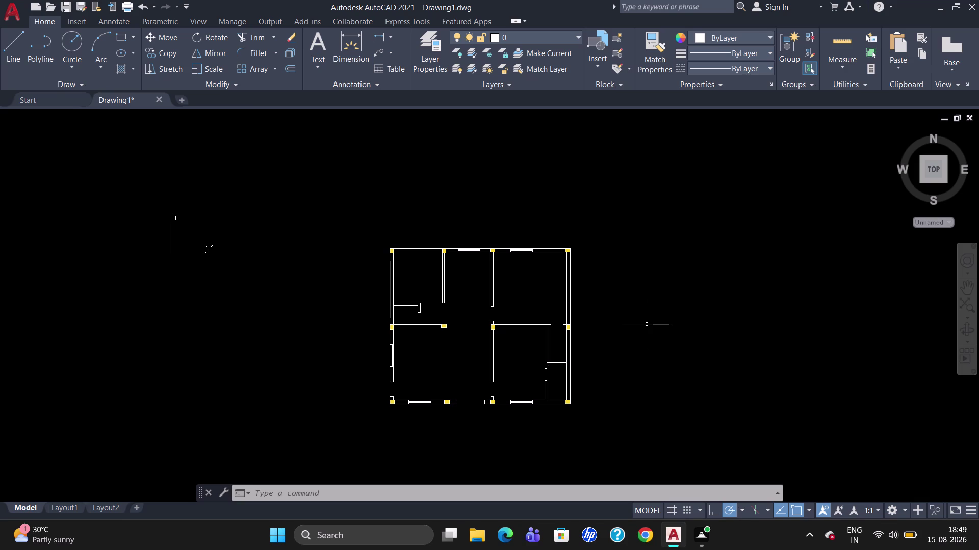
text(REC)
key(Return)
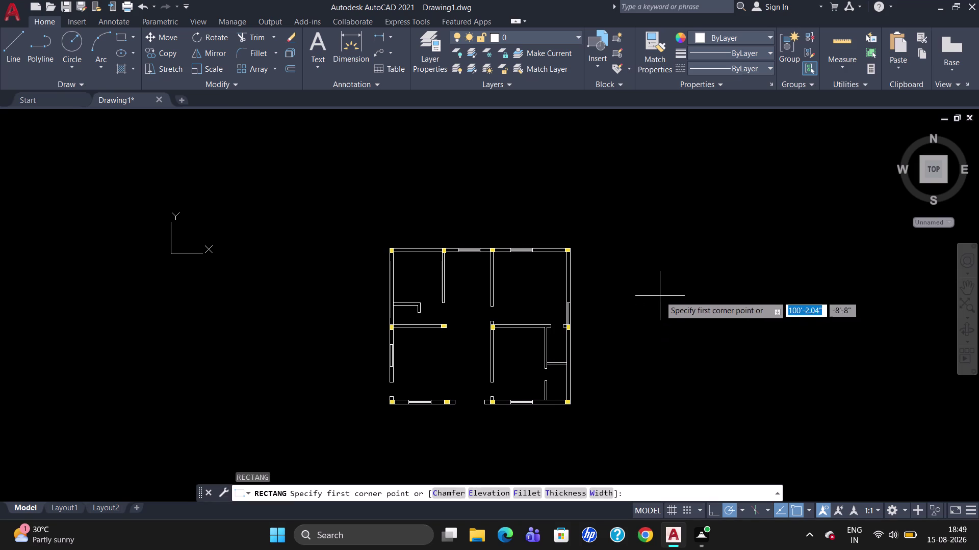
Draw a 36" by 9" rectangle right of the floor plan and select it.
click(659, 297)
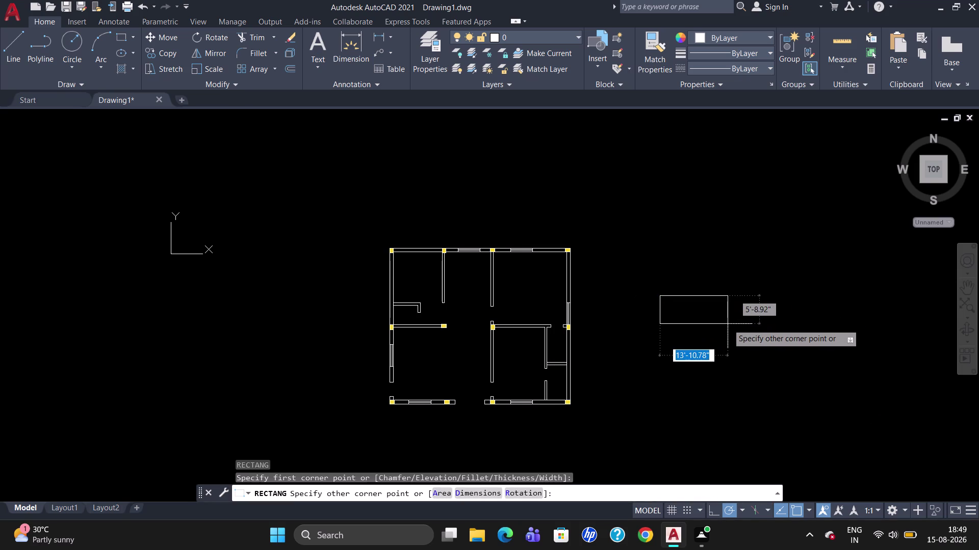
text(36)
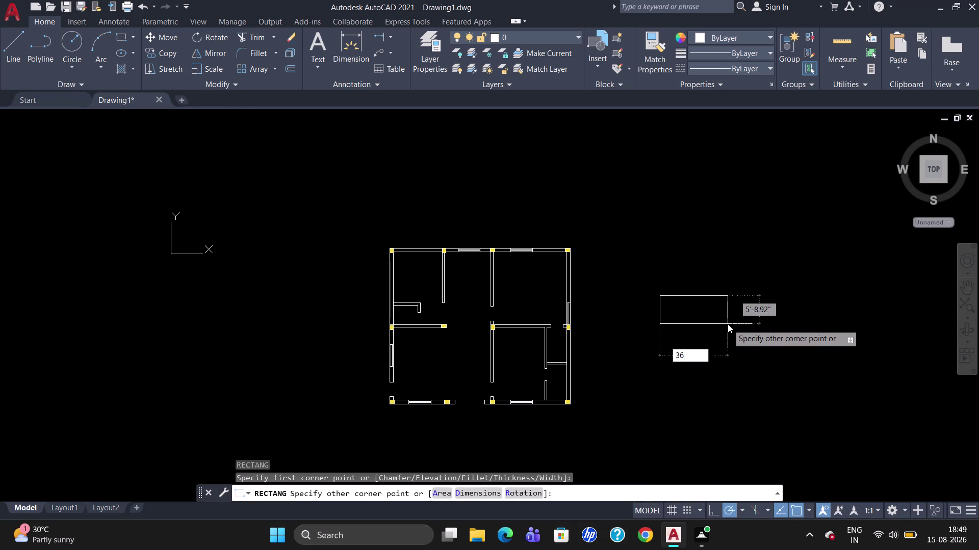
text(")
key(Tab)
text(9)
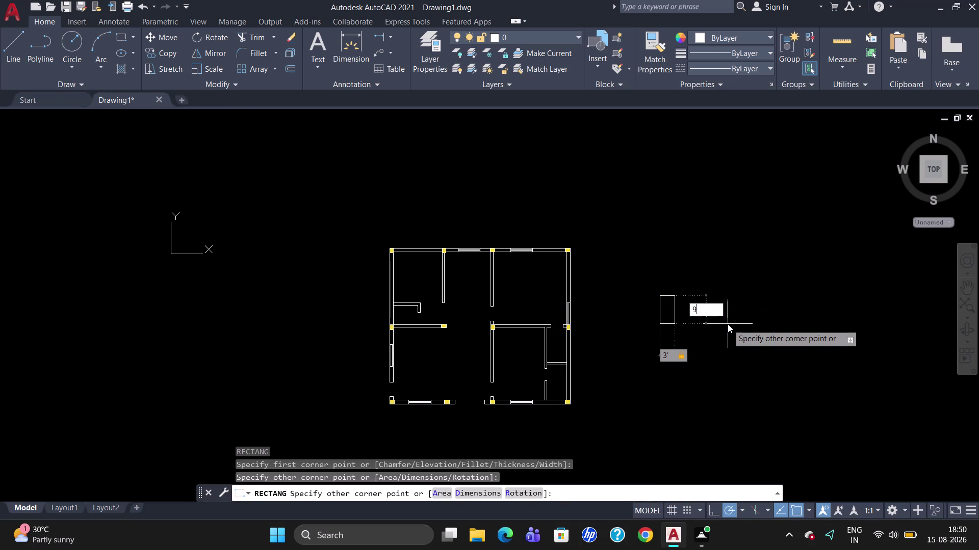
text(")
key(Return)
scroll(up, 3)
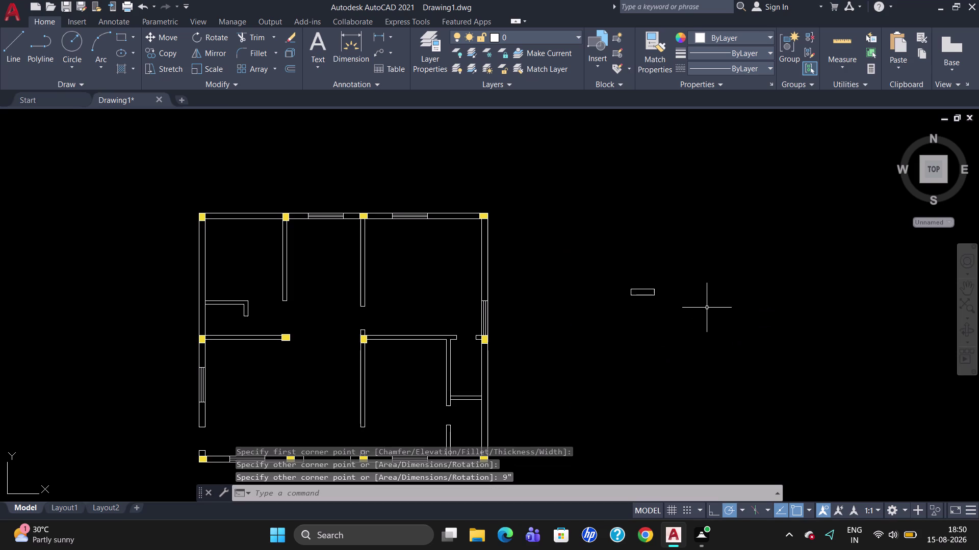
scroll(up, 3)
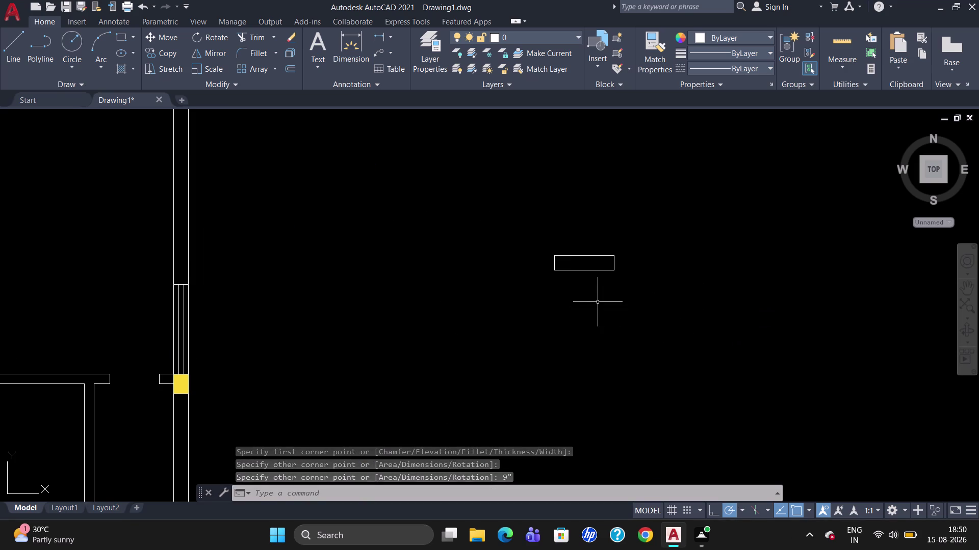
click(591, 257)
Explode the long rectangle into separate lines and attempt a Divide on its edge.
key(x)
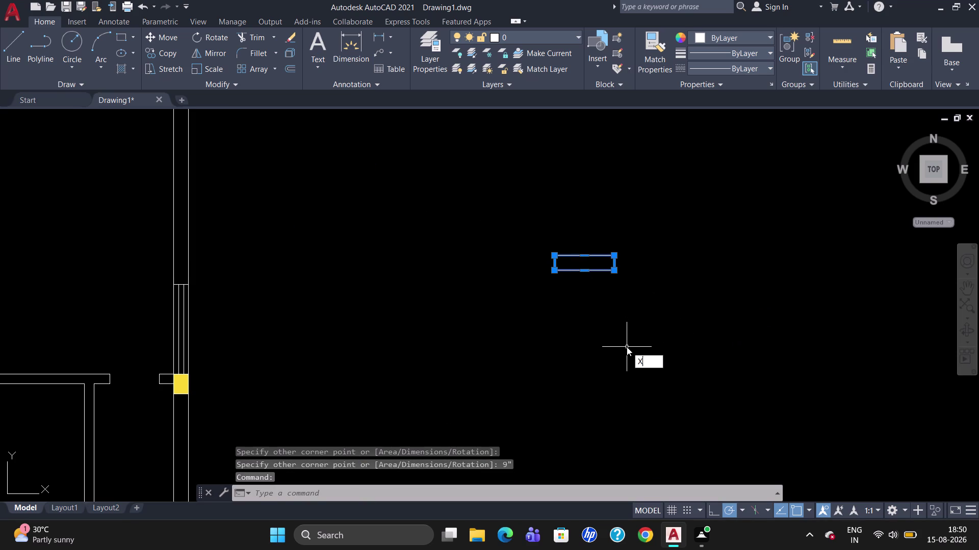
key(Return)
text(DI)
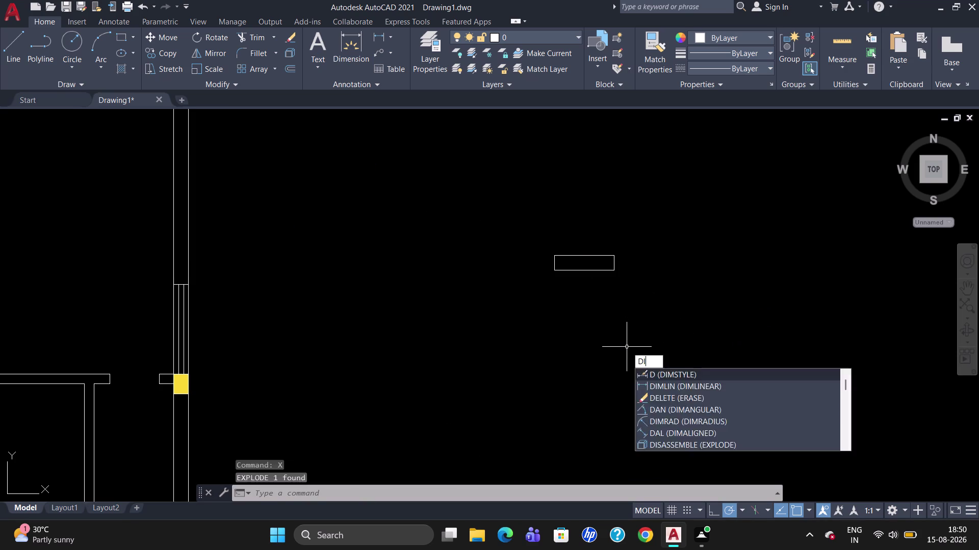
text(V)
key(Return)
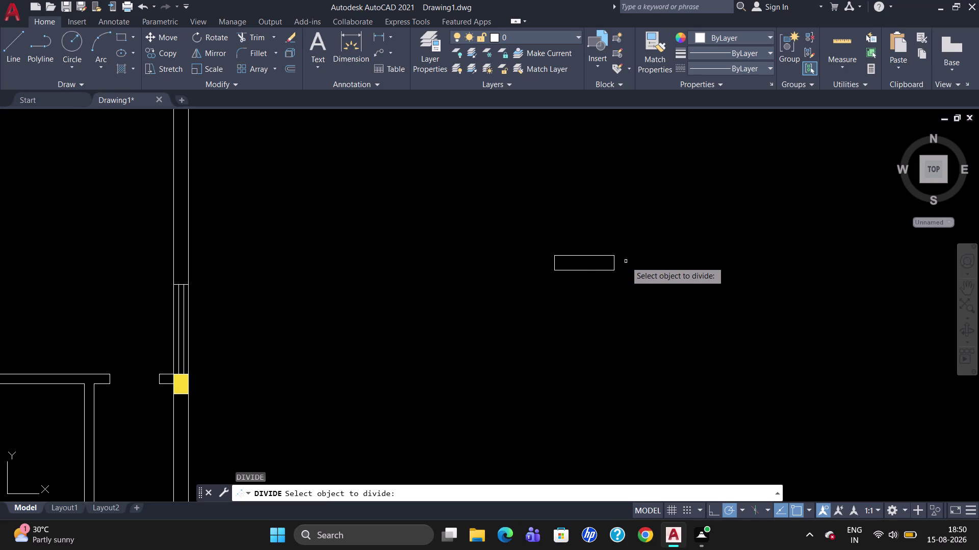
click(616, 261)
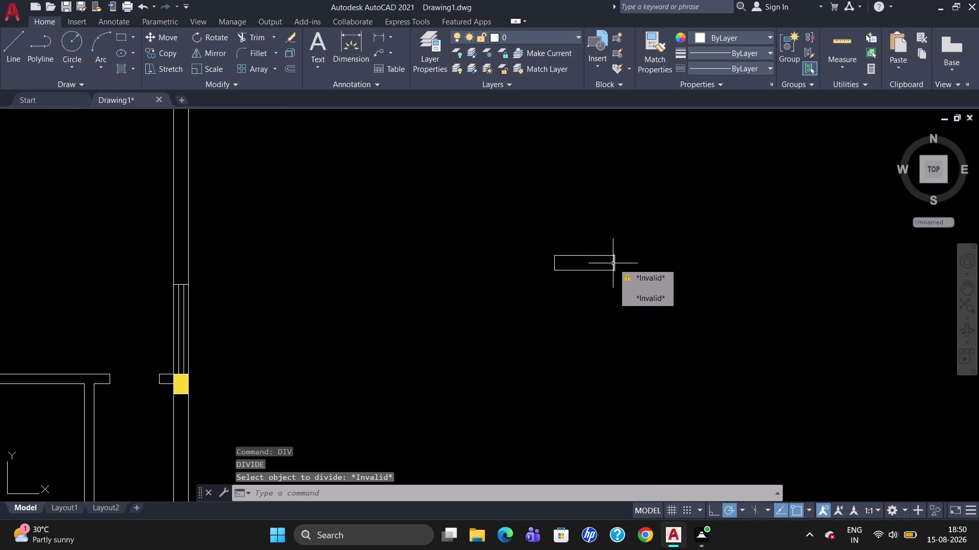
click(613, 264)
key(Return)
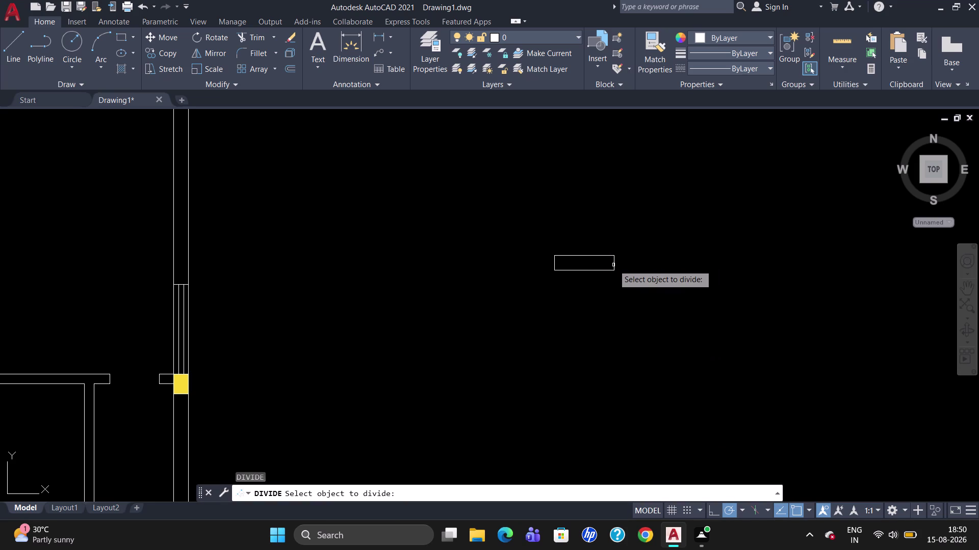
key(Escape)
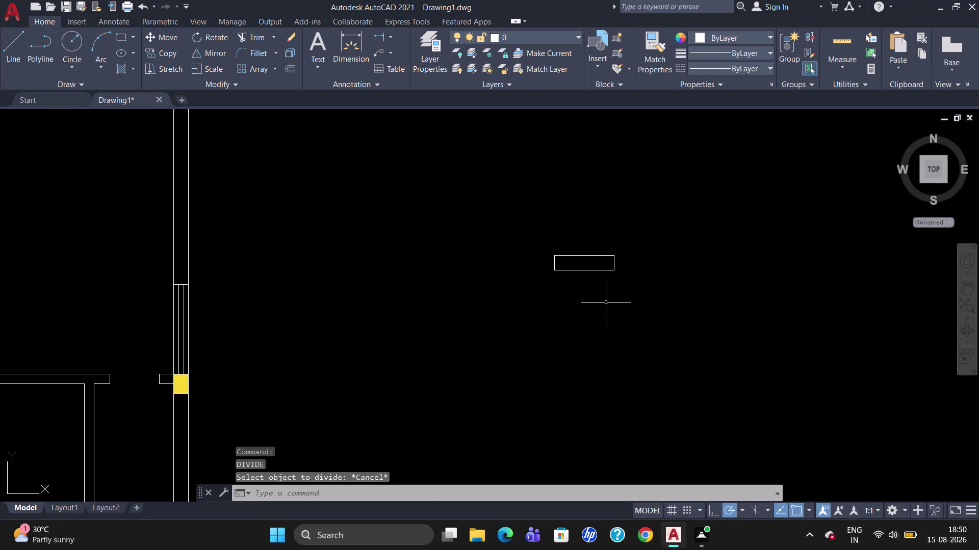
Divide the rectangle's edge into 3 equal parts.
text(DI)
key(v)
key(Return)
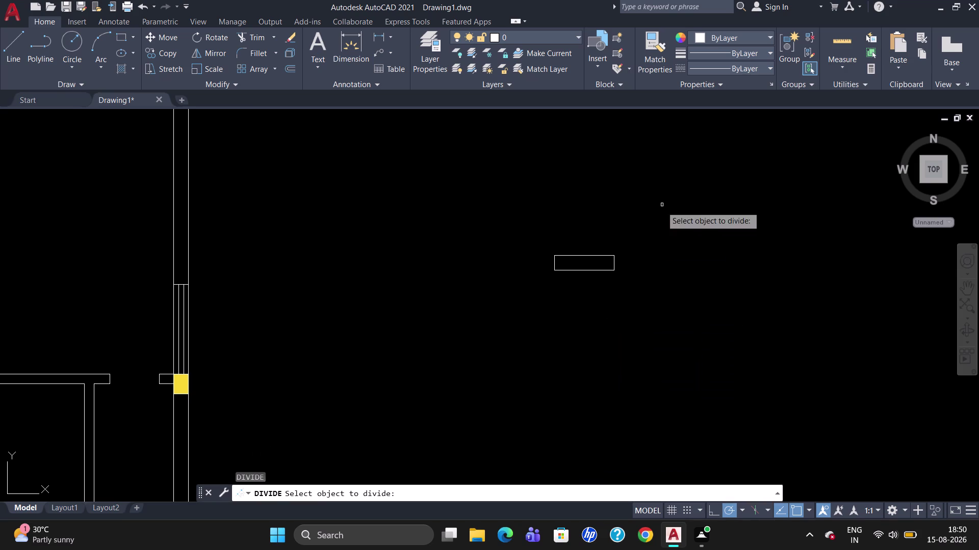
right_drag(0, 549, 0, 542)
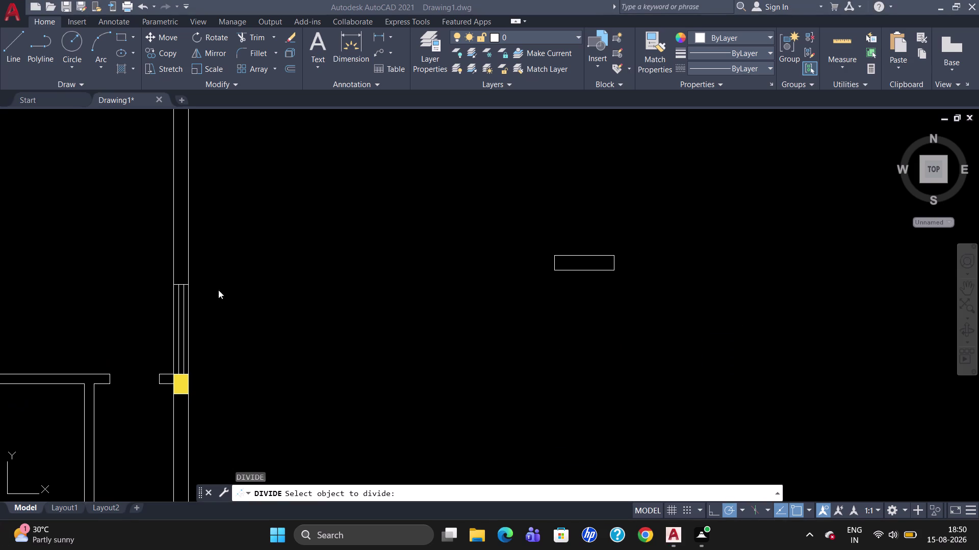
key(Escape)
key(Escape)
key(Escape)
scroll(down, 3)
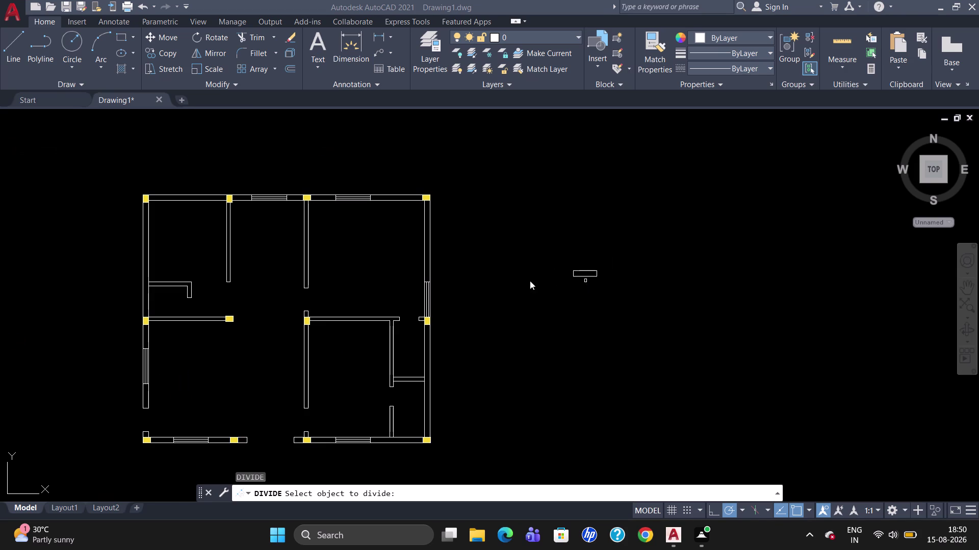
click(530, 280)
scroll(up, 3)
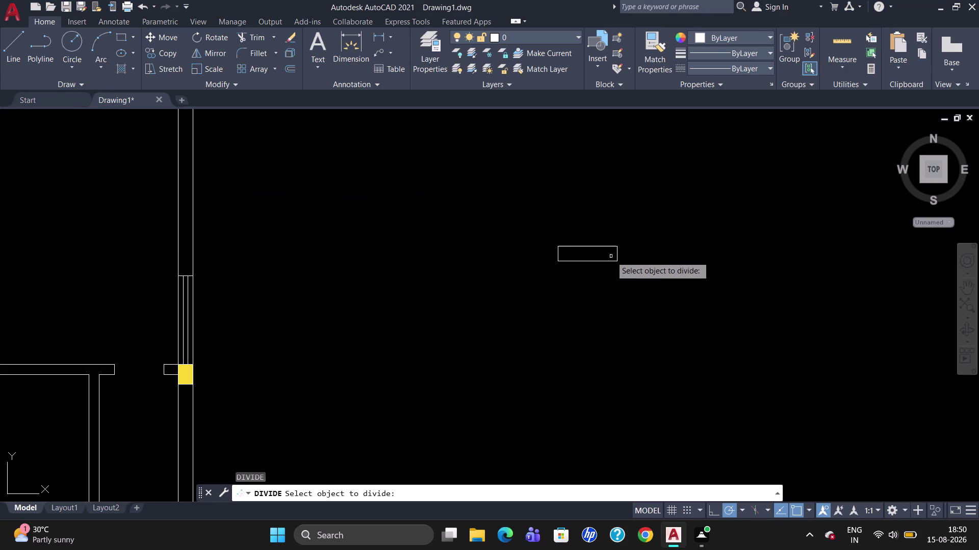
click(617, 254)
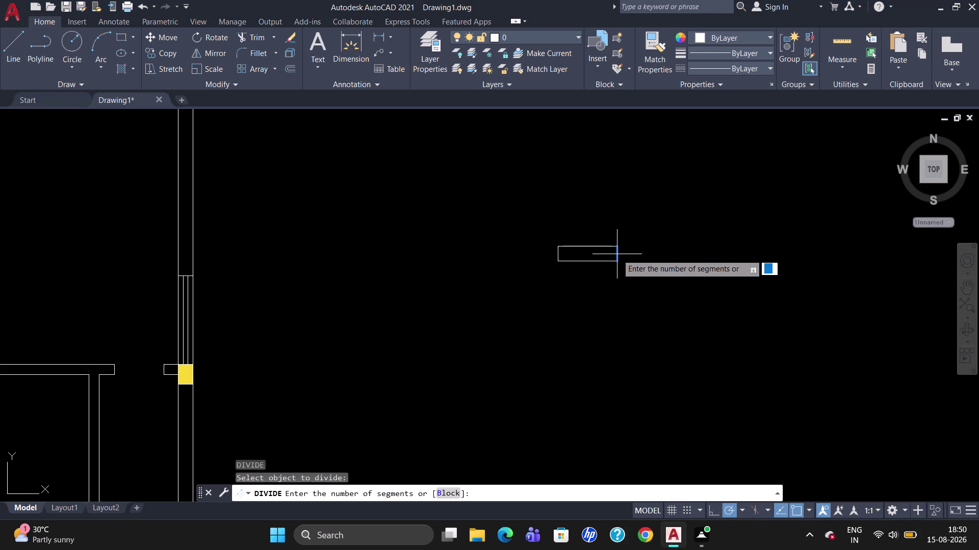
key(3)
key(Return)
Draw two inner horizontal lines across the rectangle, edge to edge.
scroll(up, 3)
key(l)
key(Return)
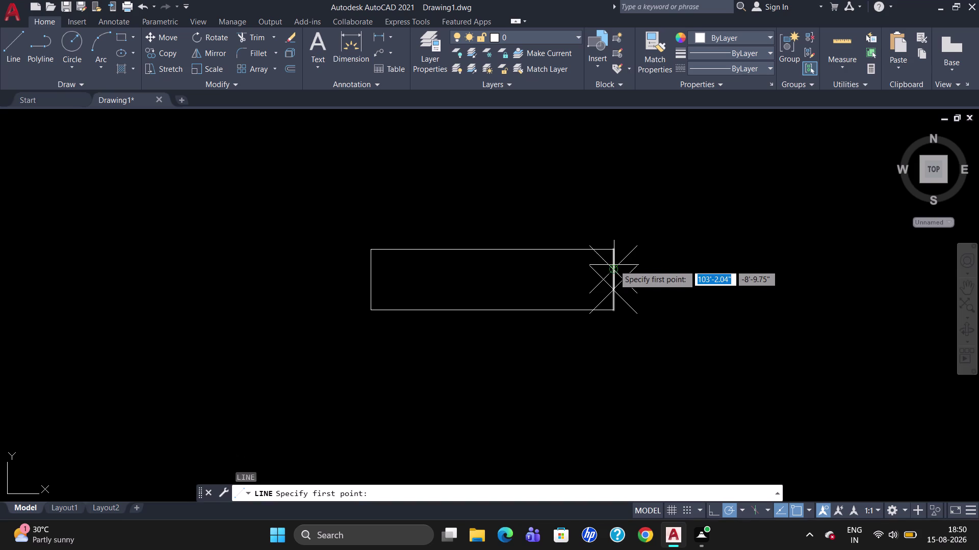
click(615, 268)
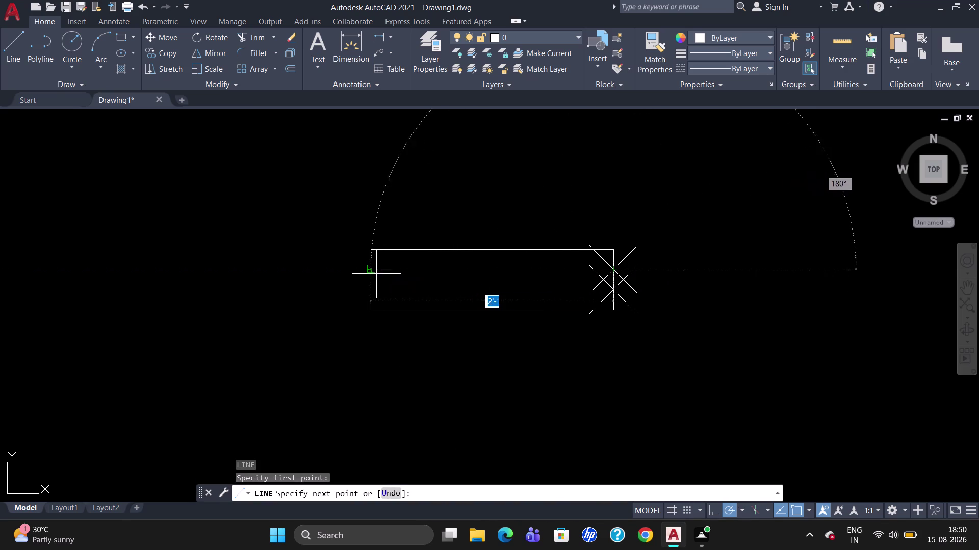
click(372, 273)
key(Escape)
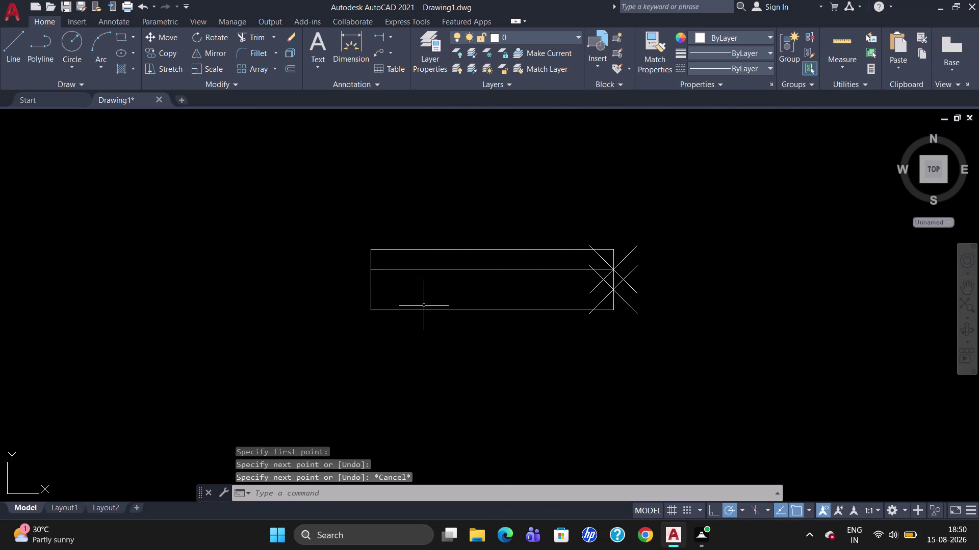
key(l)
key(Return)
click(609, 291)
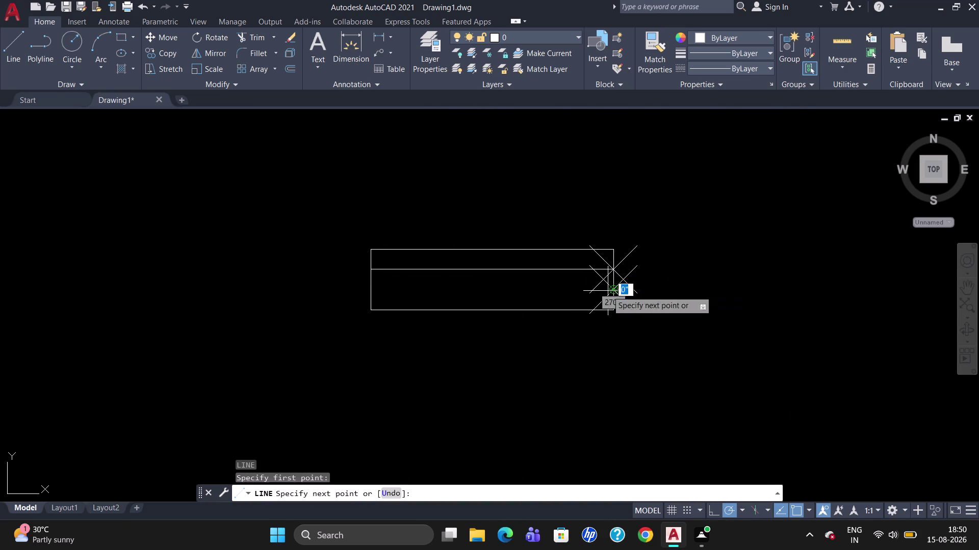
click(374, 288)
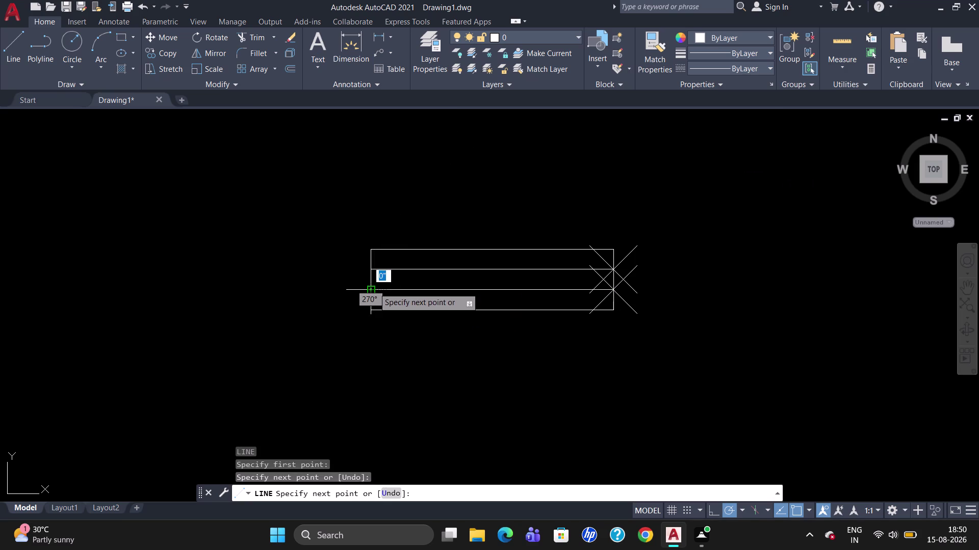
key(Escape)
Erase the diagonal X guide lines inside the rectangle.
click(628, 251)
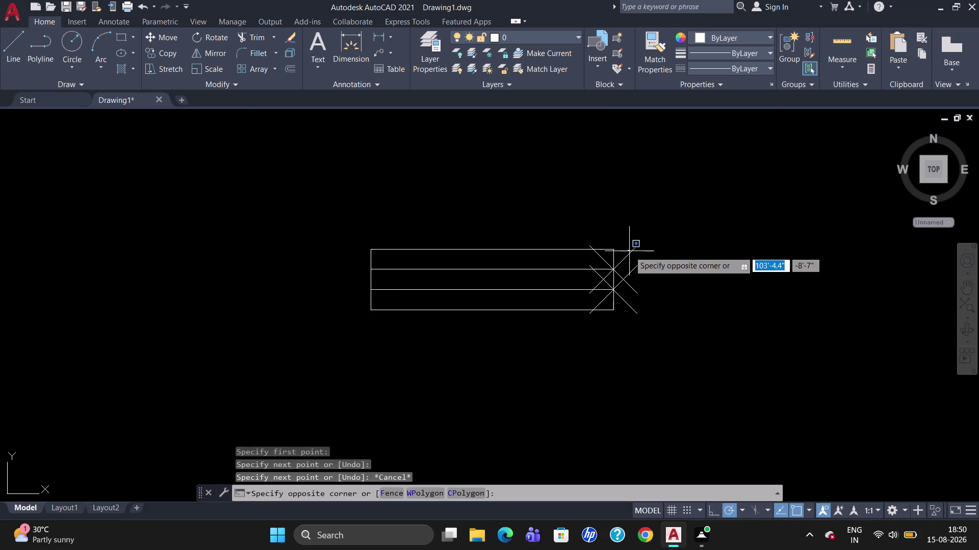
click(628, 251)
click(629, 252)
click(633, 270)
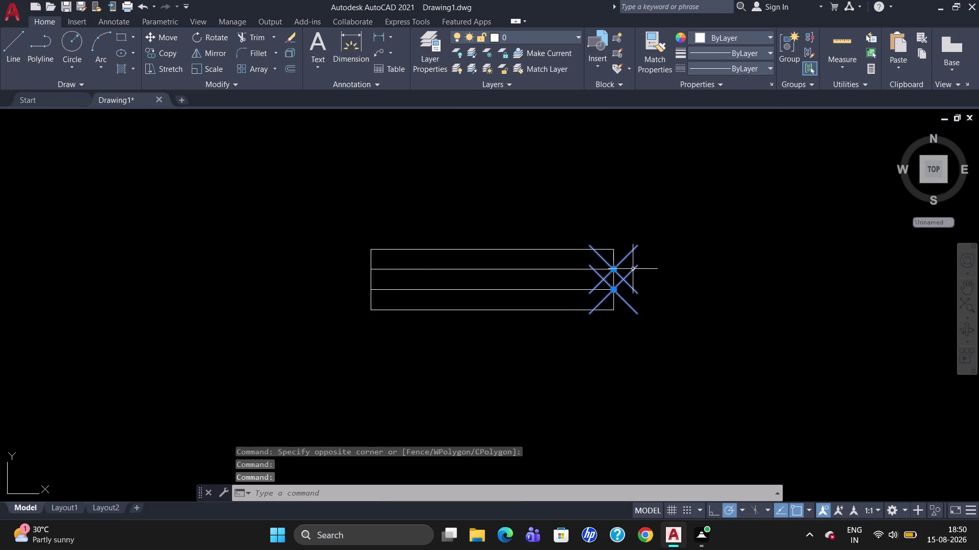
key(Delete)
Group the six window lines into a single window symbol.
drag(648, 275, 435, 331)
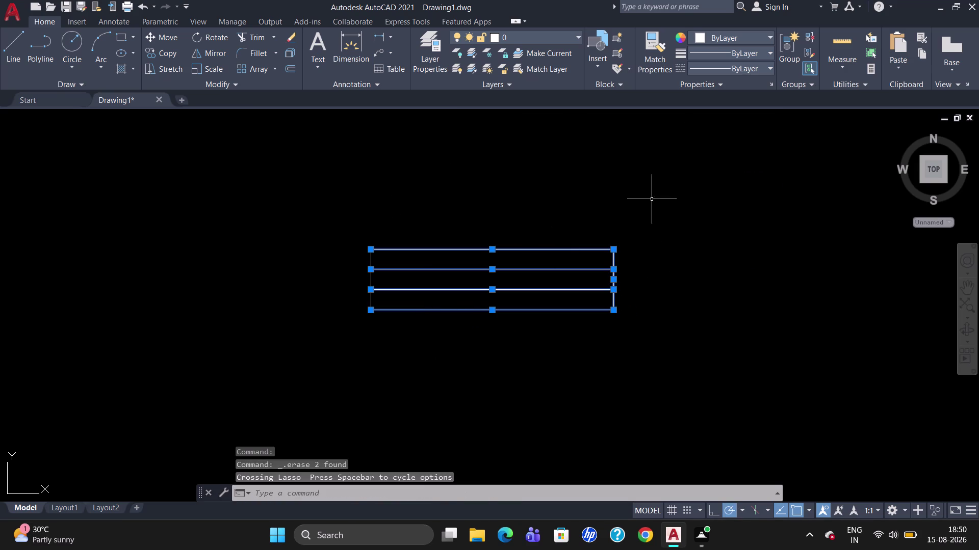
drag(339, 289, 473, 316)
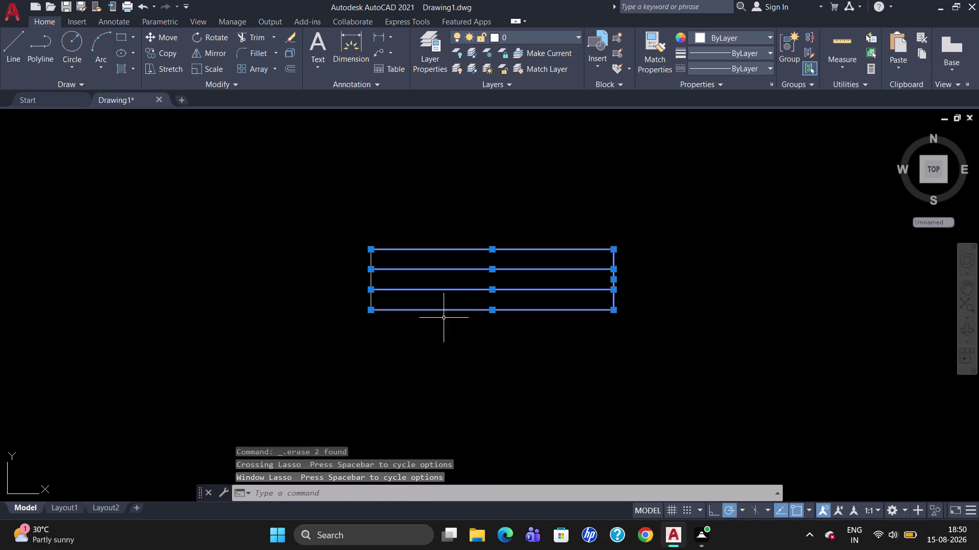
drag(431, 321, 317, 268)
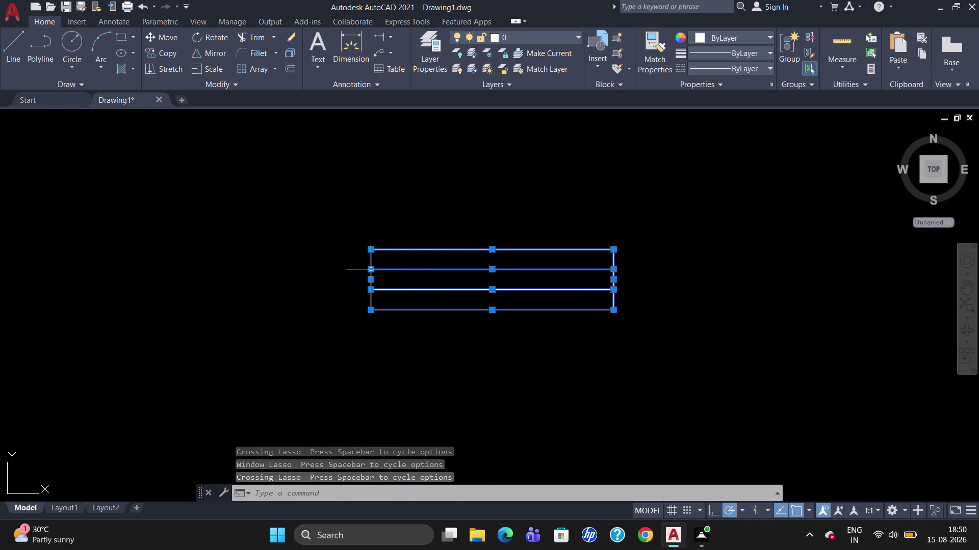
click(789, 62)
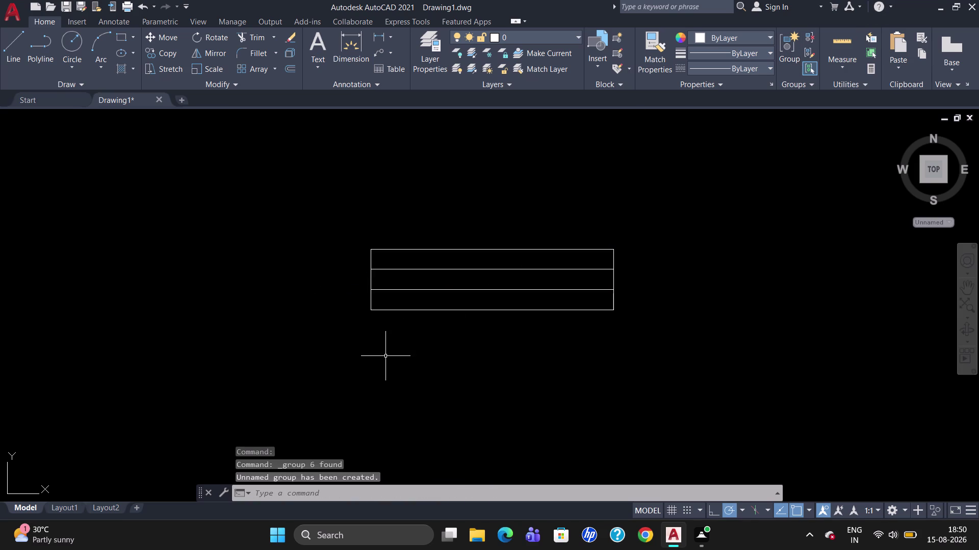
drag(637, 314, 399, 273)
Copy the 3-foot window symbol from its end point into the top wall's first span.
scroll(down, 3)
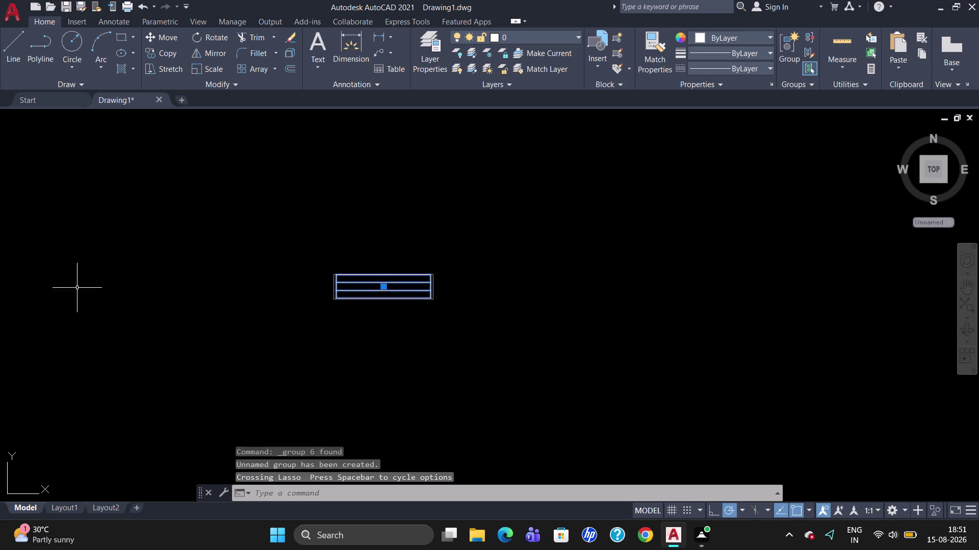
scroll(down, 3)
scroll(up, 3)
scroll(down, 3)
scroll(up, 3)
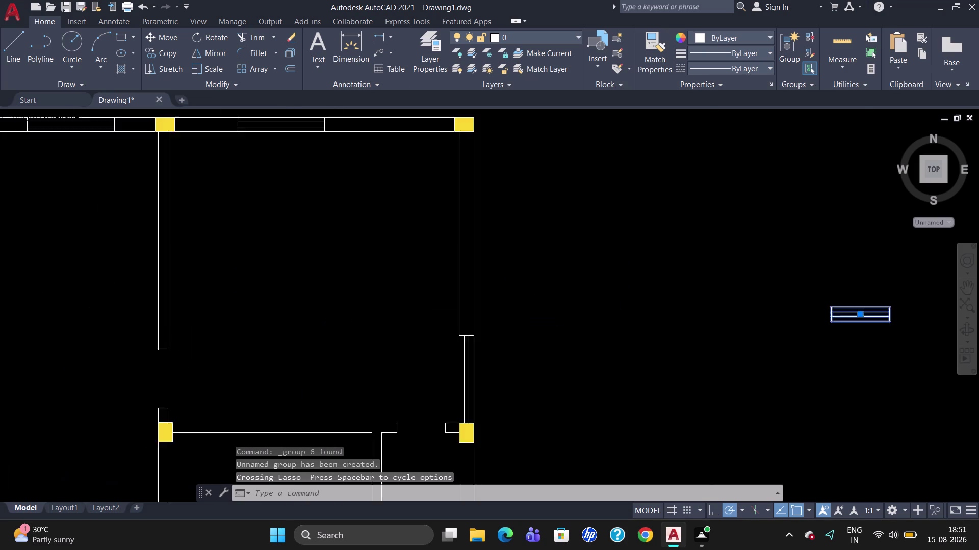
scroll(up, 3)
scroll(down, 3)
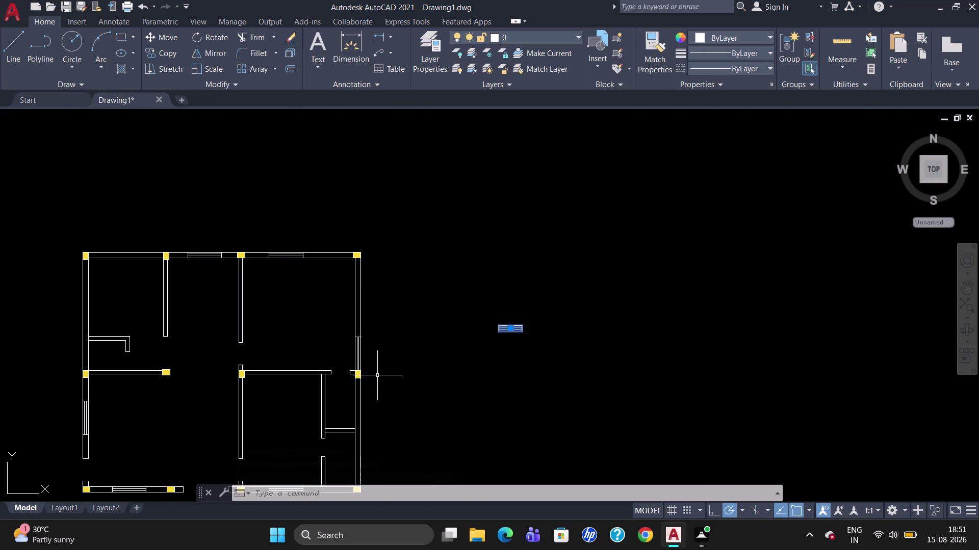
text(C)
text(O)
key(Return)
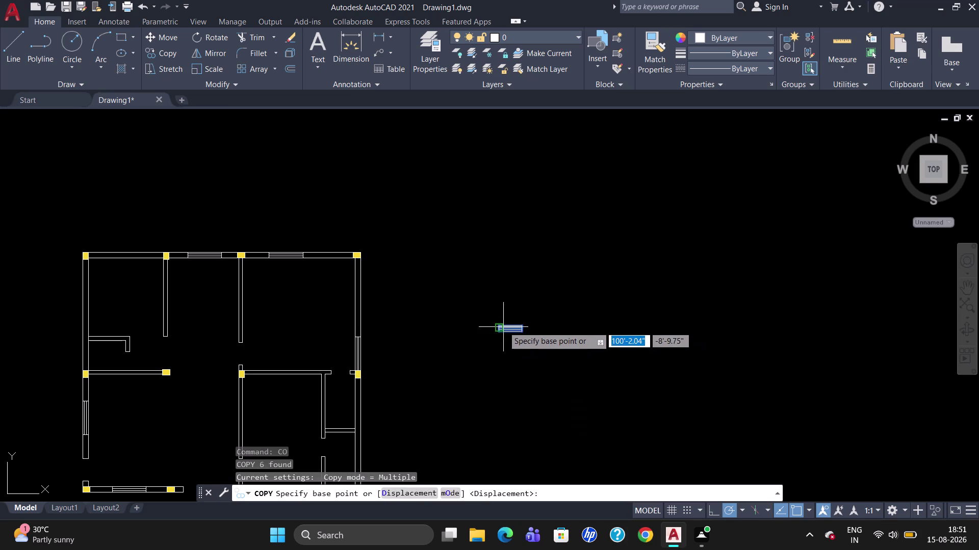
click(503, 327)
scroll(up, 3)
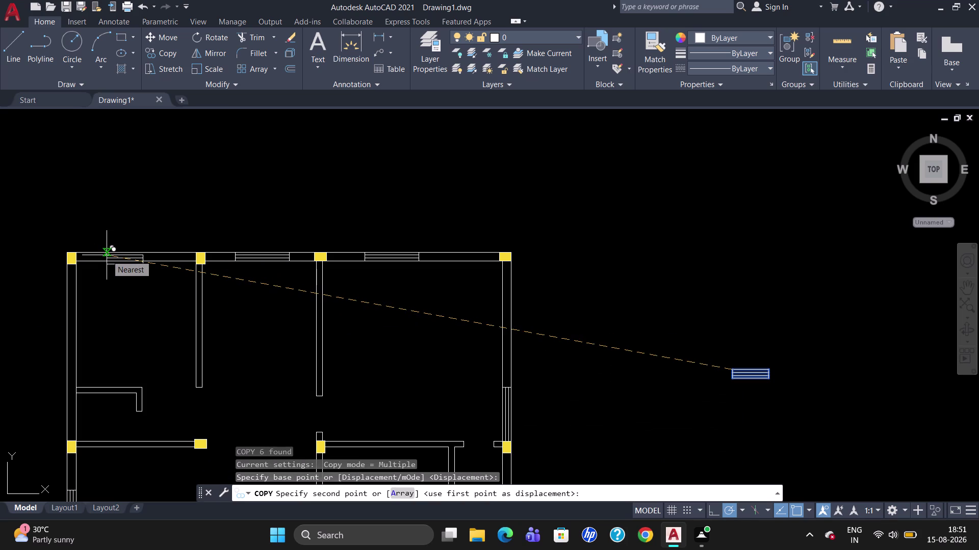
scroll(up, 3)
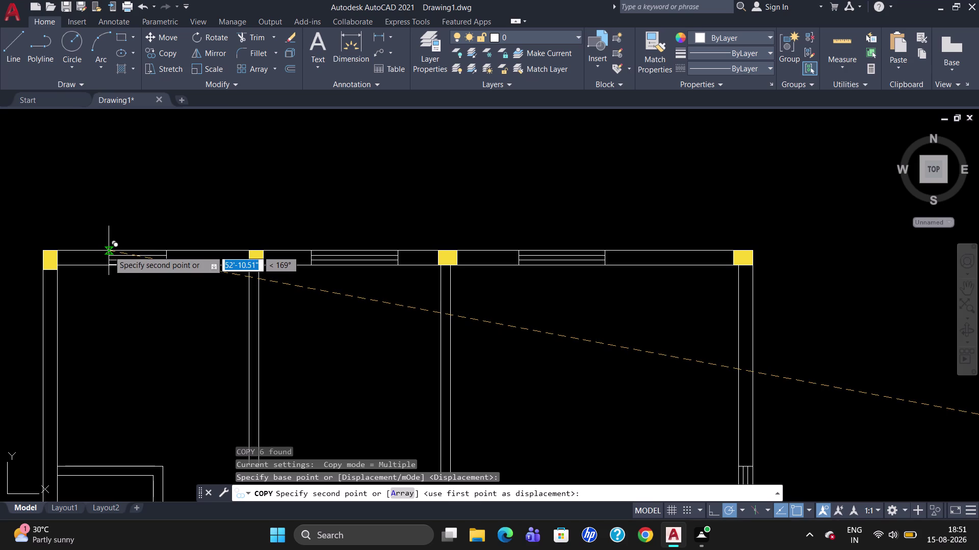
click(108, 251)
key(Escape)
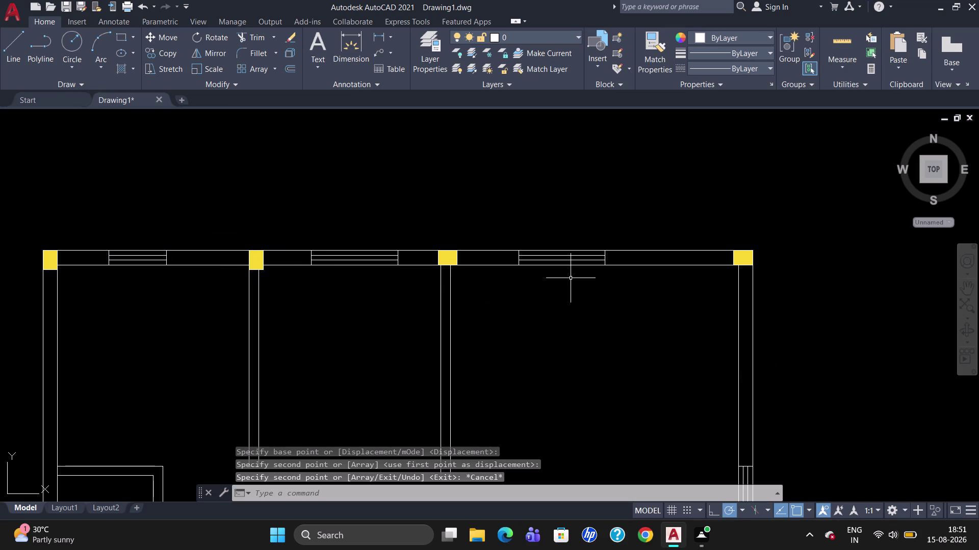
scroll(down, 3)
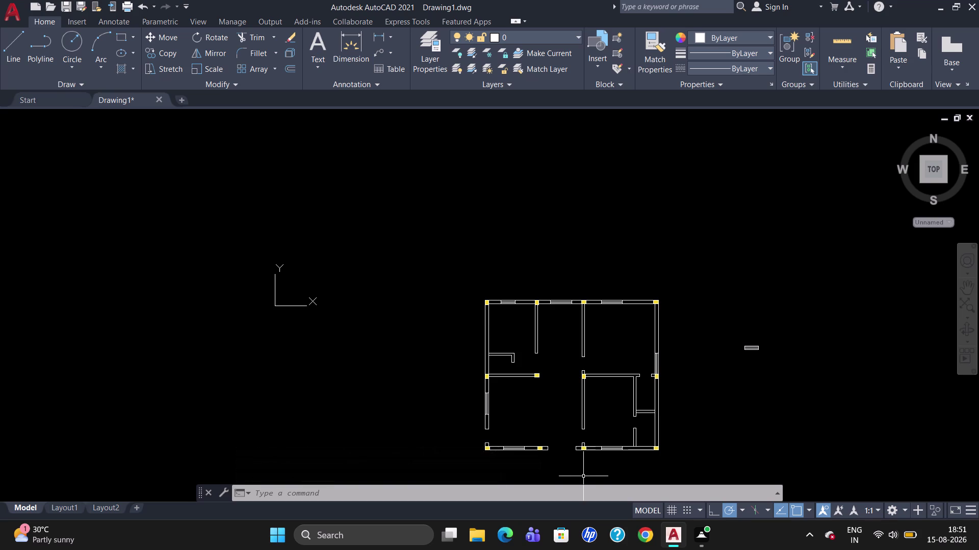
drag(810, 357, 702, 342)
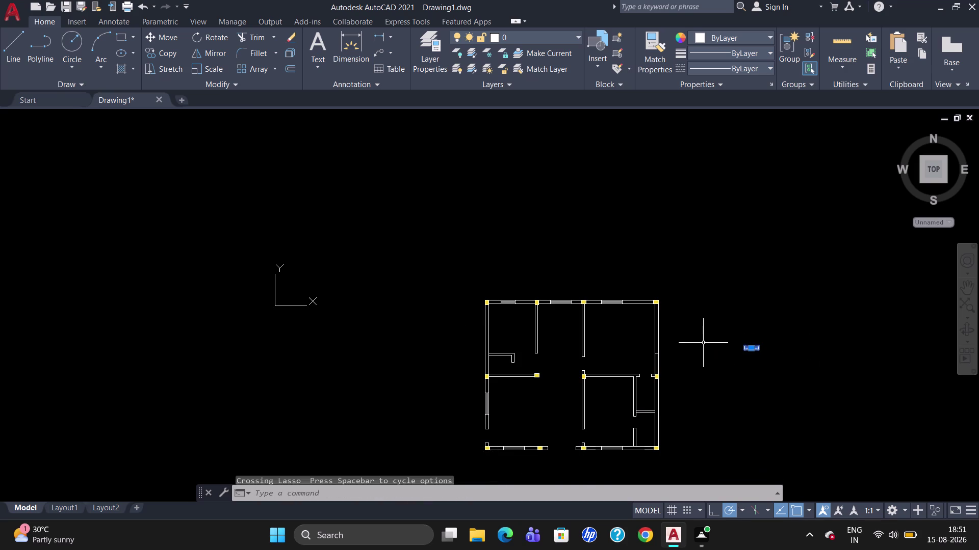
Erase the selected leftover window symbol beside the plan.
key(Delete)
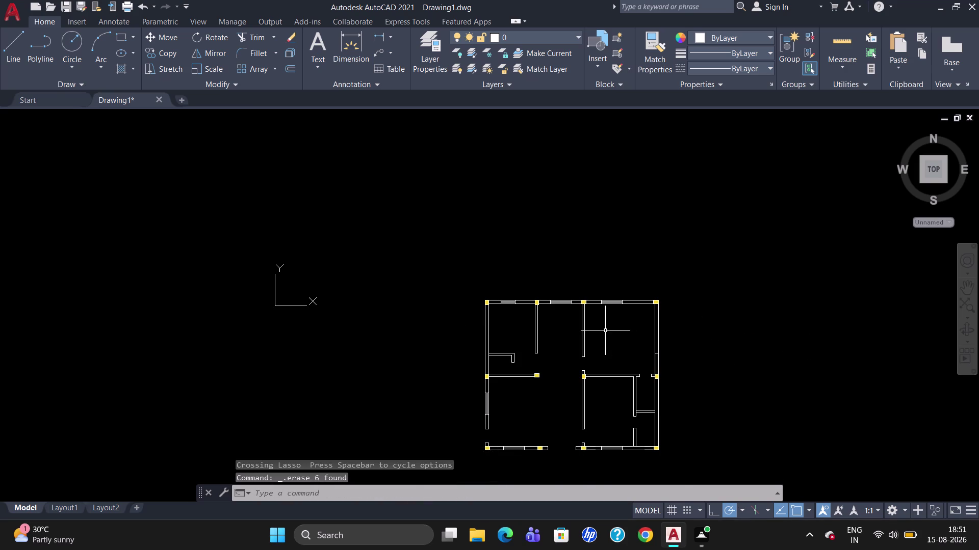
scroll(up, 3)
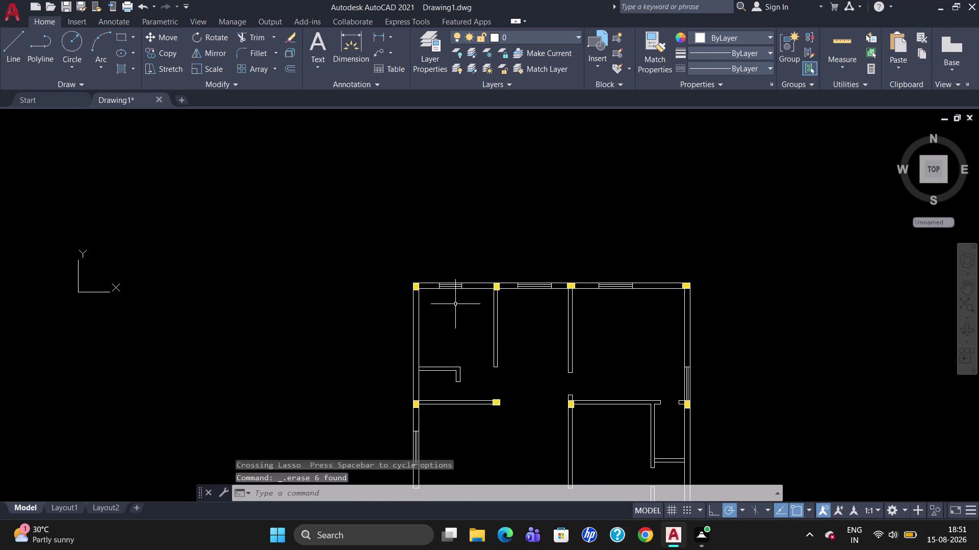
scroll(down, 3)
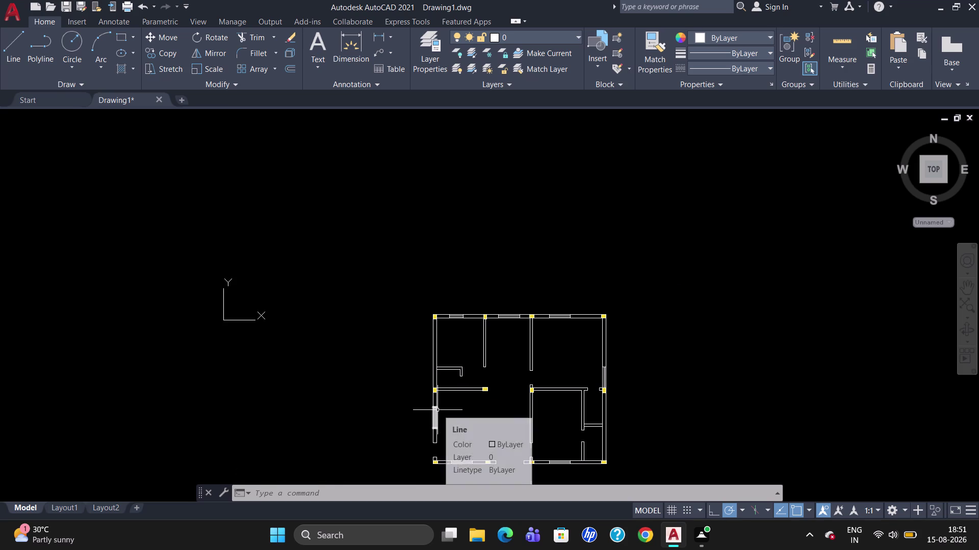
scroll(up, 3)
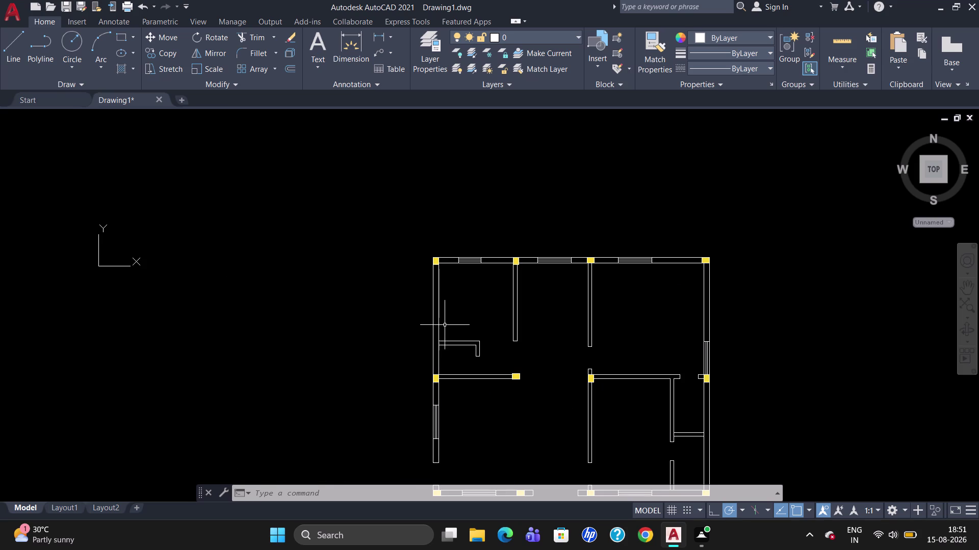
Start a new rectangle with its first corner left of the plan.
text(REC)
key(Return)
click(254, 282)
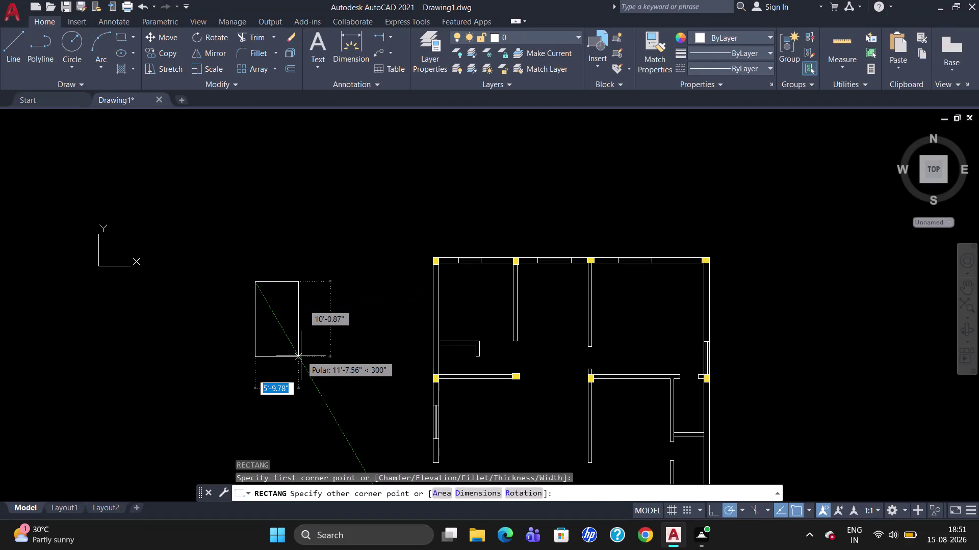
Size the new rectangle 9 inches by 20 inches.
key(9)
key(shift+quotedbl)
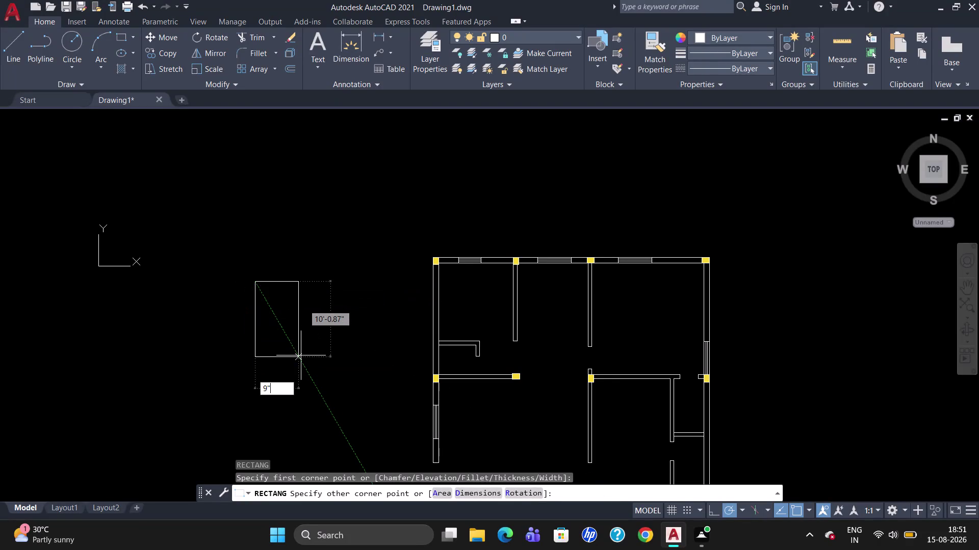
key(Tab)
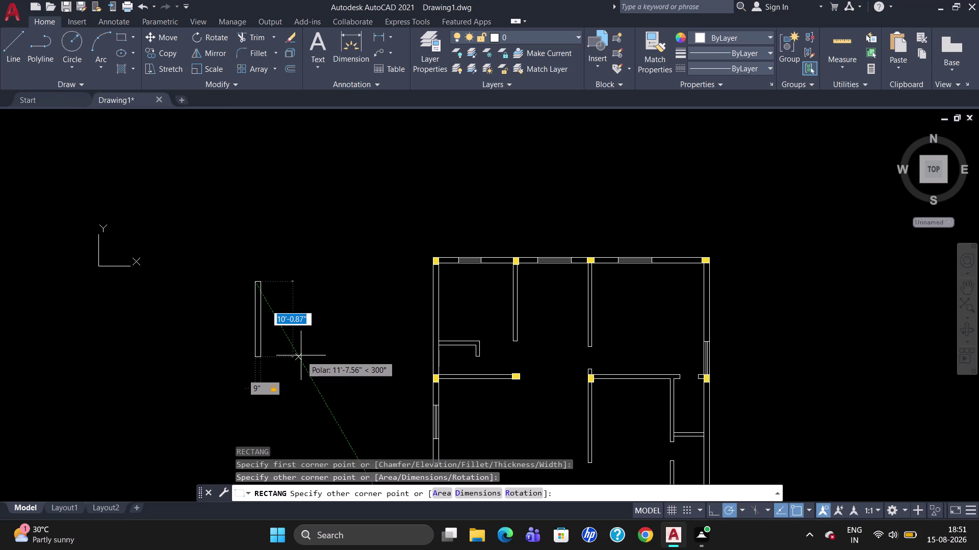
key(2)
key(0)
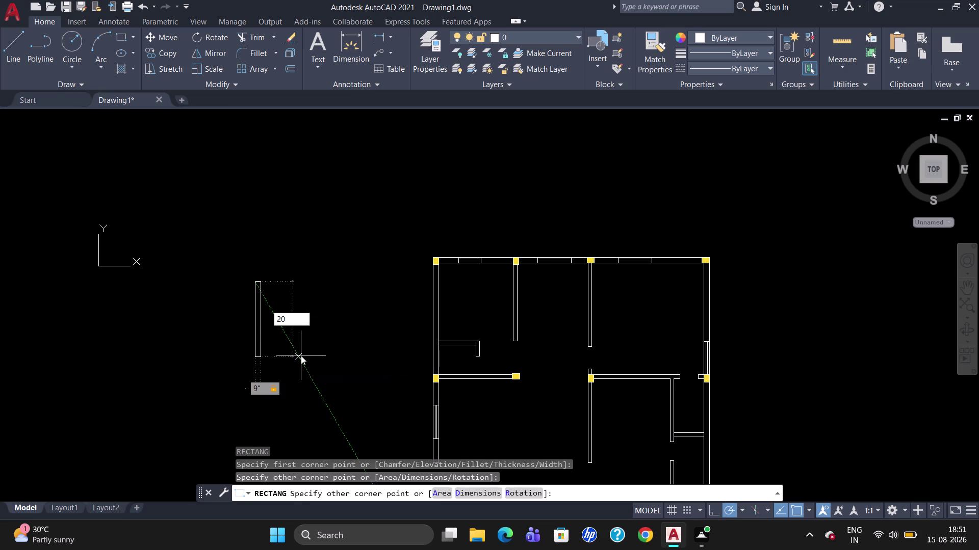
key(shift+quotedbl)
key(Return)
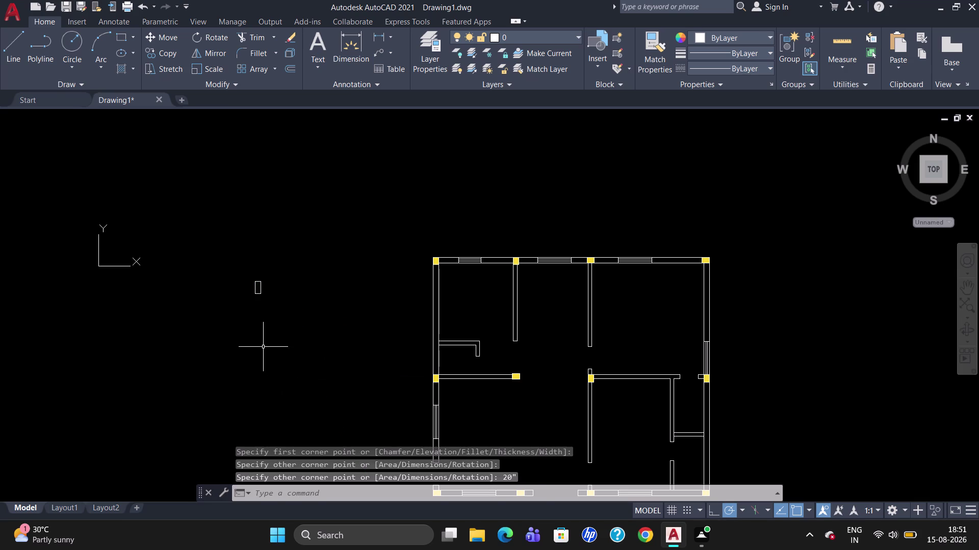
scroll(up, 3)
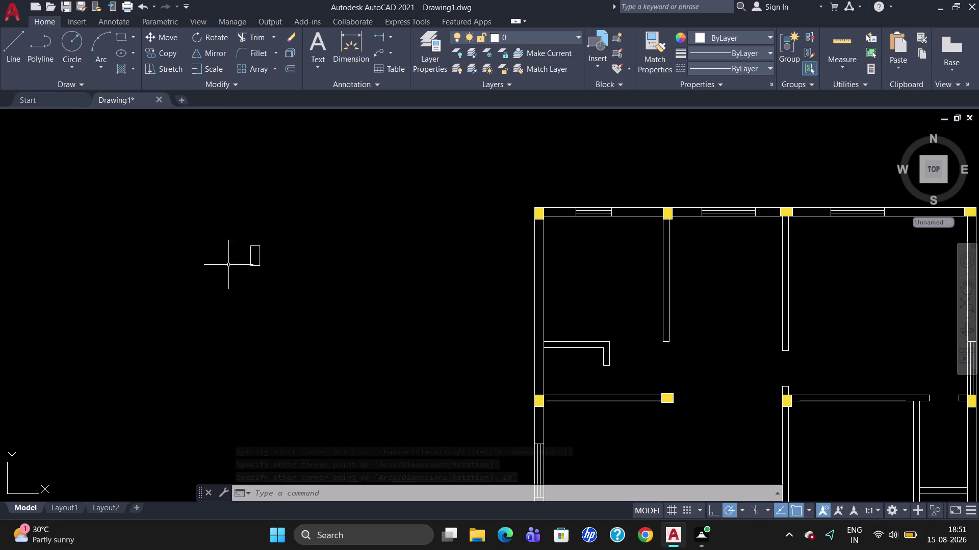
Explode the small rectangle into separate lines.
click(251, 246)
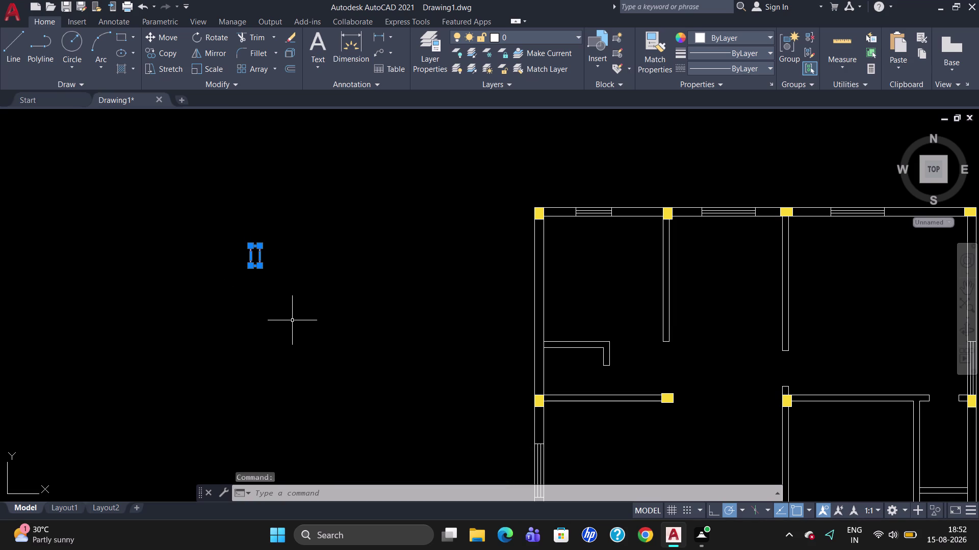
key(x)
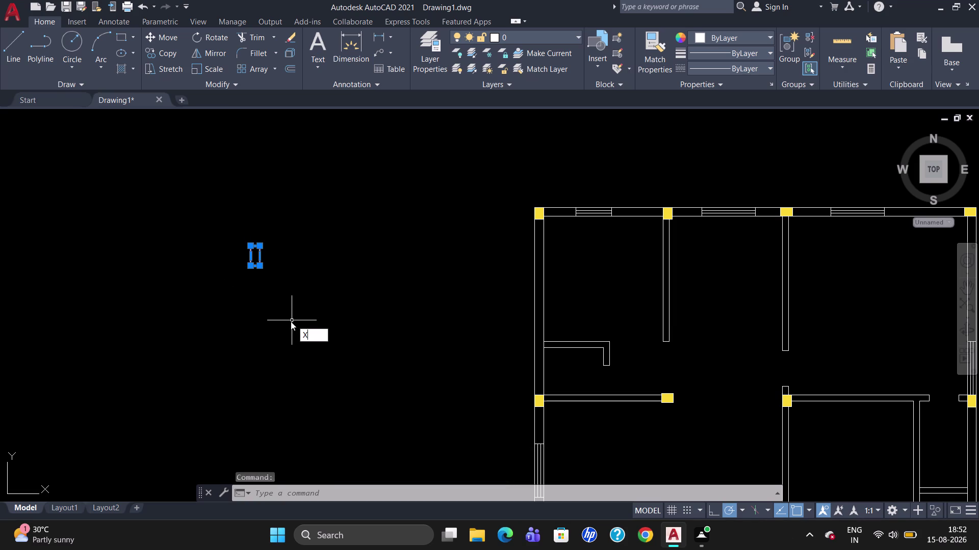
key(Return)
scroll(up, 3)
text(D)
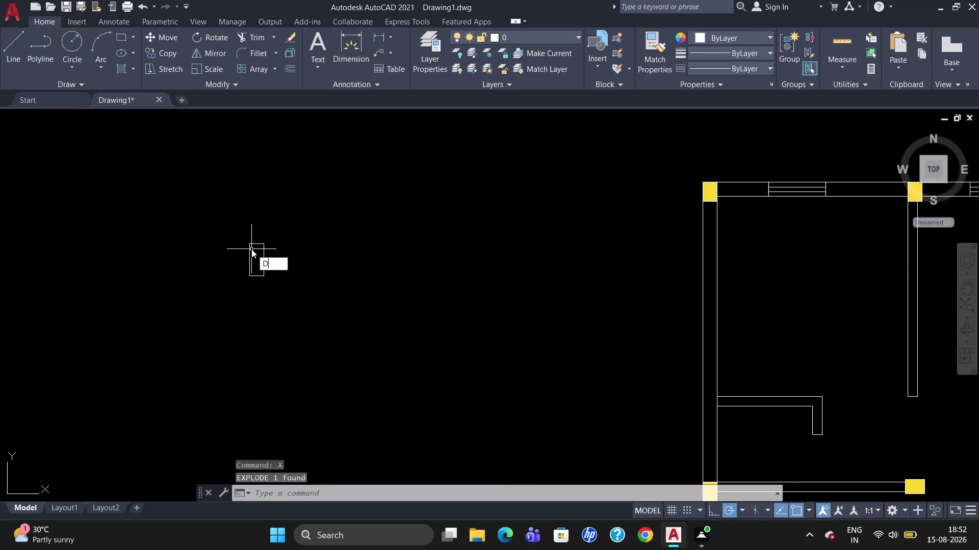
text(IV)
key(Return)
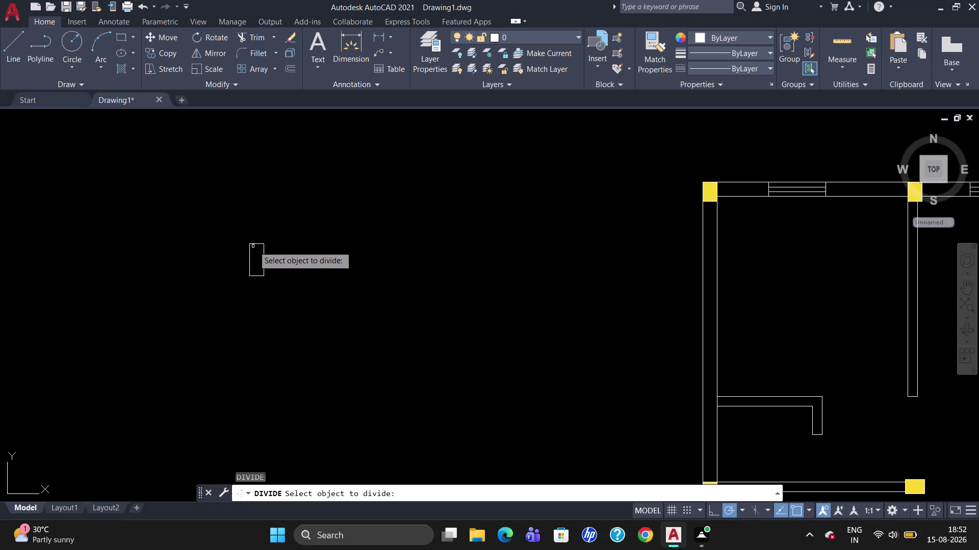
Divide the rectangle's top edge into 3 equal segments.
click(261, 244)
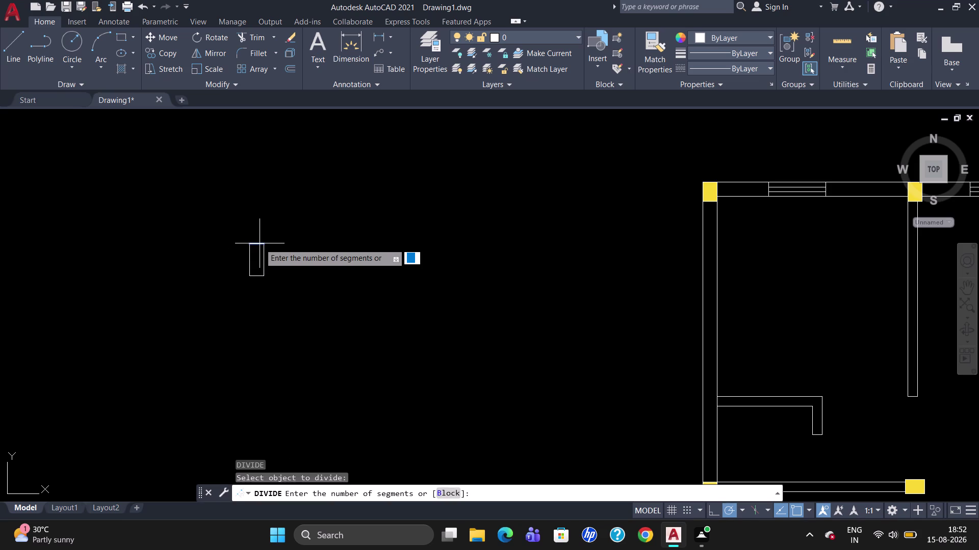
key(3)
key(Return)
scroll(up, 3)
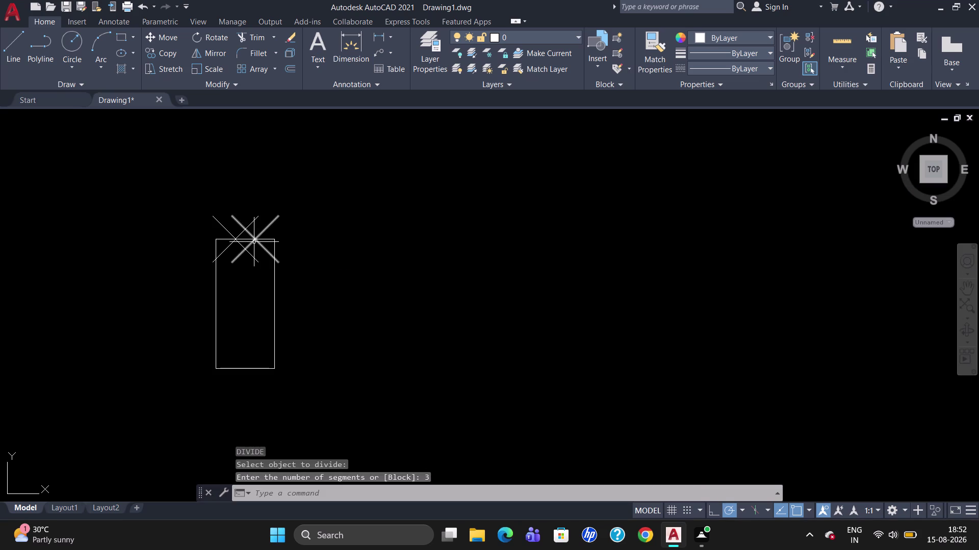
Draw two vertical dividing lines from the division points to the bottom edge.
key(l)
key(Return)
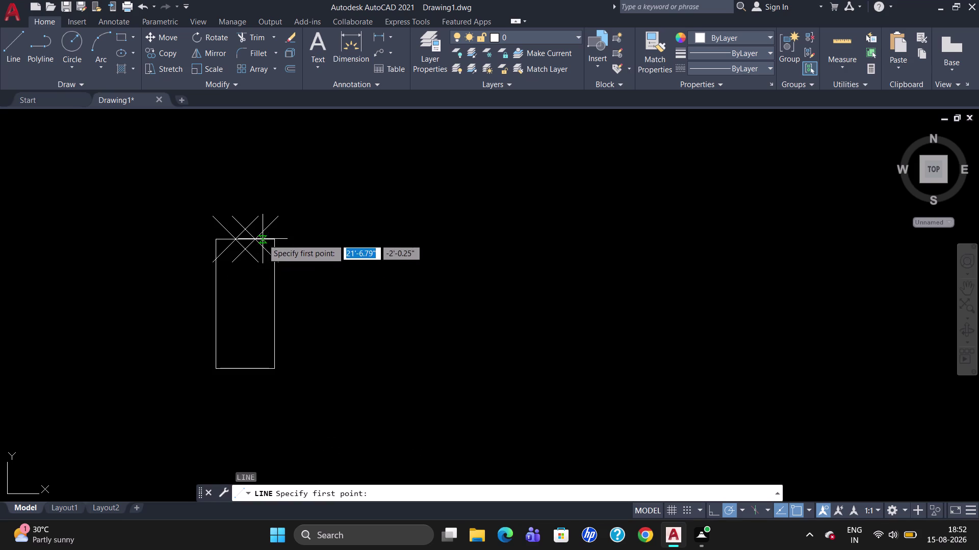
click(257, 241)
click(253, 371)
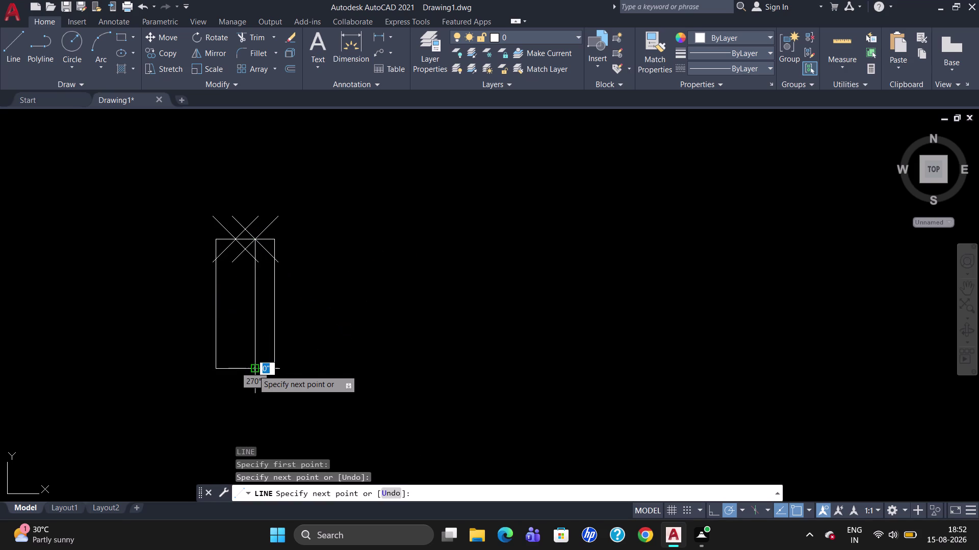
key(Escape)
key(l)
key(Return)
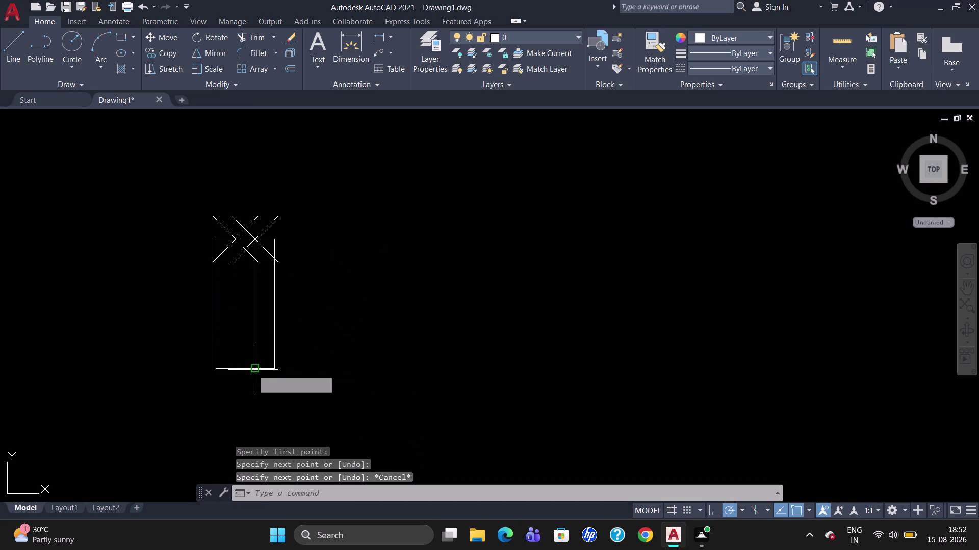
click(231, 241)
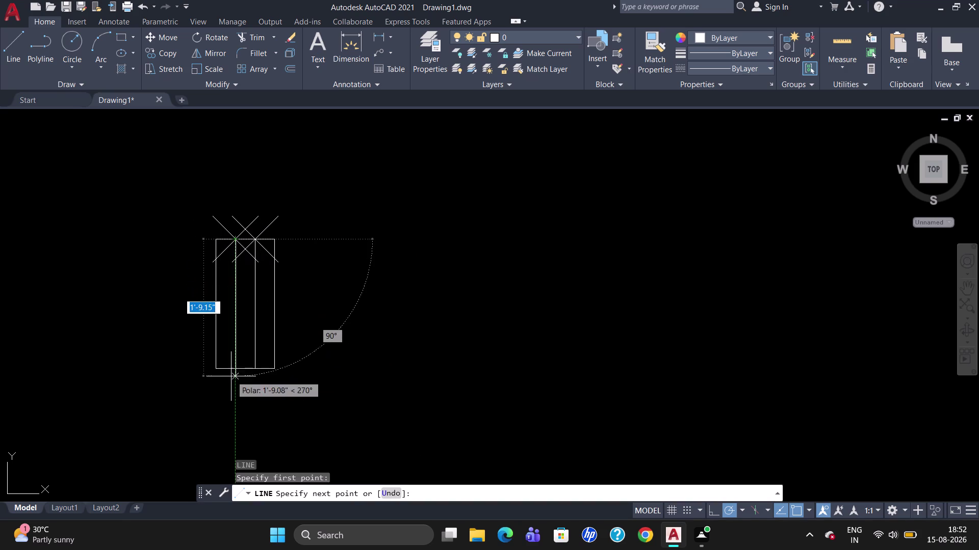
click(235, 366)
key(Escape)
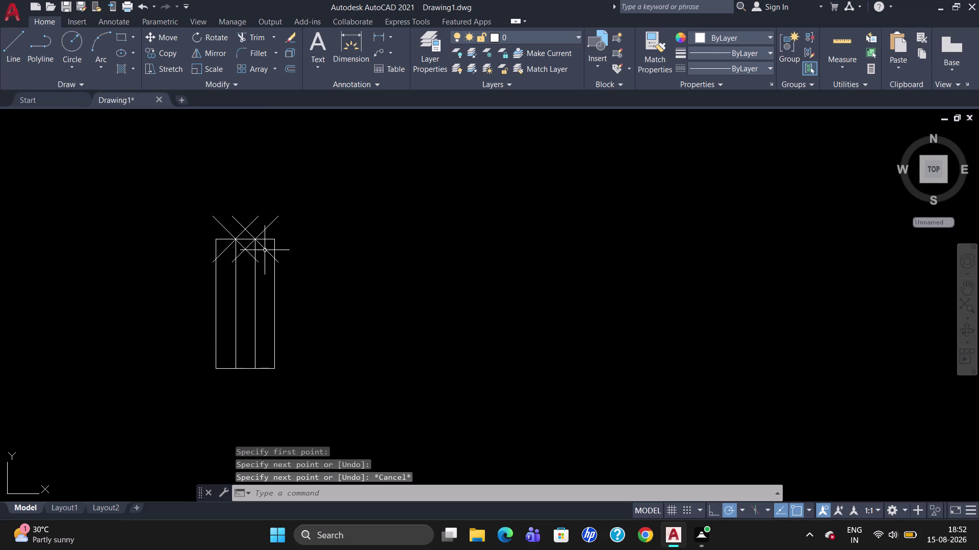
Erase the two helper division points.
click(256, 215)
click(269, 226)
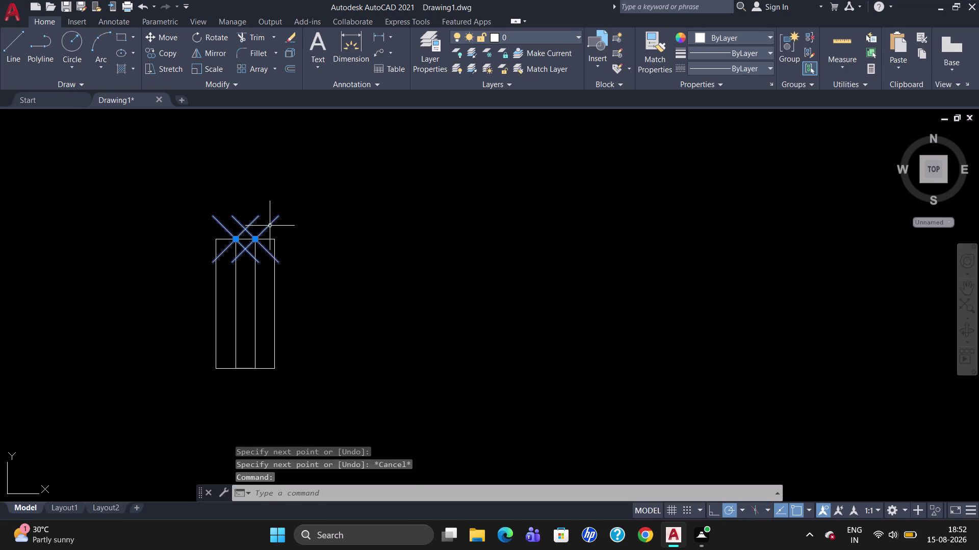
key(Delete)
Group the six rectangle lines into one window symbol.
drag(377, 284, 142, 343)
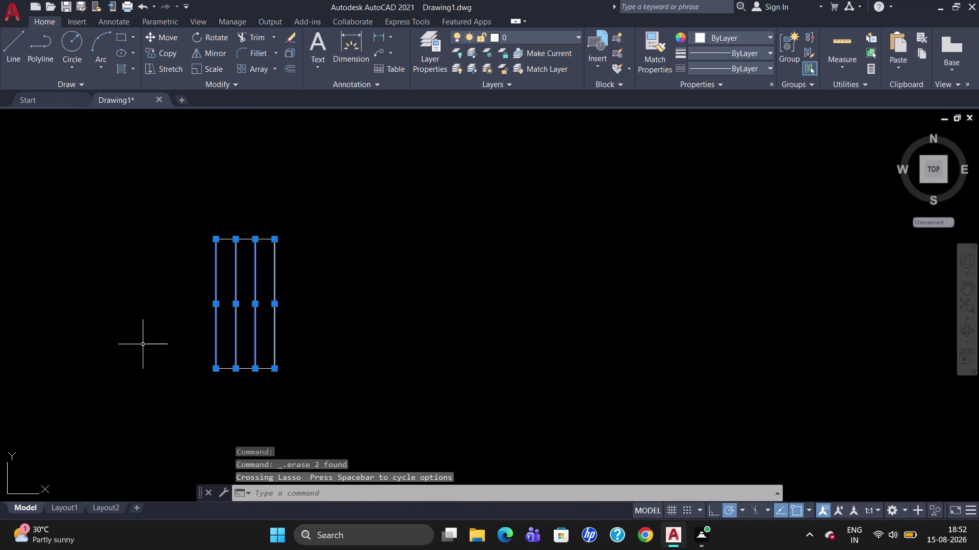
drag(365, 253, 296, 457)
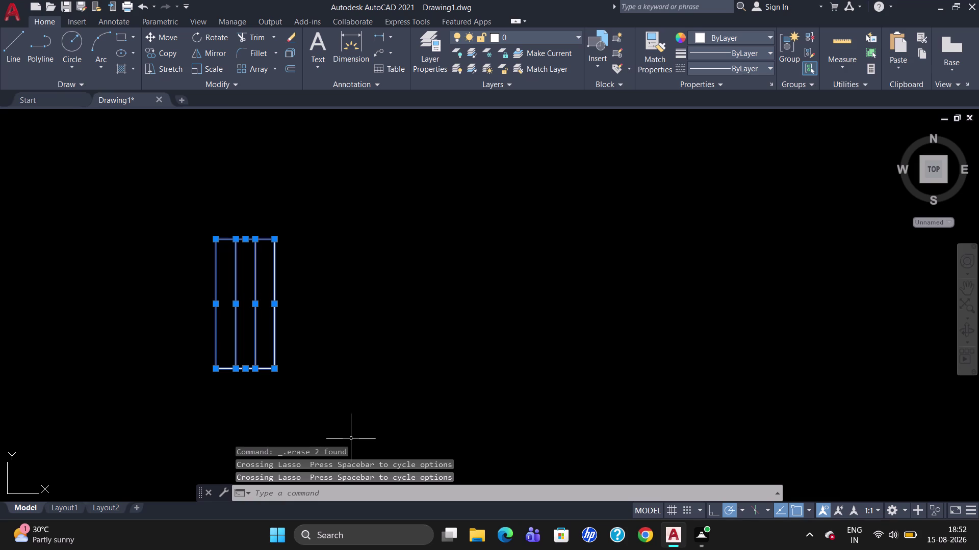
click(790, 60)
scroll(down, 3)
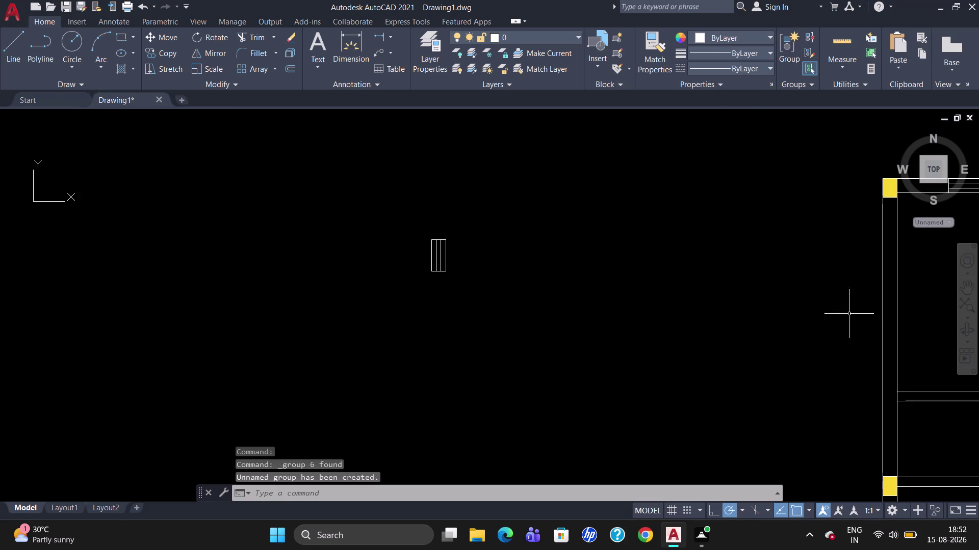
Copy the narrow window symbol from its corner into an opening in the left wall.
scroll(up, 3)
scroll(down, 3)
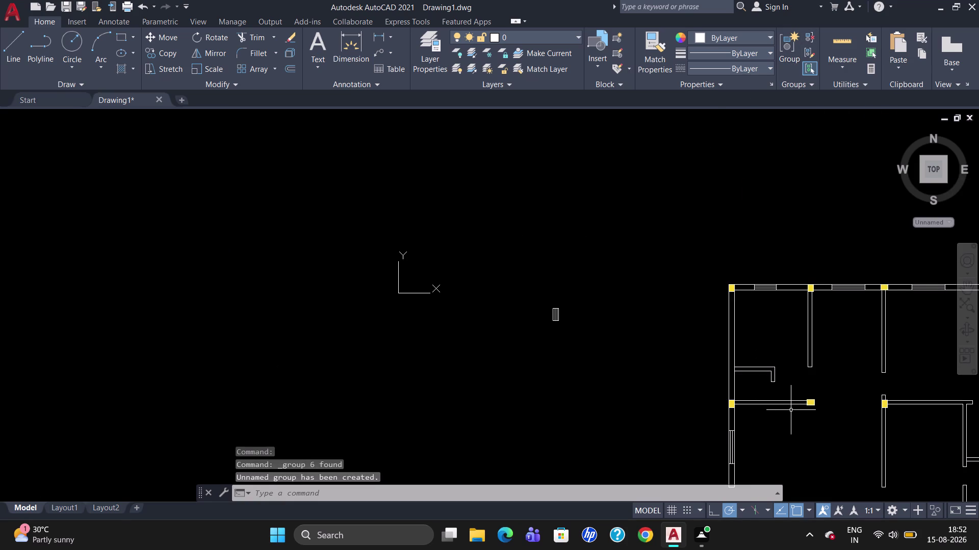
scroll(up, 3)
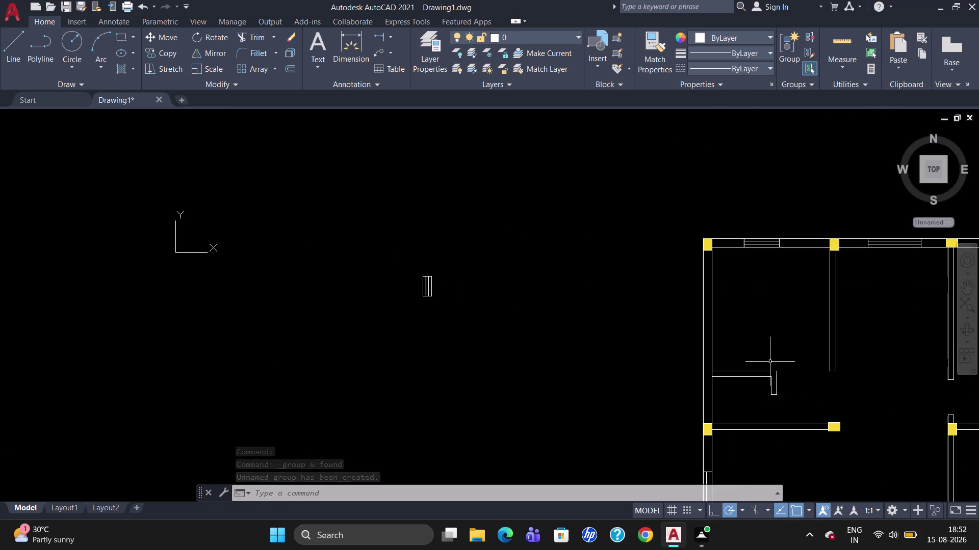
scroll(down, 3)
drag(580, 339, 484, 302)
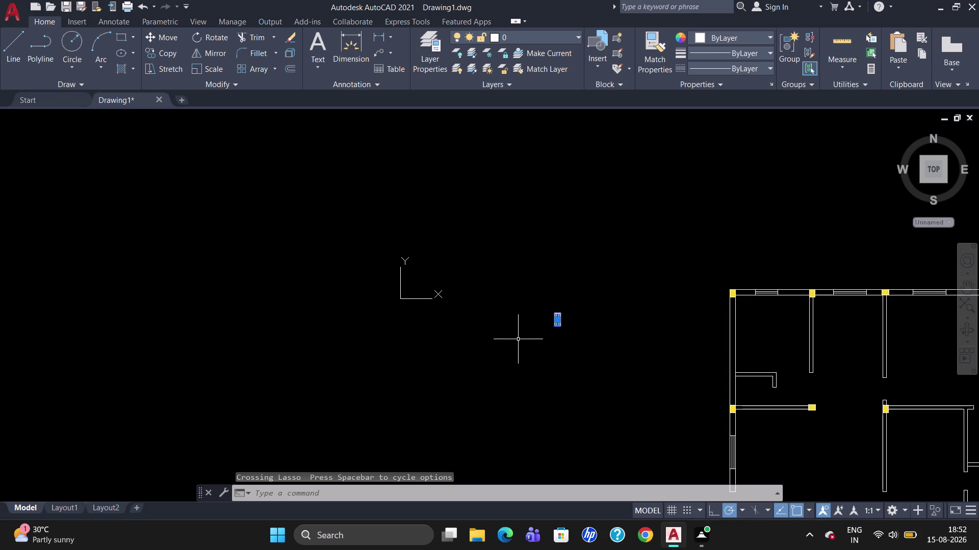
text(CO)
key(Return)
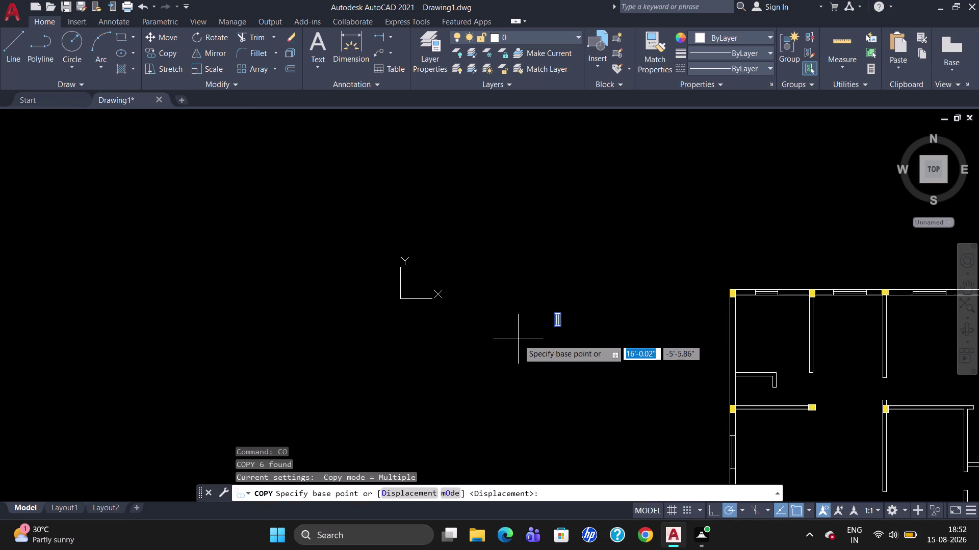
scroll(up, 3)
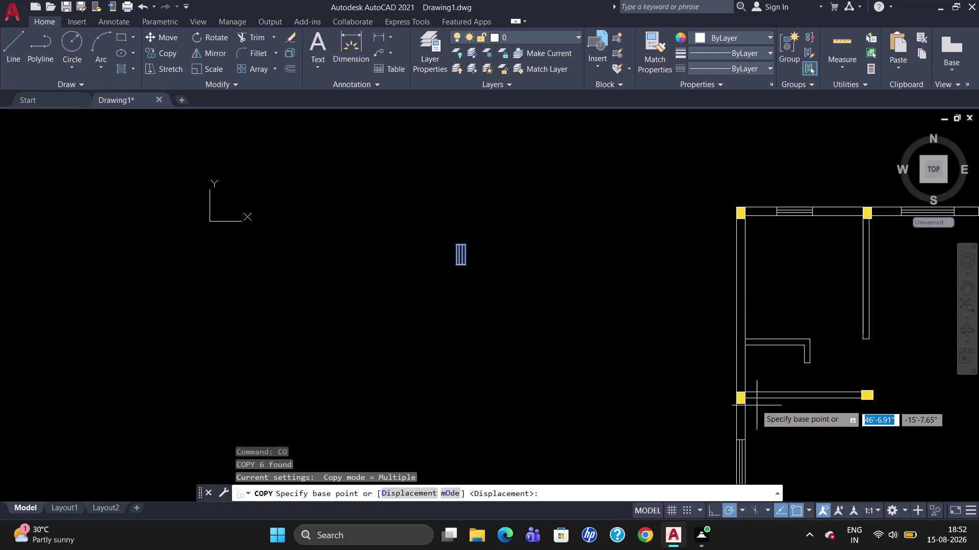
click(466, 243)
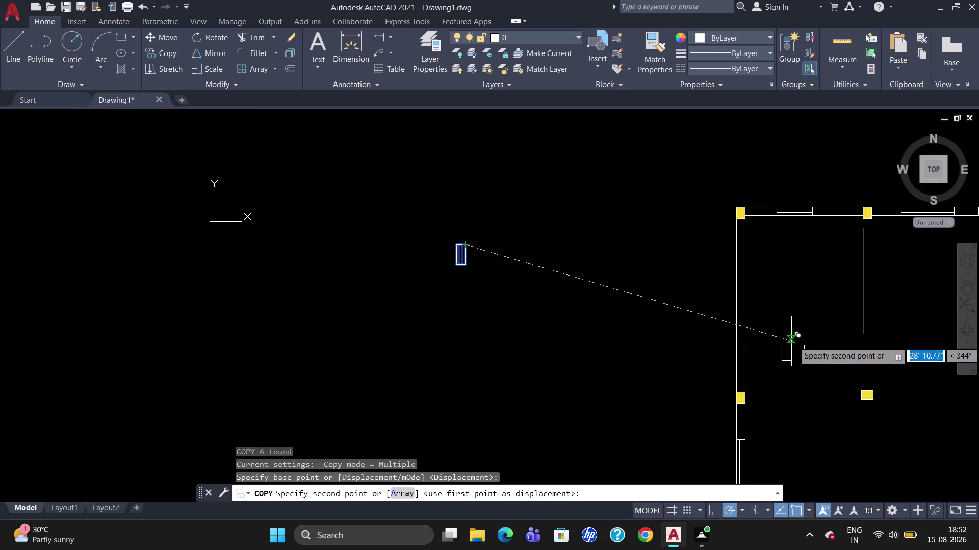
scroll(up, 3)
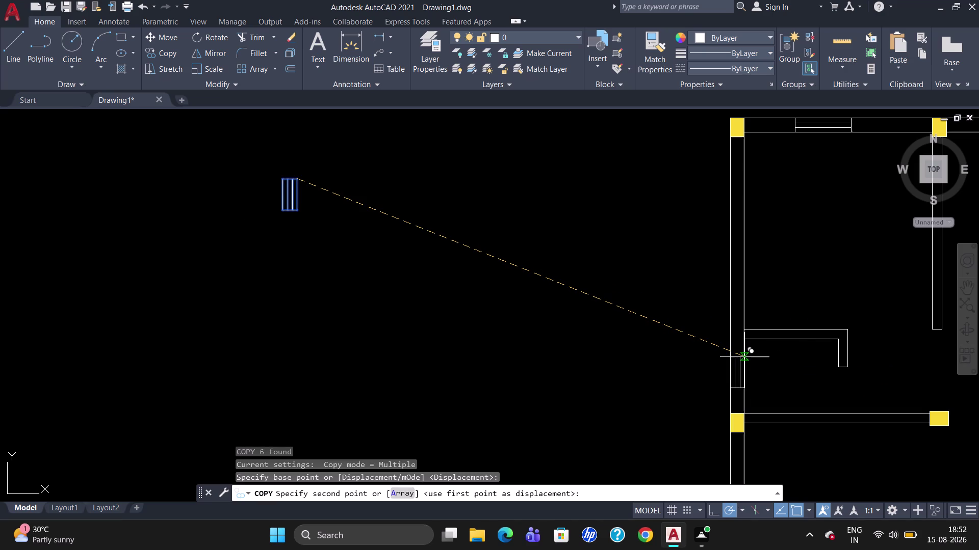
click(744, 358)
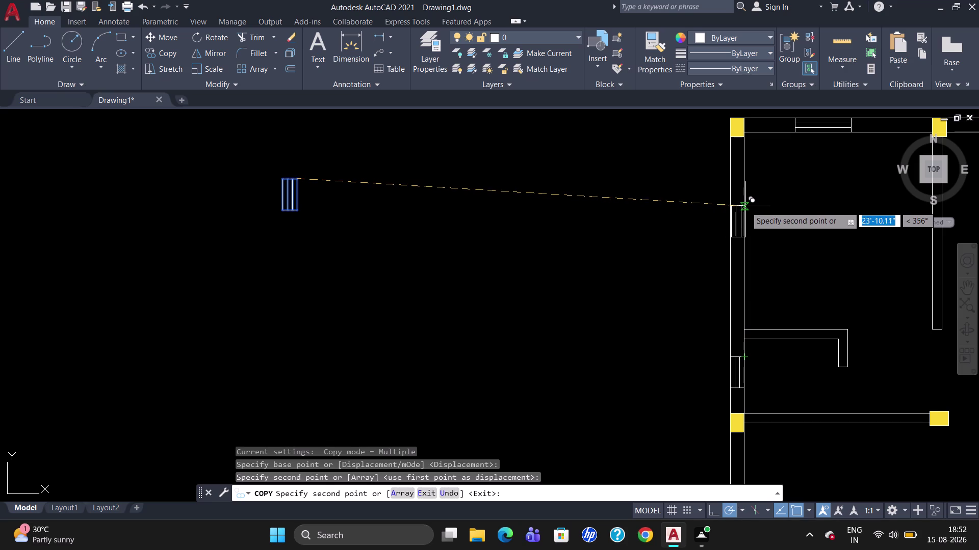
Place a second window copy higher up in the left wall.
scroll(down, 3)
scroll(up, 3)
scroll(down, 3)
scroll(up, 3)
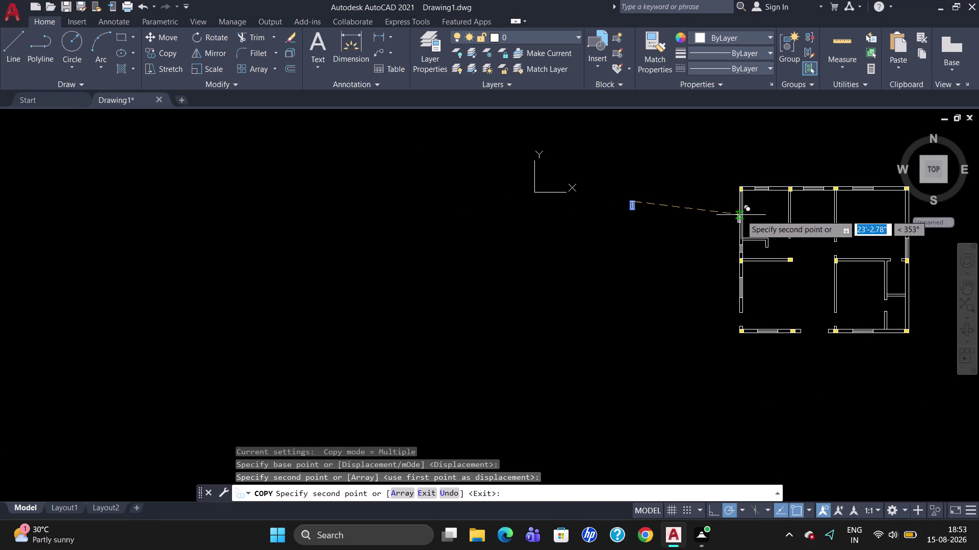
scroll(up, 3)
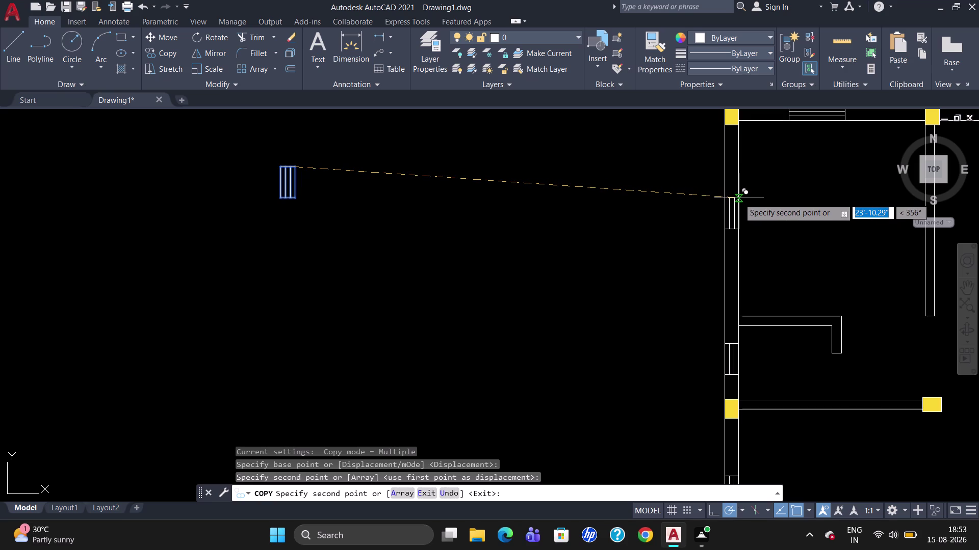
click(738, 199)
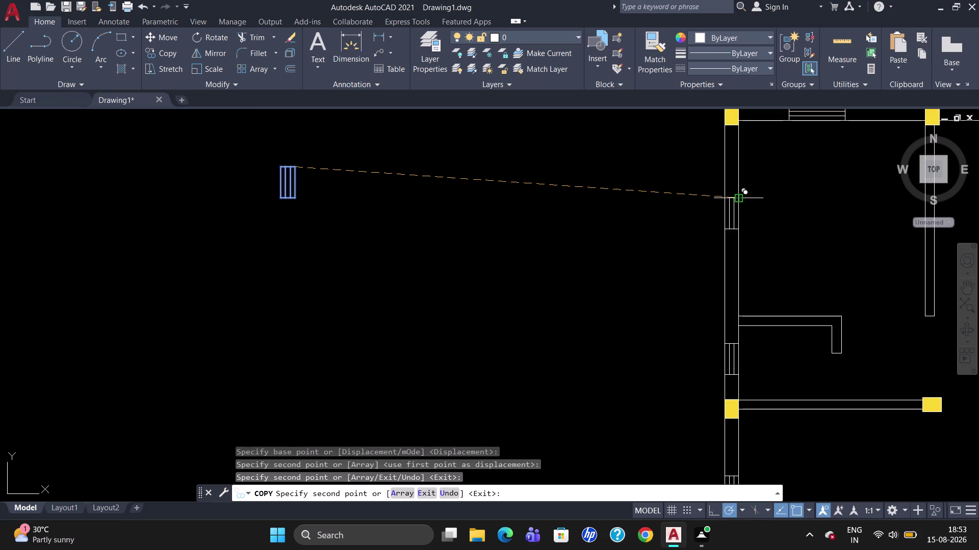
key(Escape)
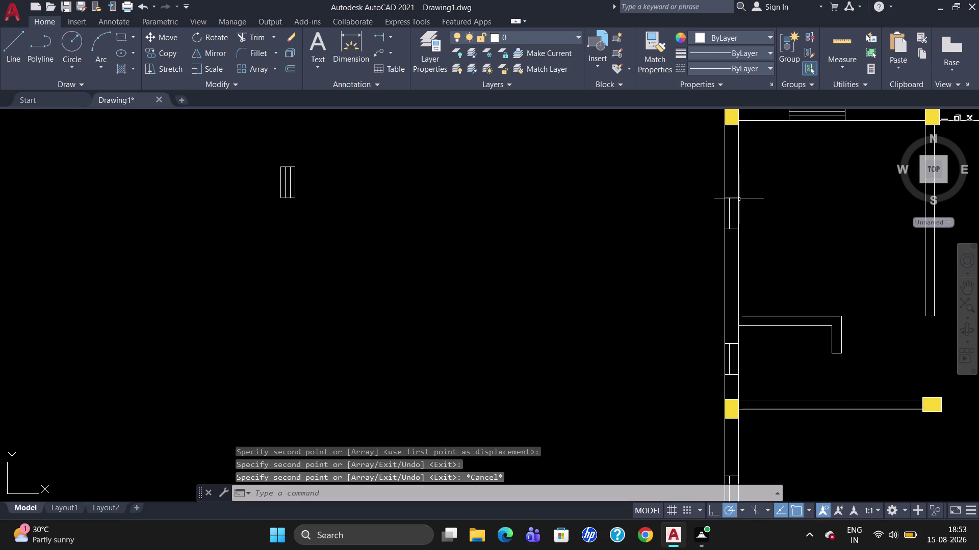
text(TR)
key(Return)
Try trimming the wall lines at the left-wall window openings; nothing gets trimmed.
key(Return)
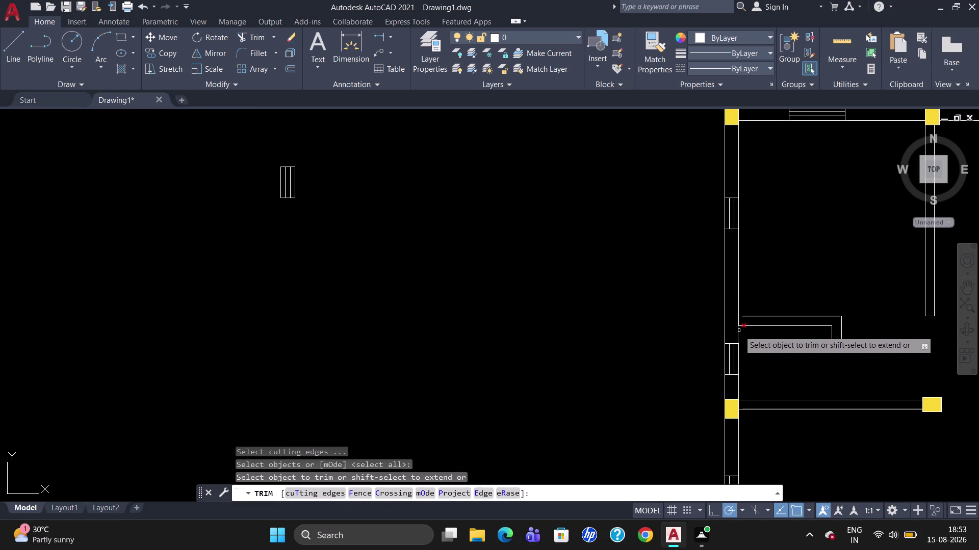
click(738, 323)
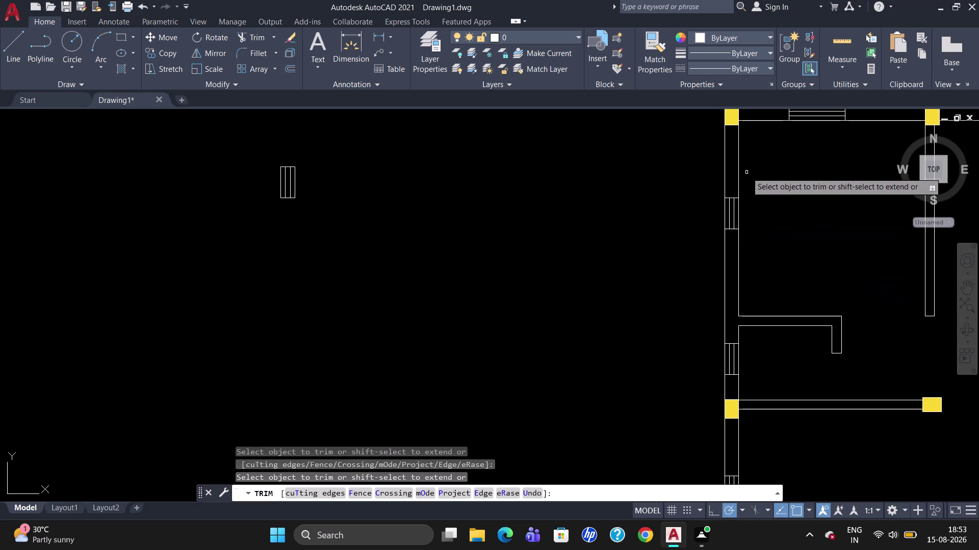
scroll(up, 3)
scroll(up, 3)
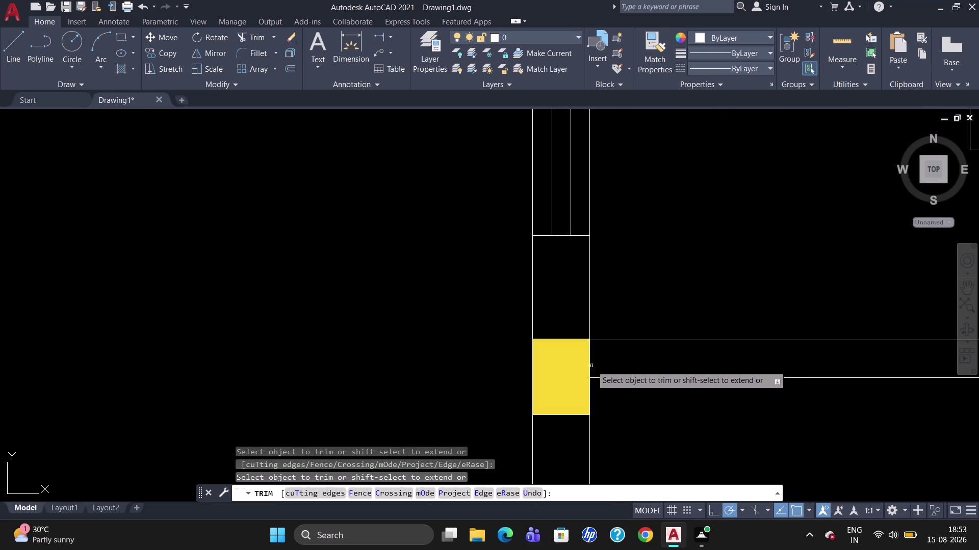
click(587, 358)
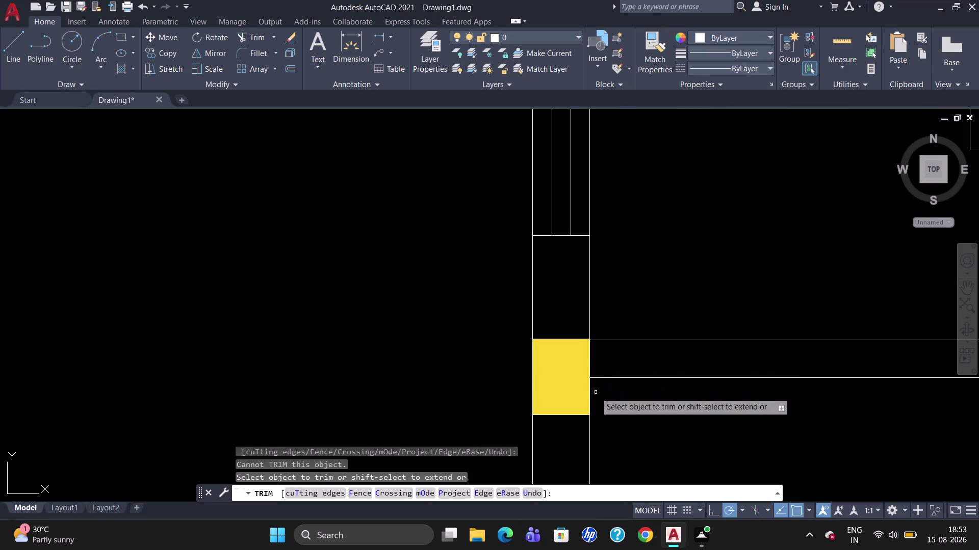
scroll(down, 3)
scroll(down, 3)
scroll(up, 3)
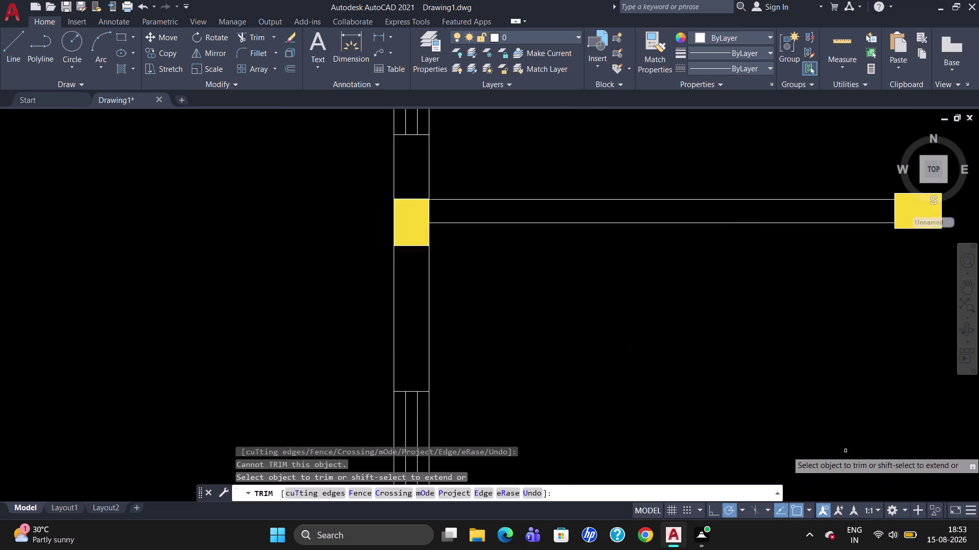
scroll(down, 3)
scroll(up, 3)
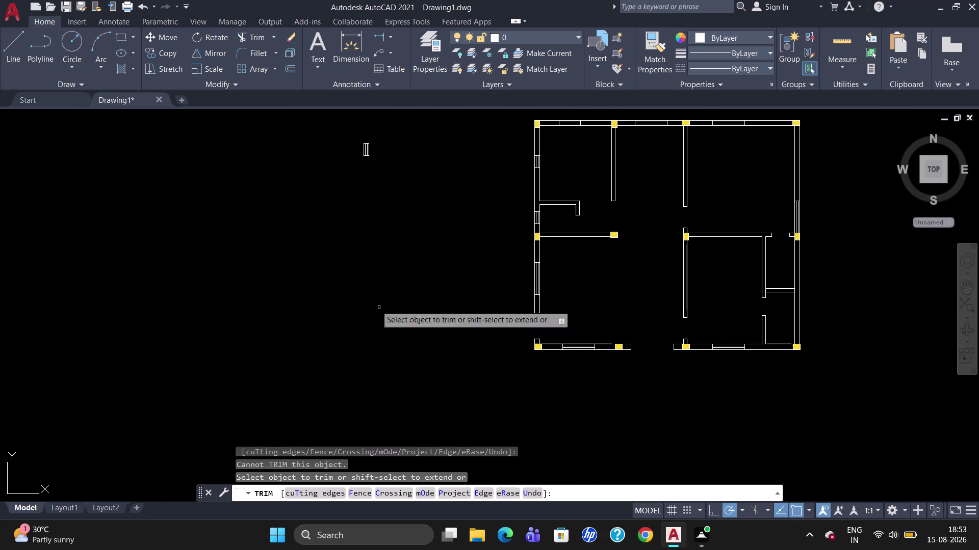
key(Escape)
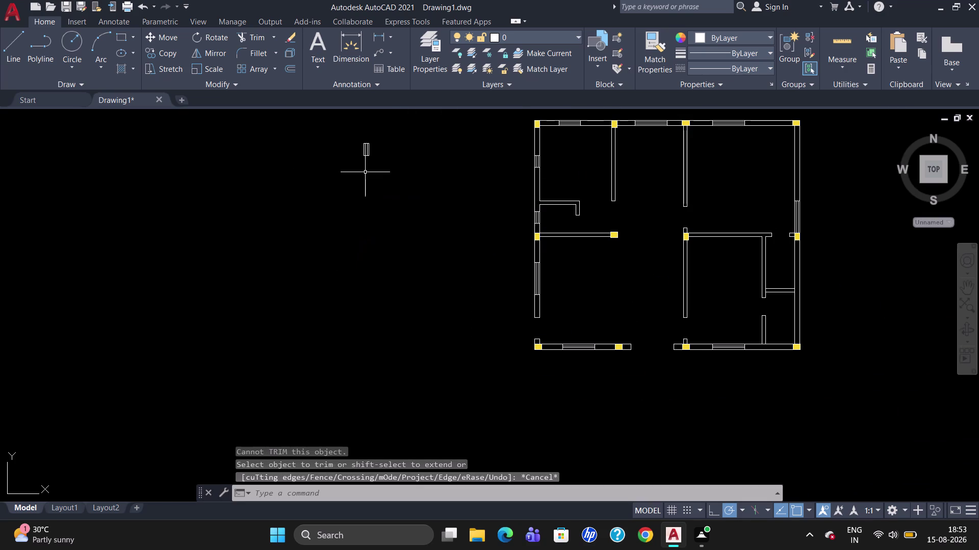
Copy the spare vertical window symbol into the right exterior wall at lower and upper openings.
drag(367, 153, 376, 240)
text(CO)
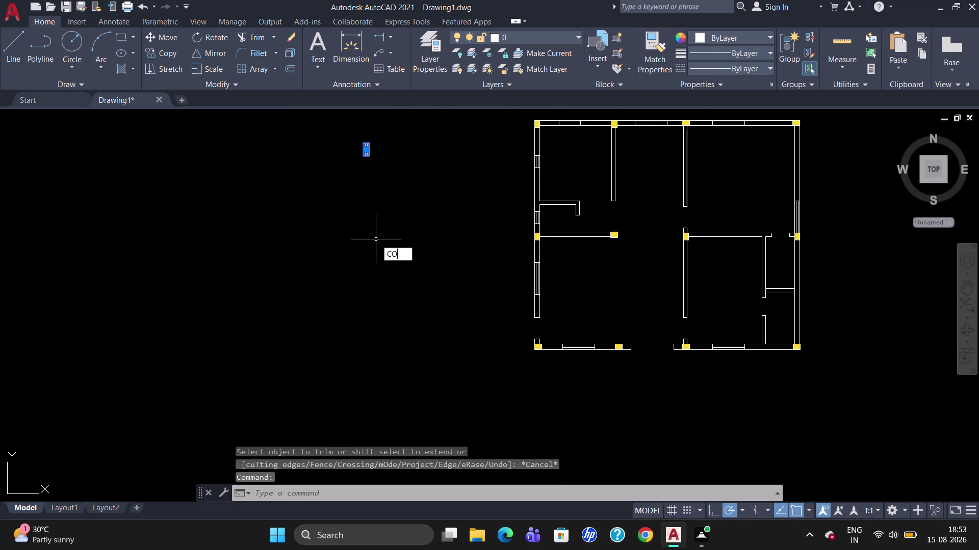
key(Return)
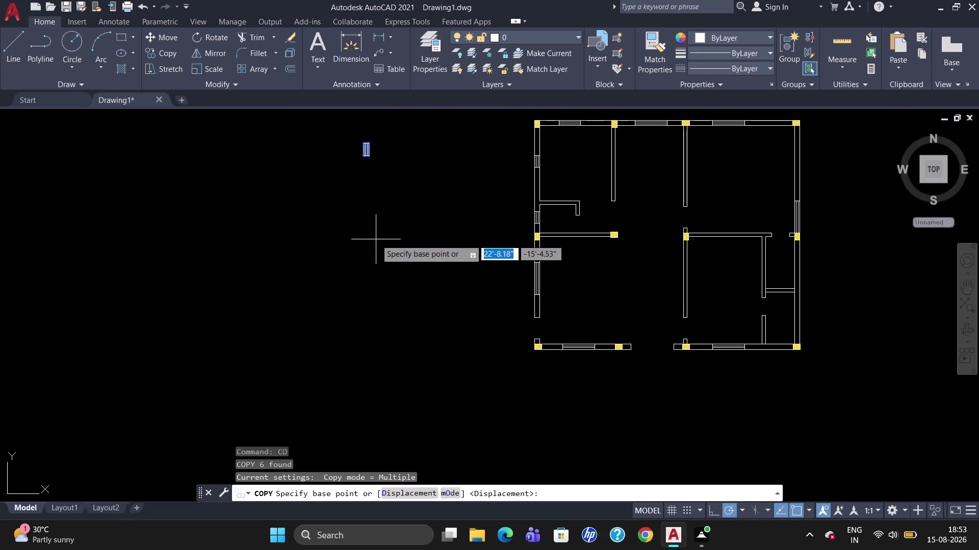
click(371, 144)
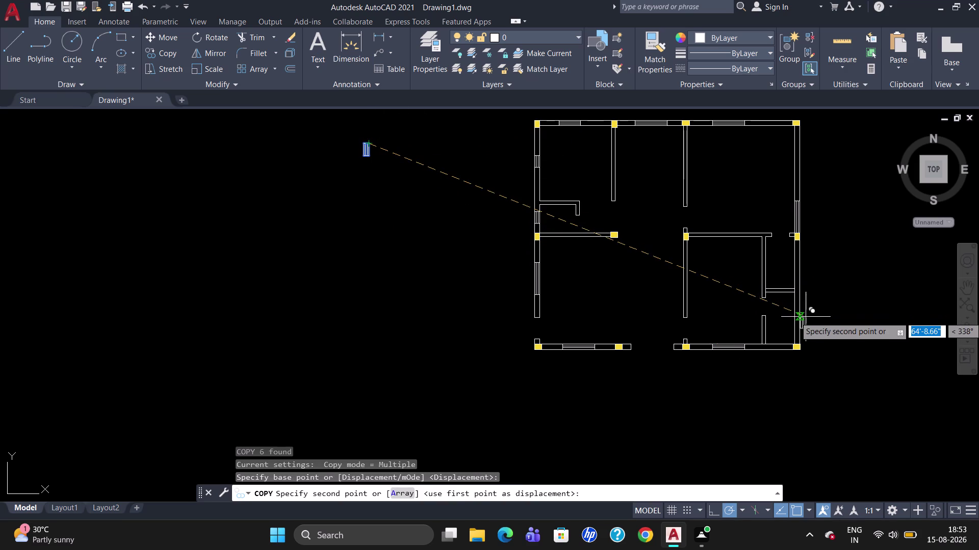
scroll(up, 3)
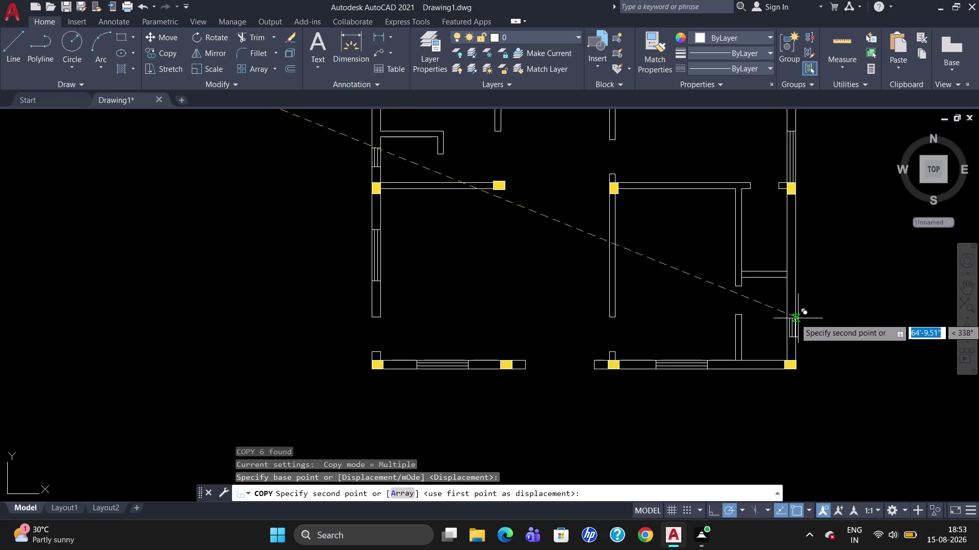
scroll(up, 3)
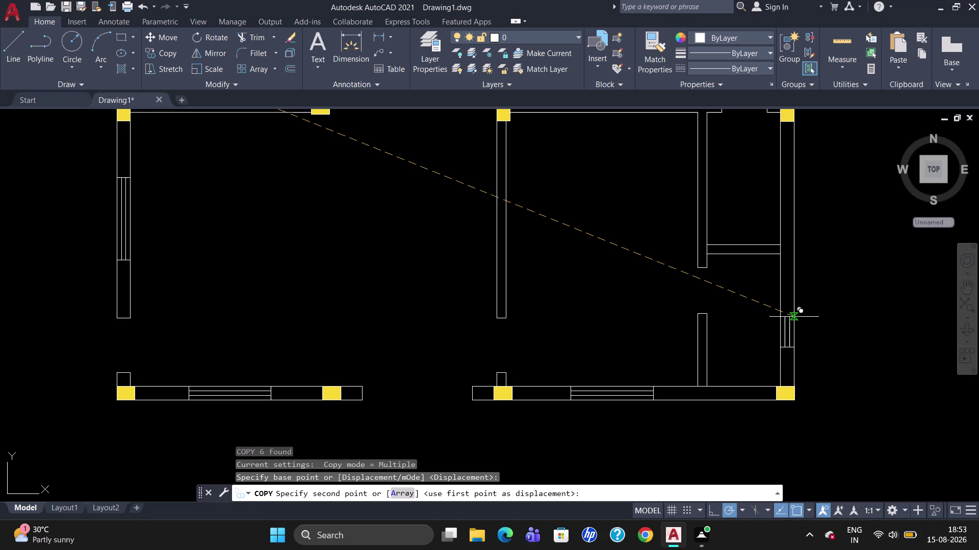
click(794, 317)
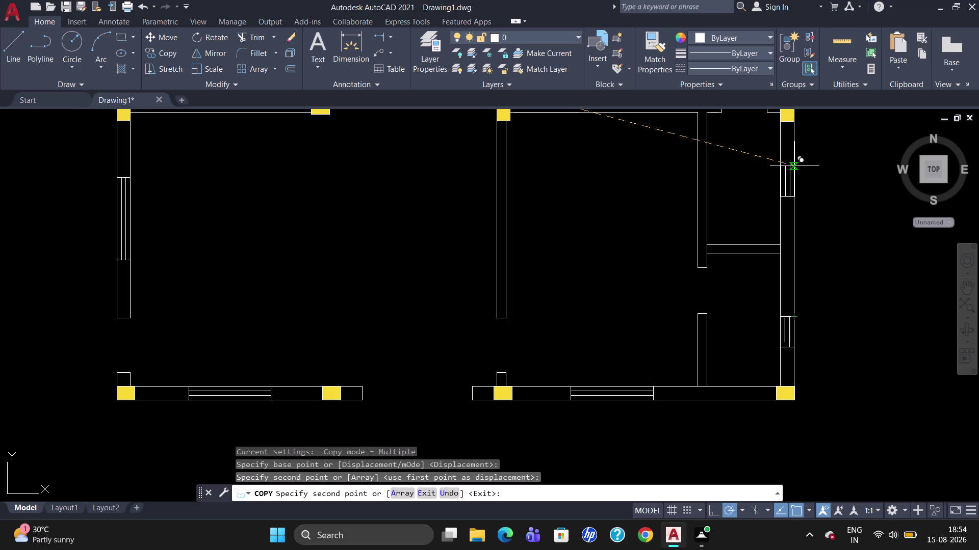
click(794, 167)
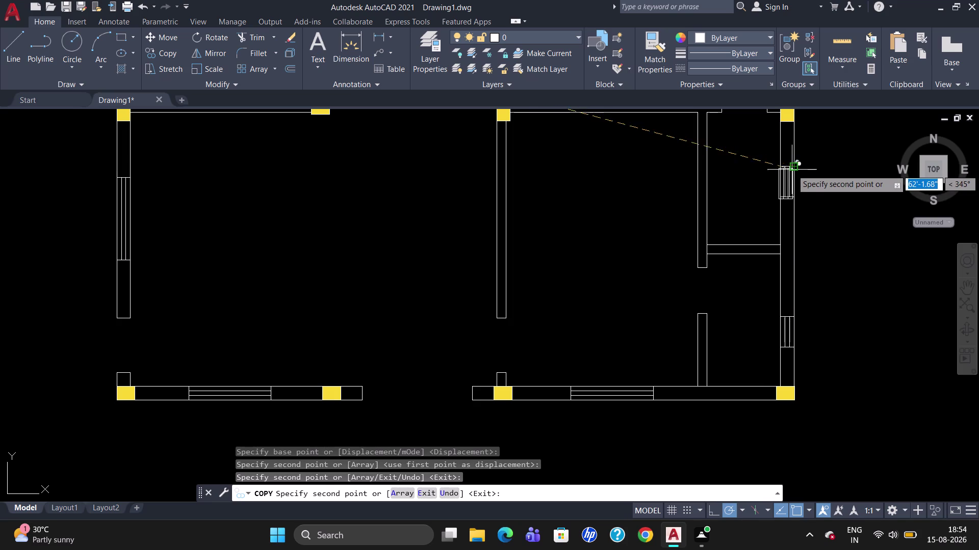
key(Escape)
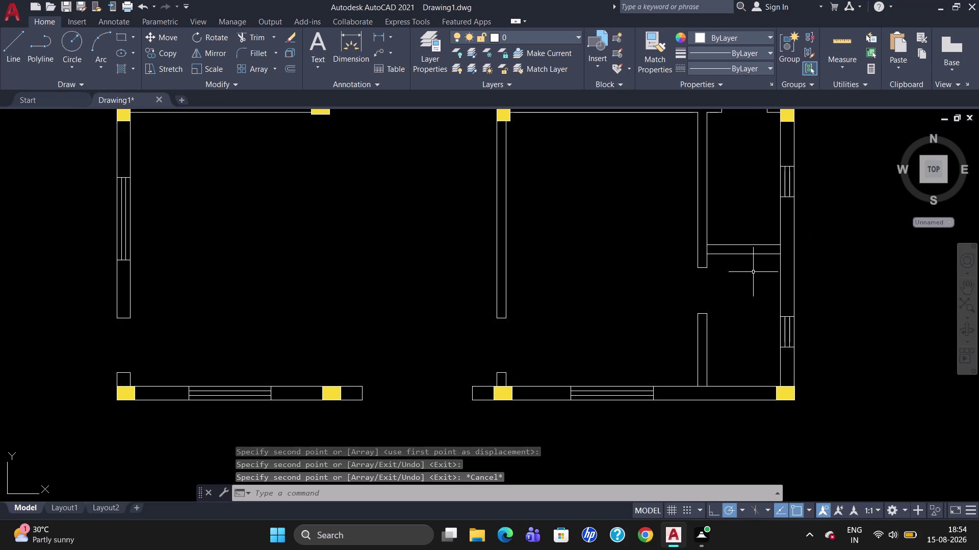
Trim the stray lower-right room wall line, the inner wall junction and the bottom wall line.
text(TR)
key(Return)
key(Return)
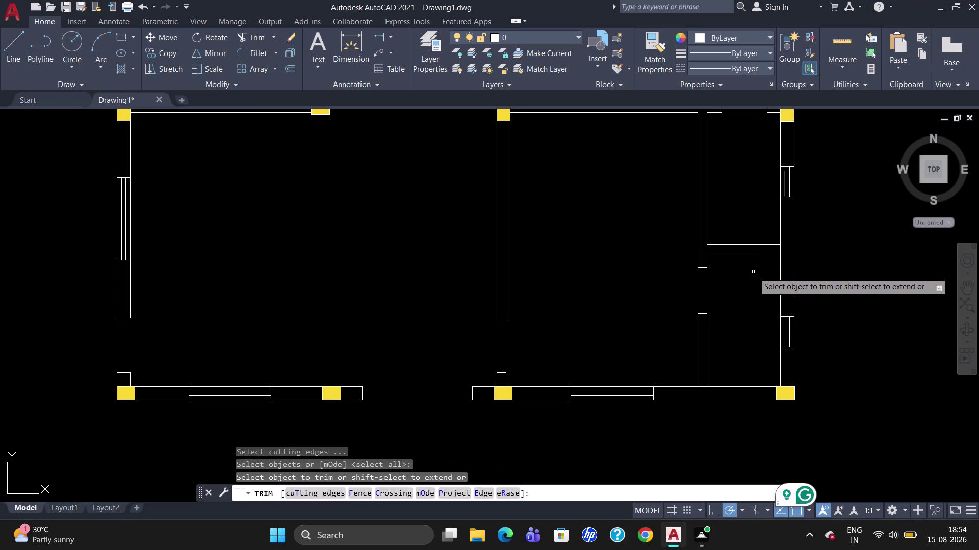
click(708, 249)
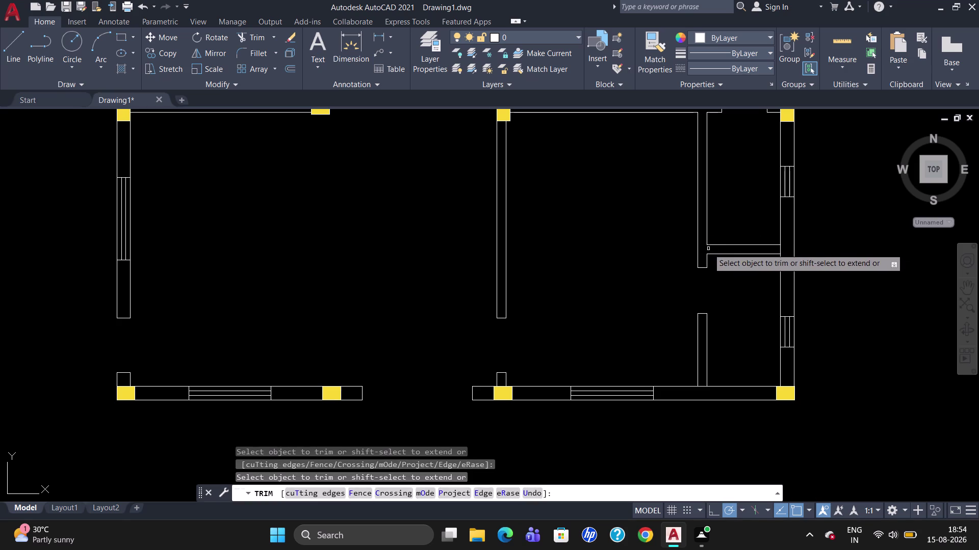
click(780, 250)
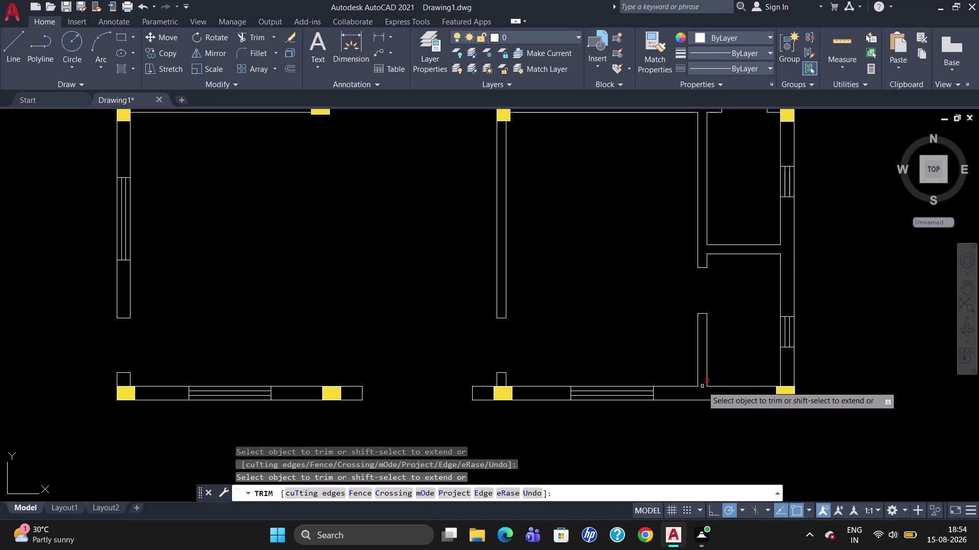
click(702, 387)
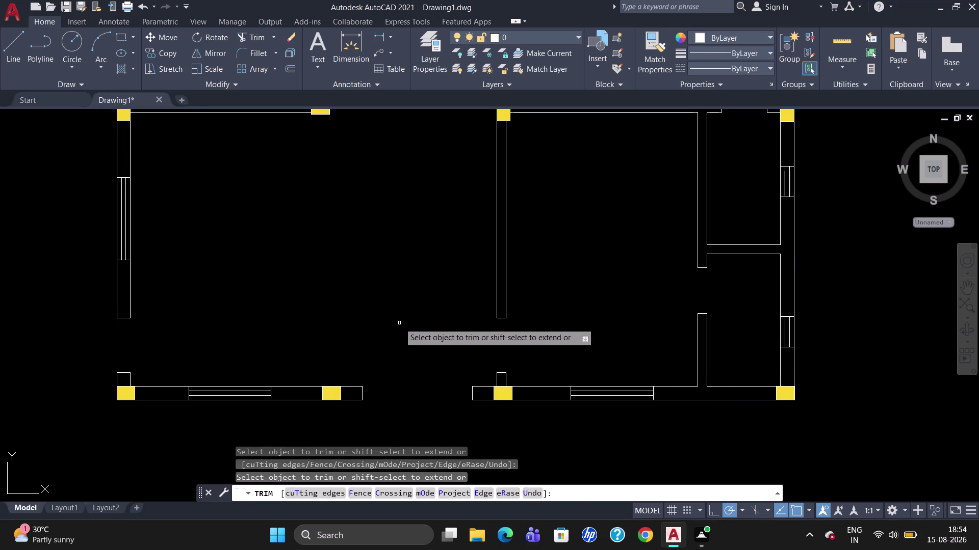
Zoom in and out to inspect the trimmed walls, then end the trim.
scroll(down, 3)
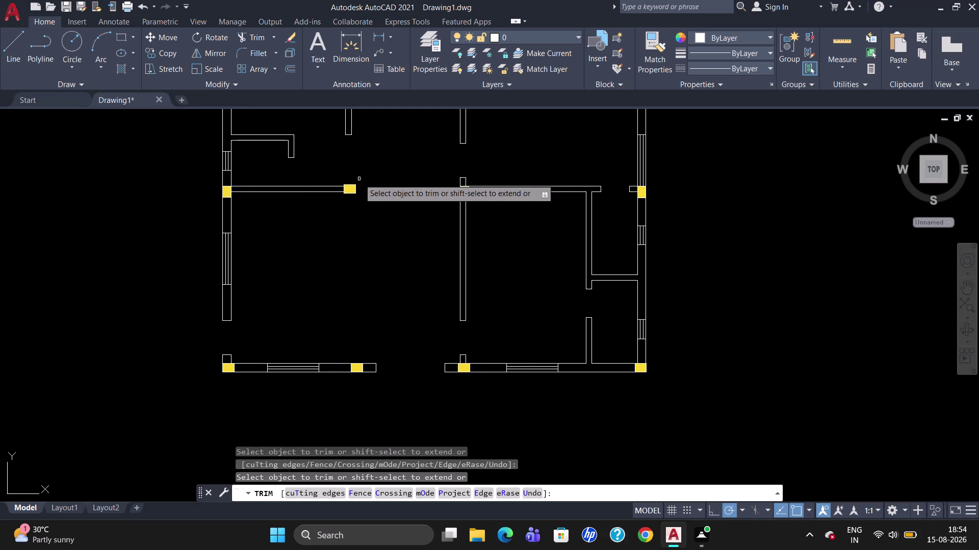
scroll(up, 3)
scroll(down, 3)
scroll(up, 3)
scroll(down, 3)
scroll(up, 3)
scroll(down, 3)
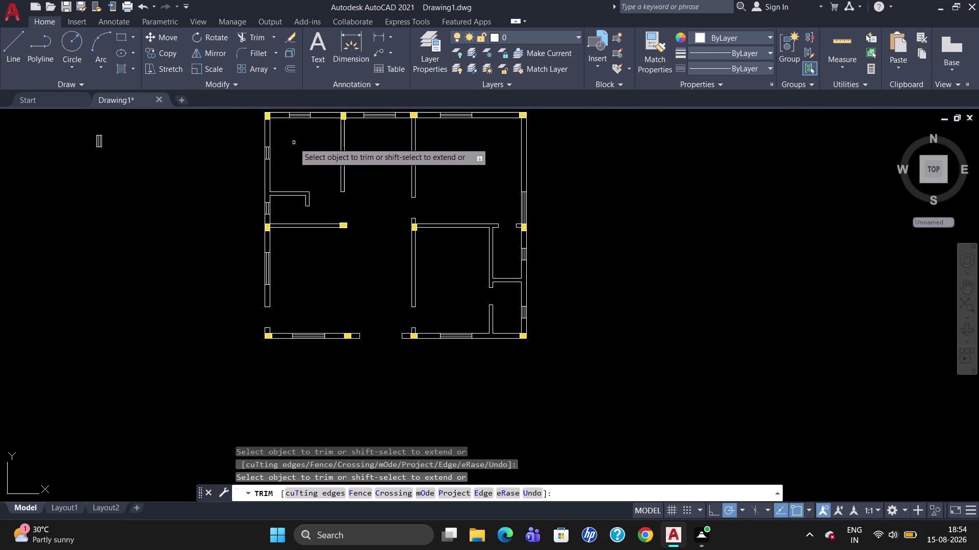
scroll(up, 3)
scroll(up, 3)
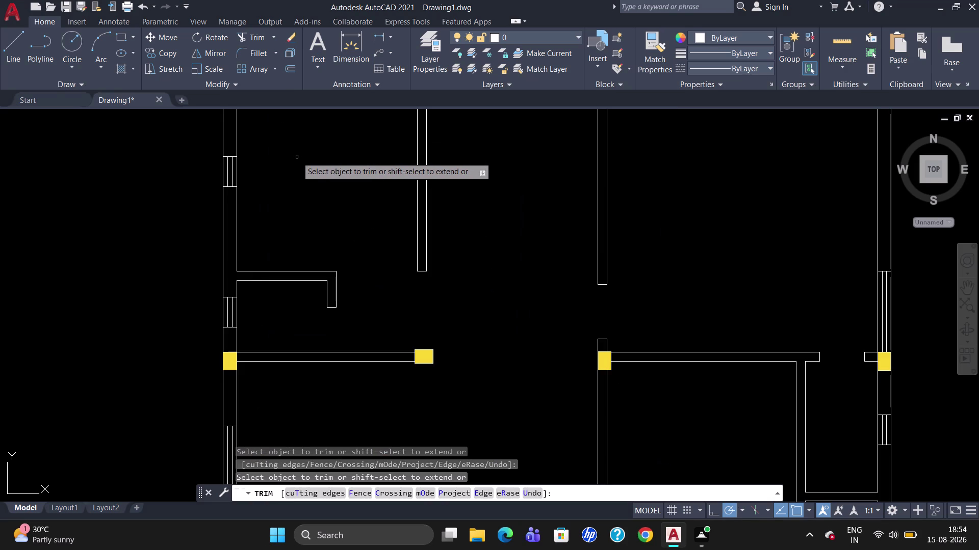
scroll(down, 3)
scroll(up, 3)
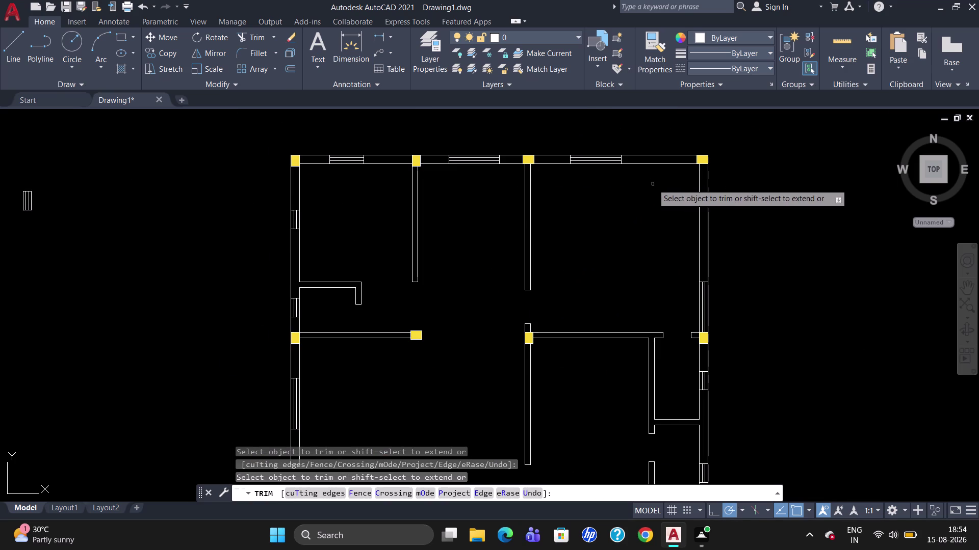
scroll(down, 3)
scroll(up, 3)
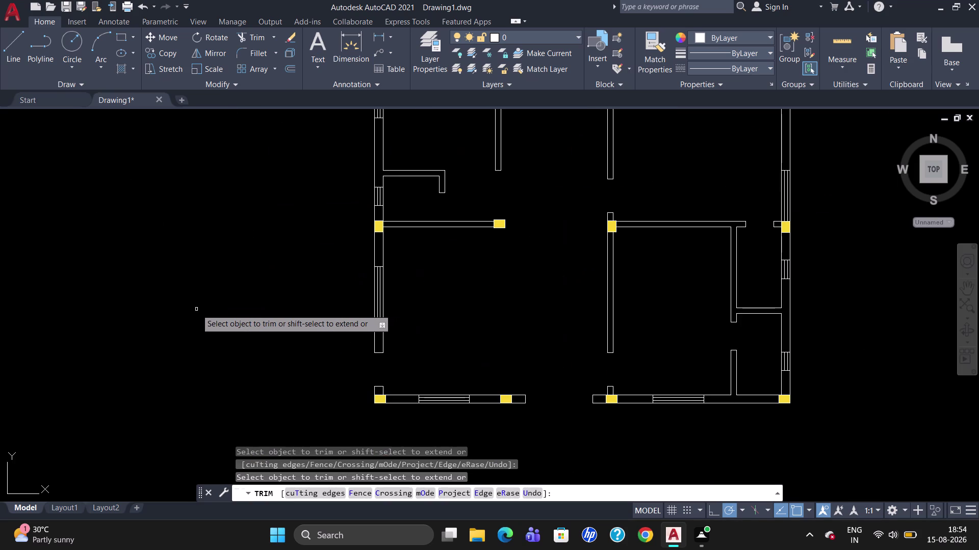
scroll(down, 3)
key(Escape)
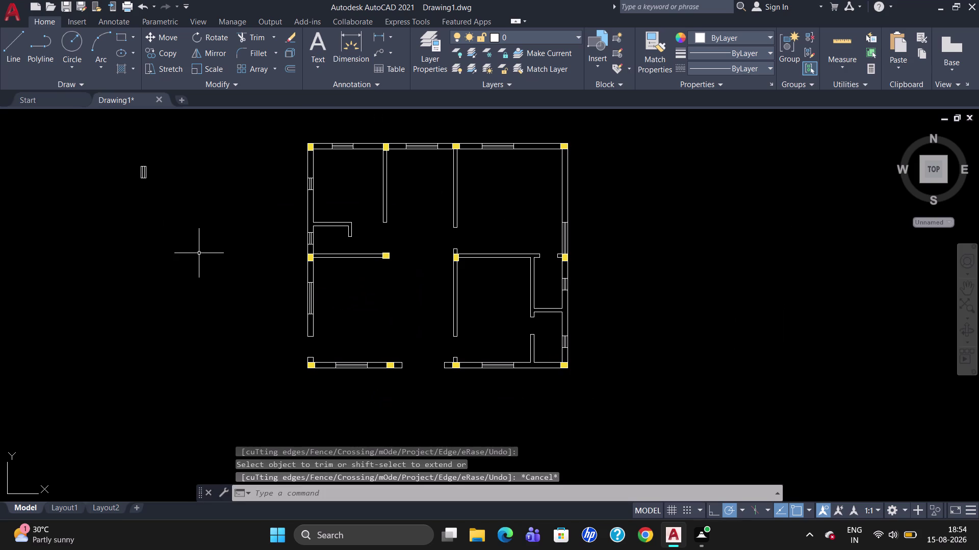
Erase the loose window symbol left of the plan and open the Tool Palettes.
drag(170, 177, 101, 182)
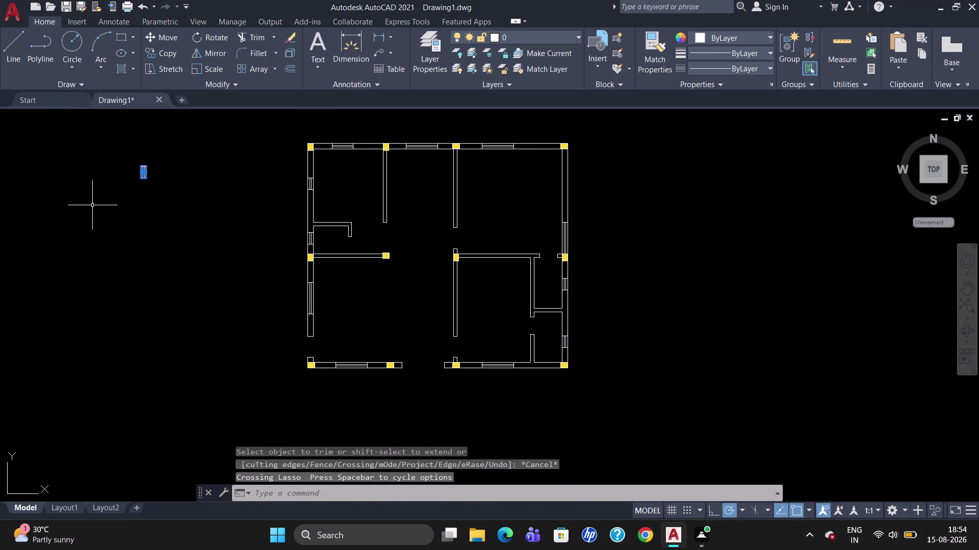
key(Delete)
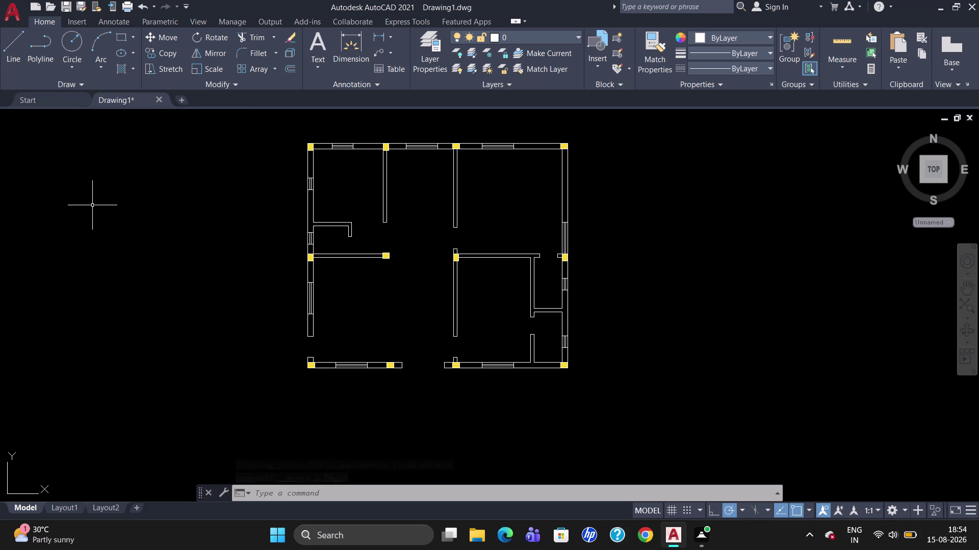
key(ctrl+3)
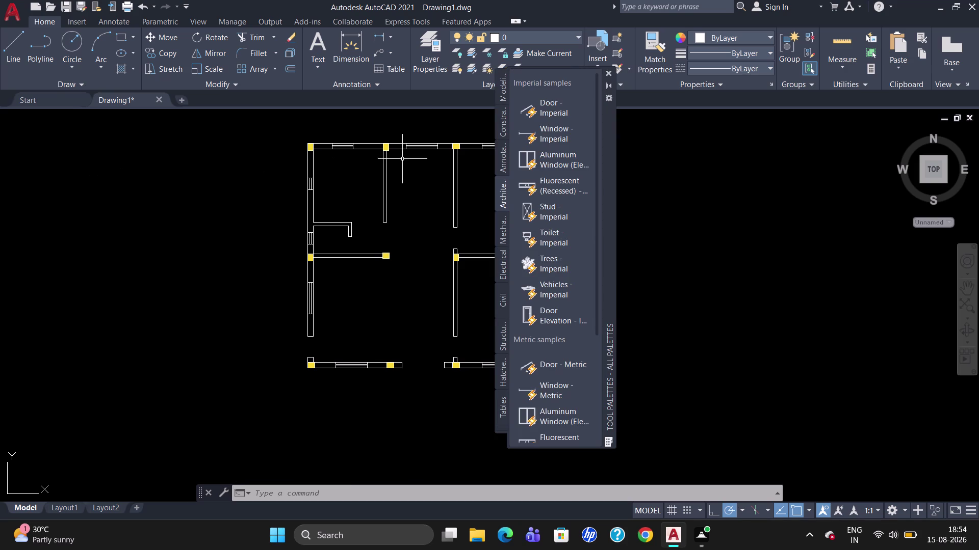